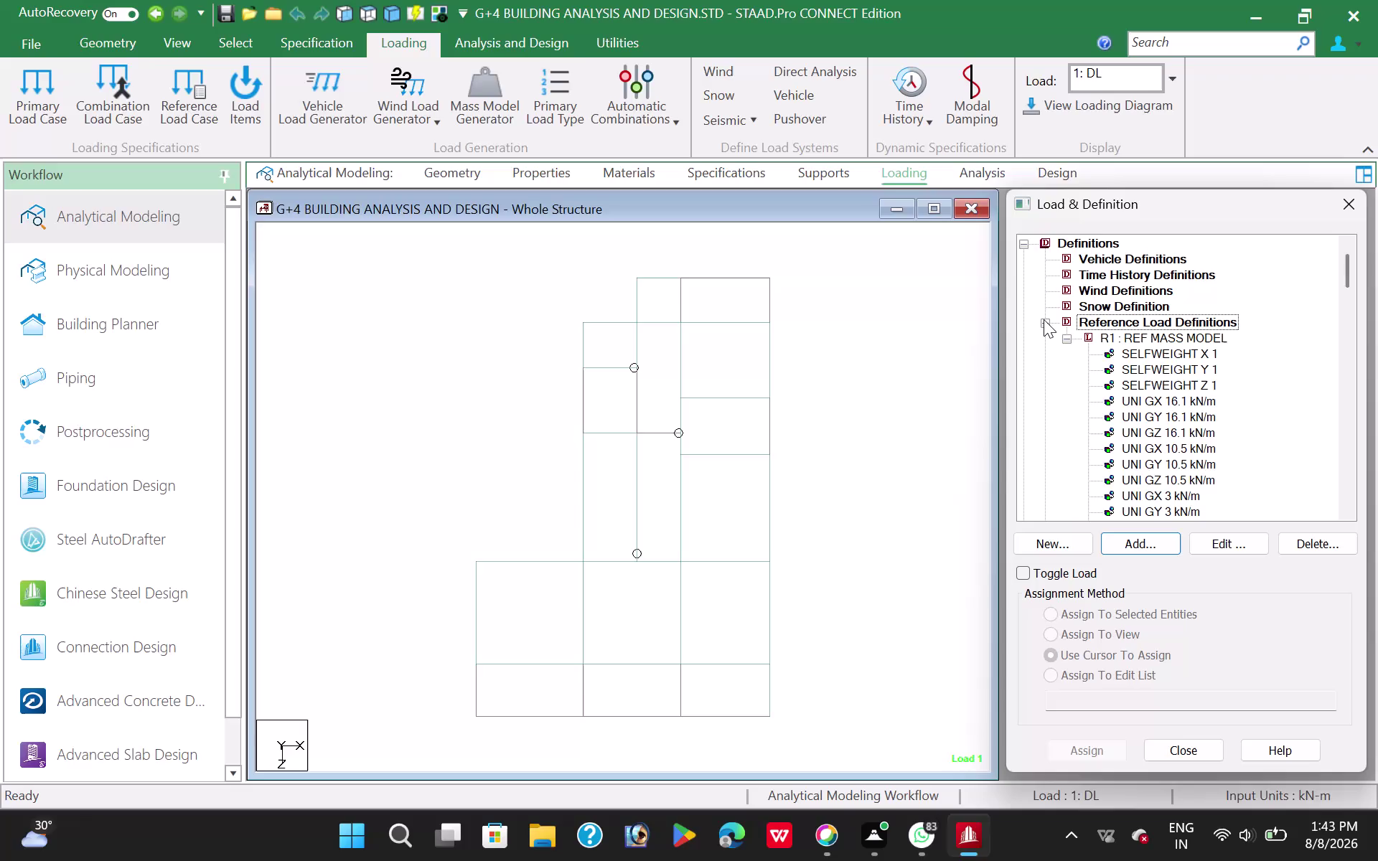
Add load case 3 as a horizontal seismic (Seismic-H) case titled SX+.
click(1044, 319)
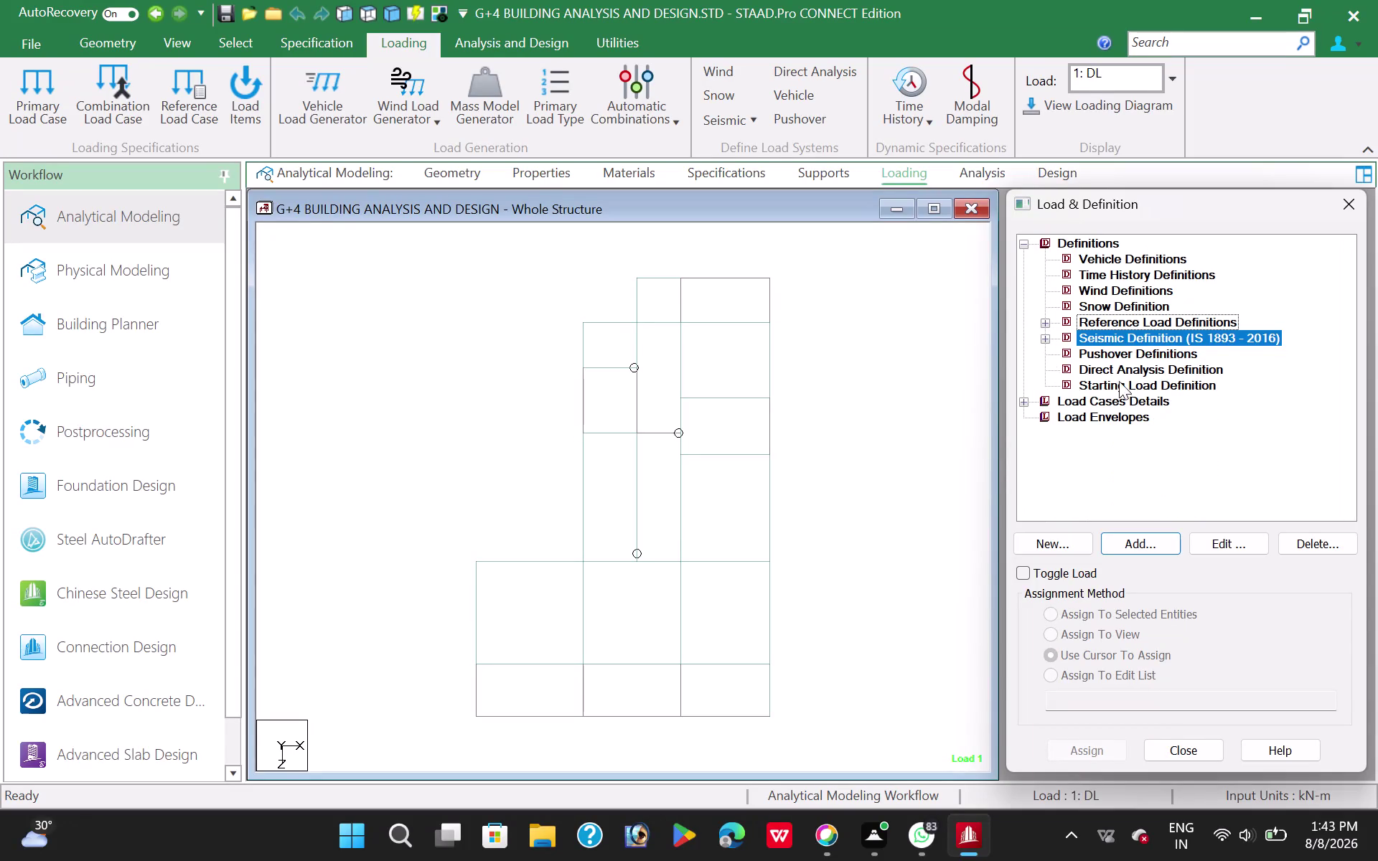
click(1095, 400)
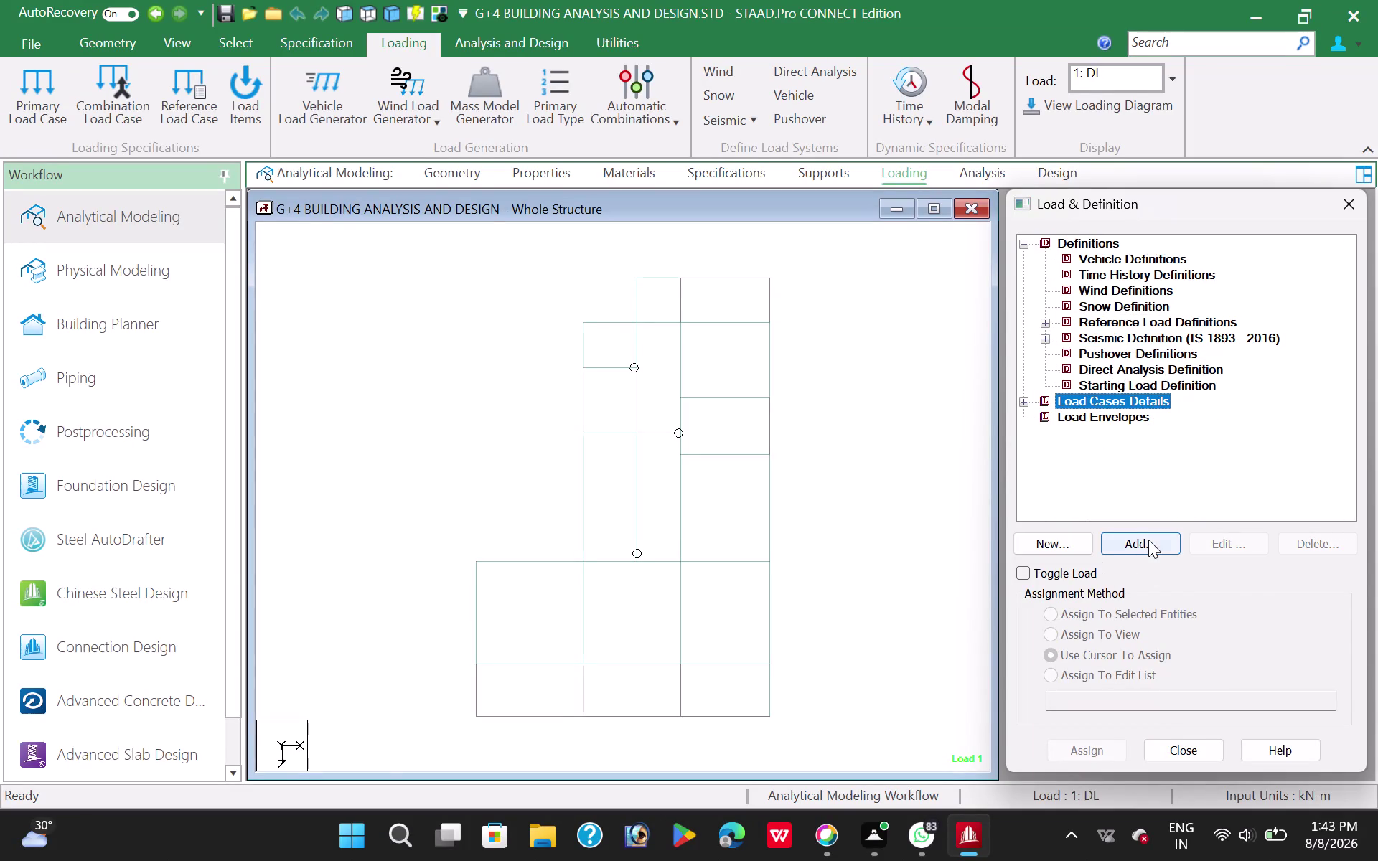
click(1148, 540)
click(836, 308)
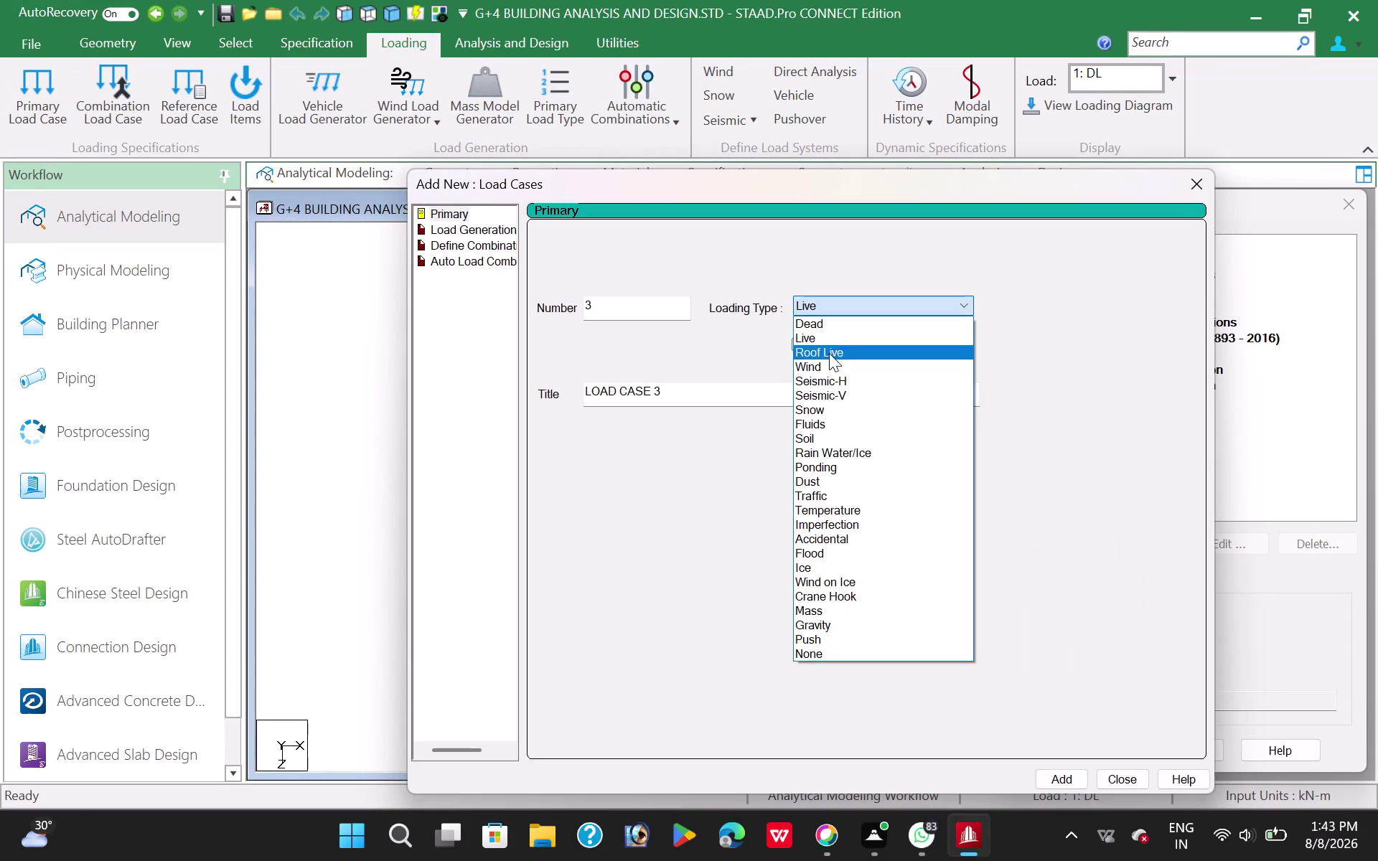
click(845, 380)
drag(684, 394, 559, 400)
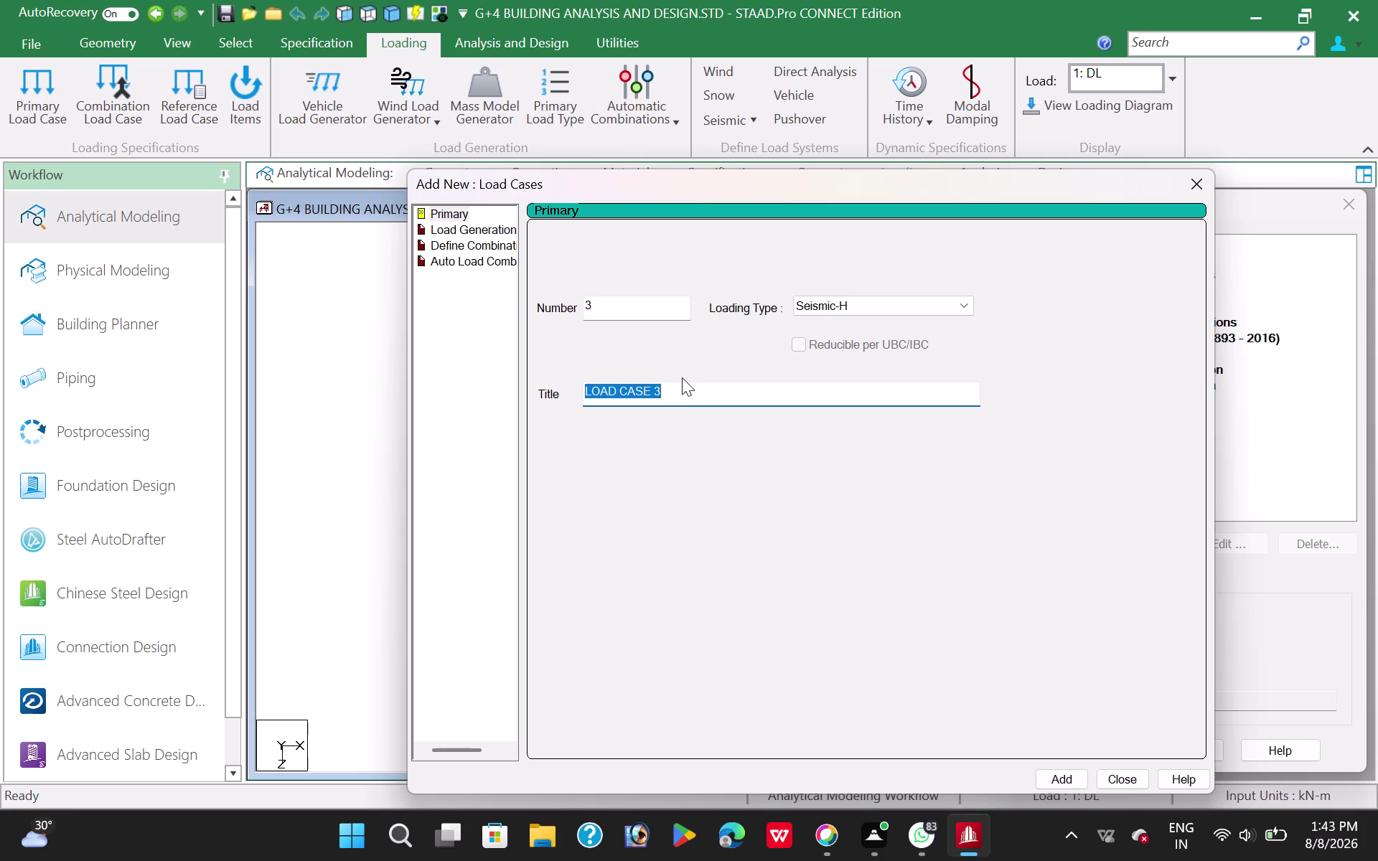
text(SX)
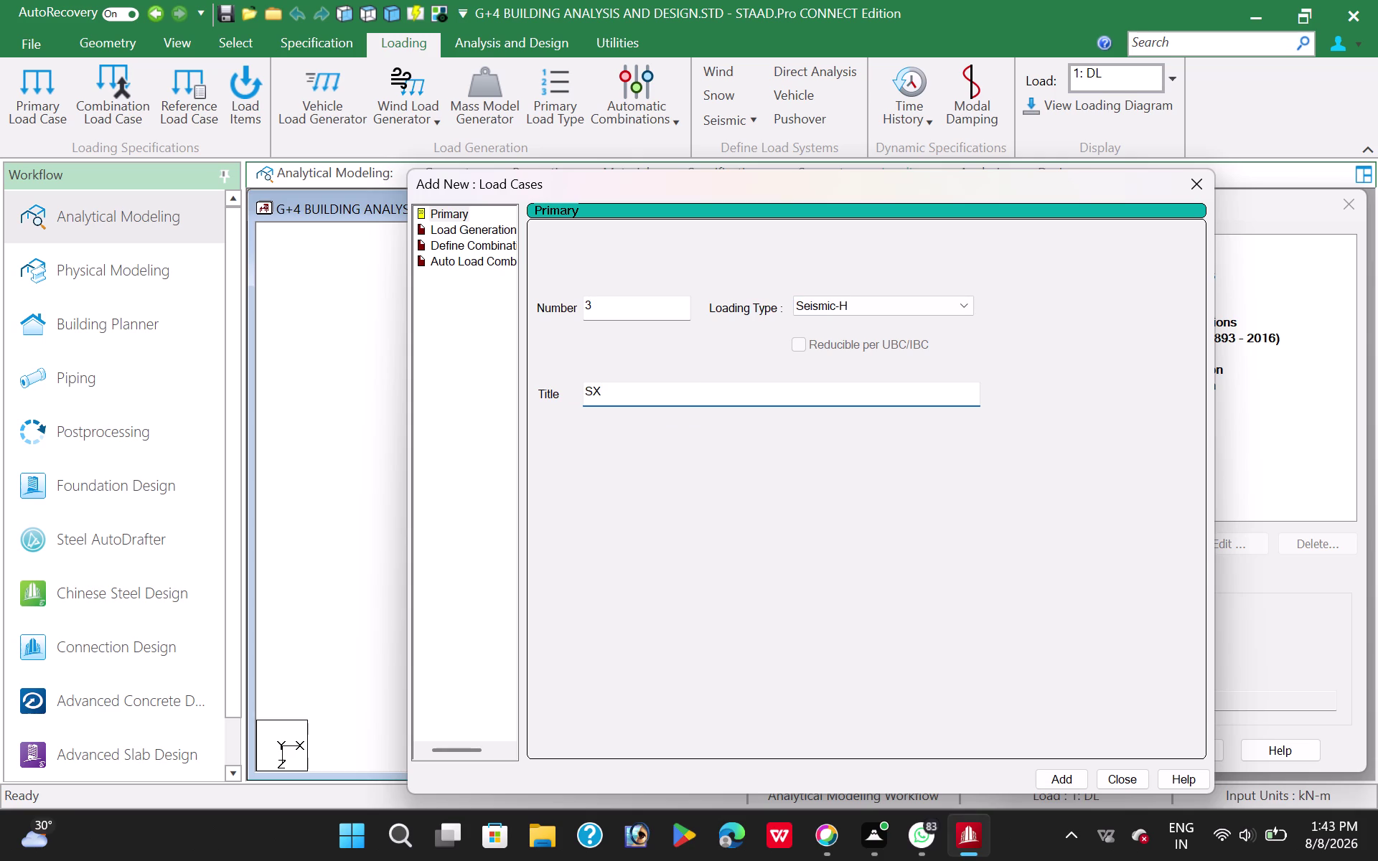
key(shift+plus)
click(1061, 780)
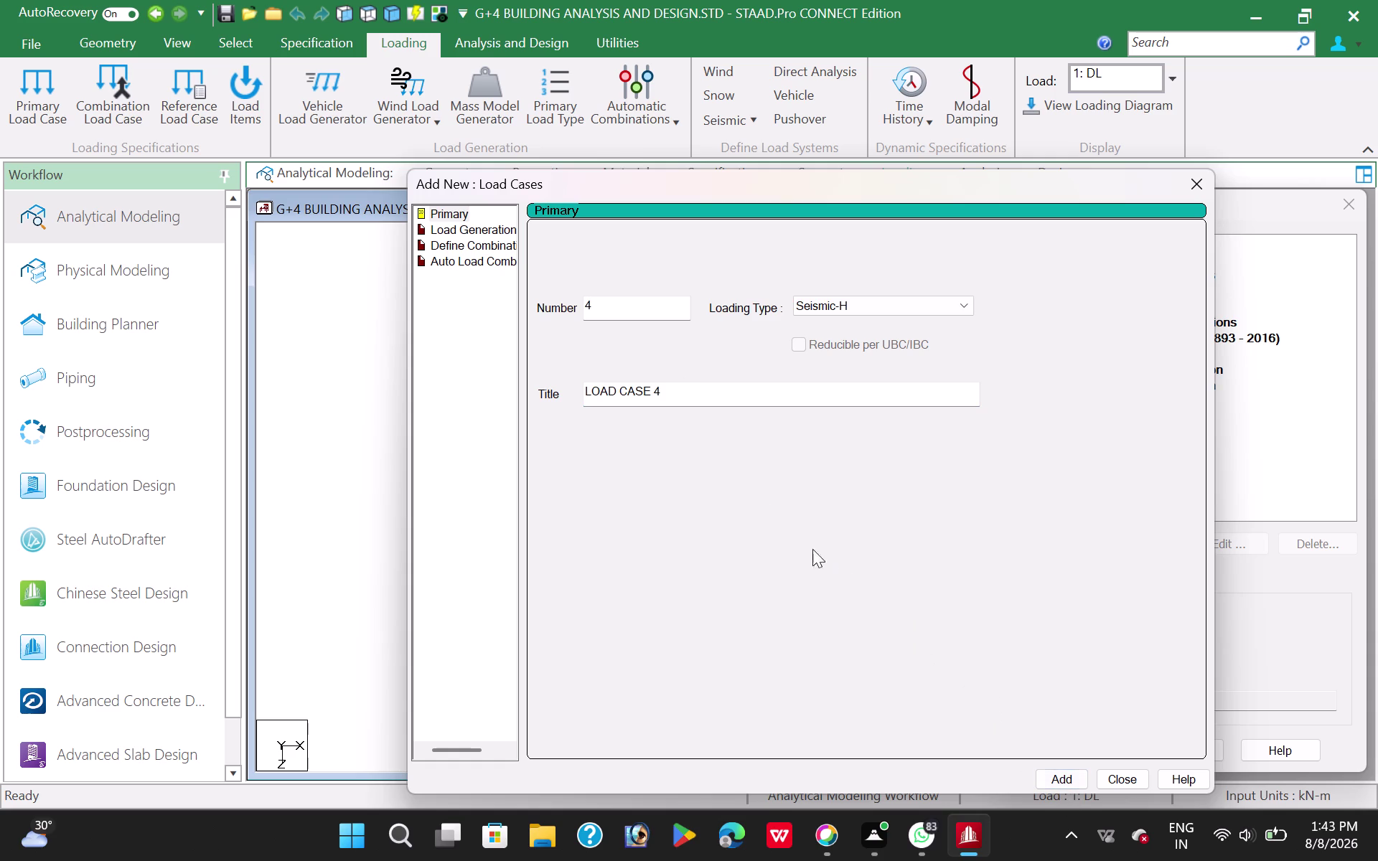
Add seismic load cases 4 and 5 titled SX- and SZ+.
drag(677, 390, 547, 405)
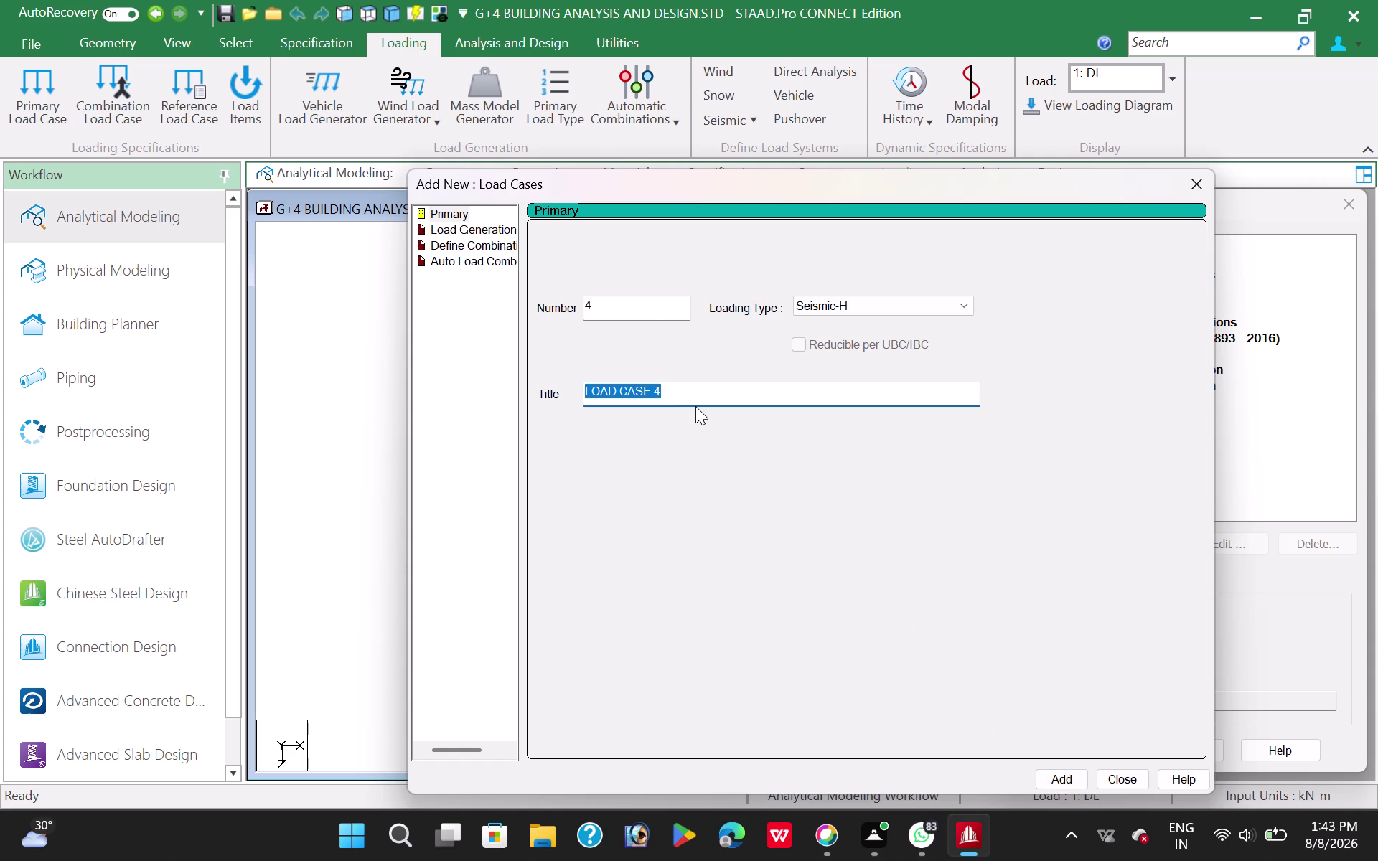
text(SX)
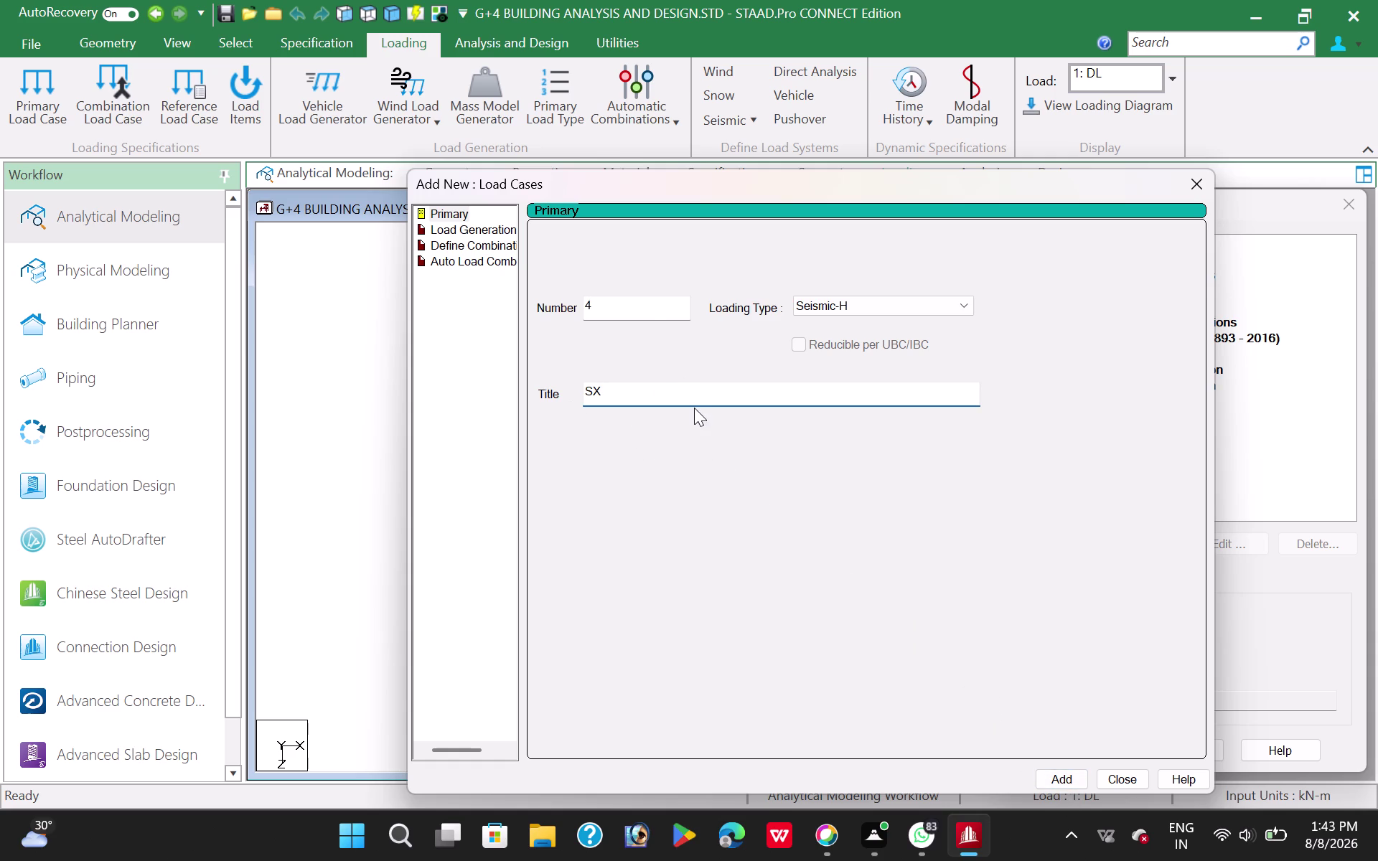
key(minus)
click(1053, 775)
drag(686, 398, 533, 414)
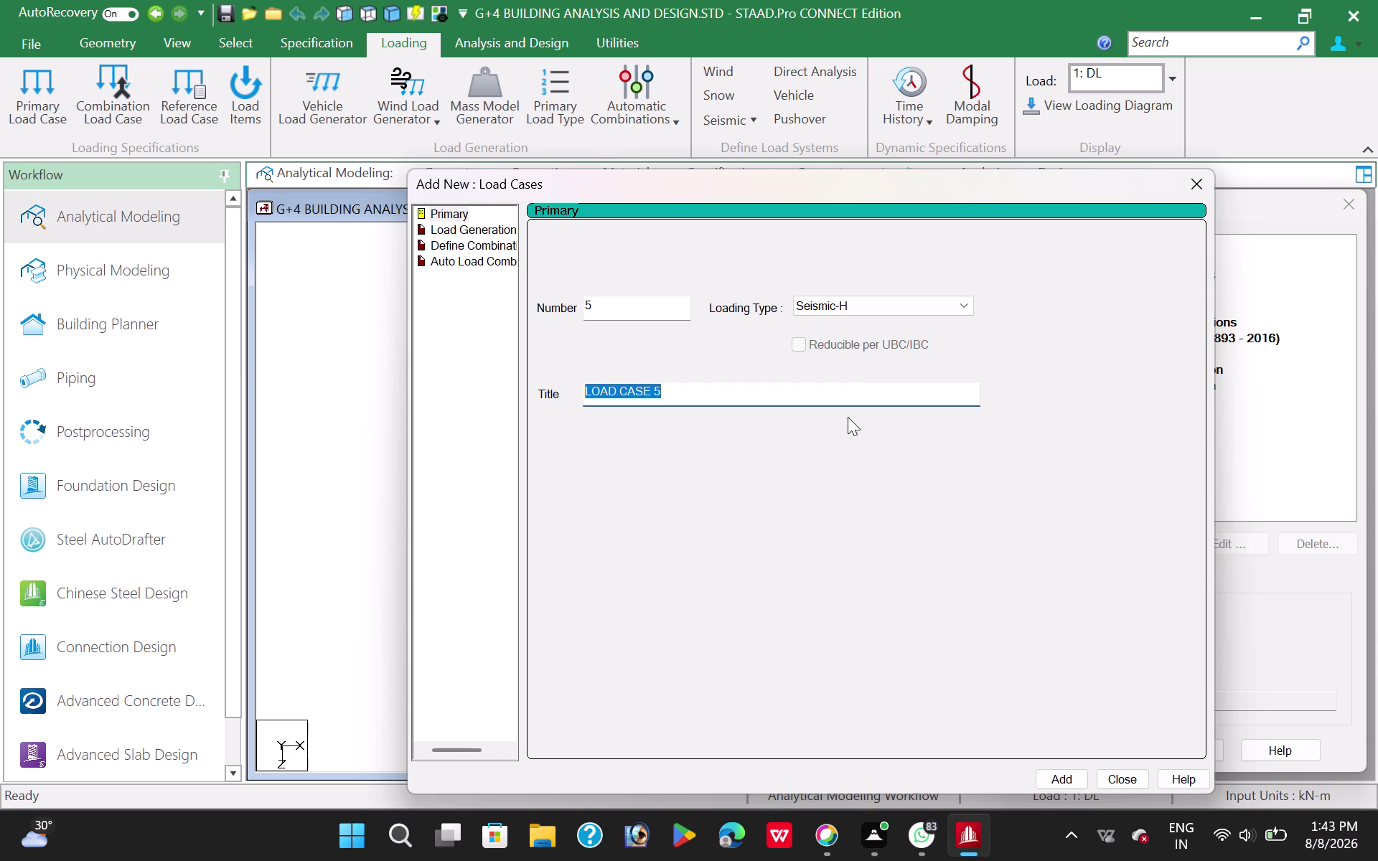
text(SX)
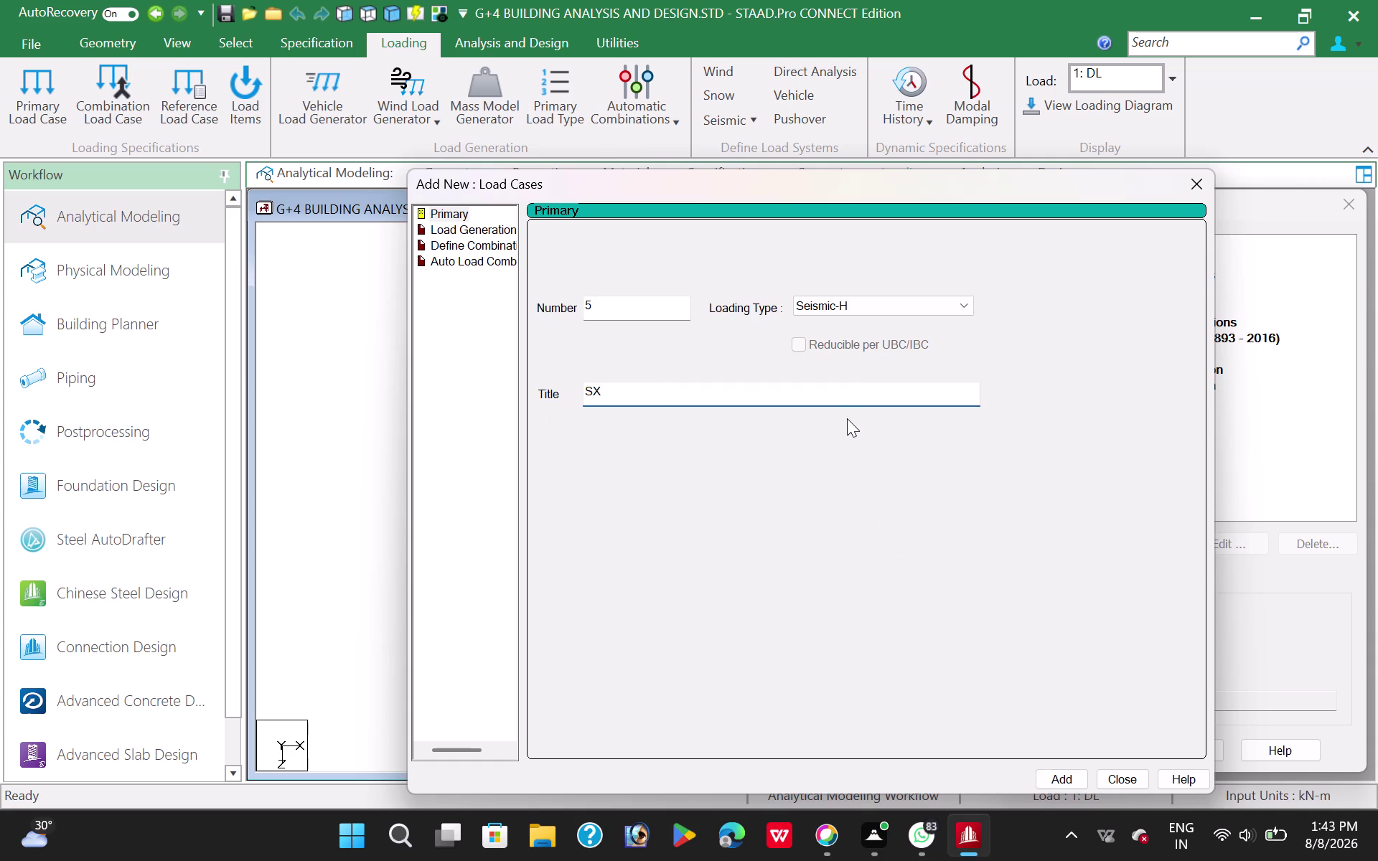
key(BackSpace)
key(z)
key(shift+plus)
click(1065, 782)
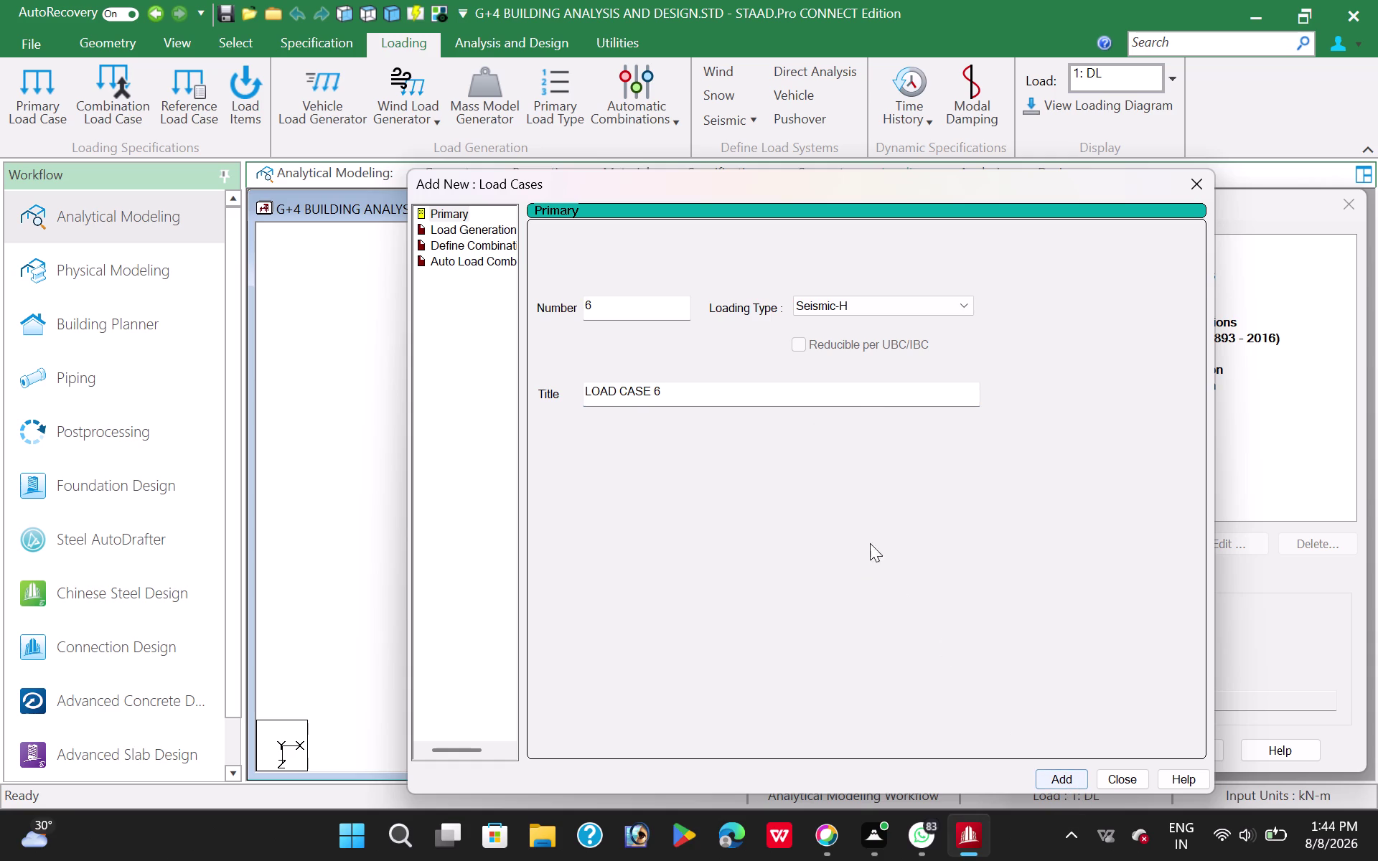
Add seismic load case 6 titled SZ- and close the load case dialog.
drag(691, 398, 600, 399)
drag(608, 395, 539, 397)
drag(685, 380, 518, 415)
drag(684, 394, 474, 425)
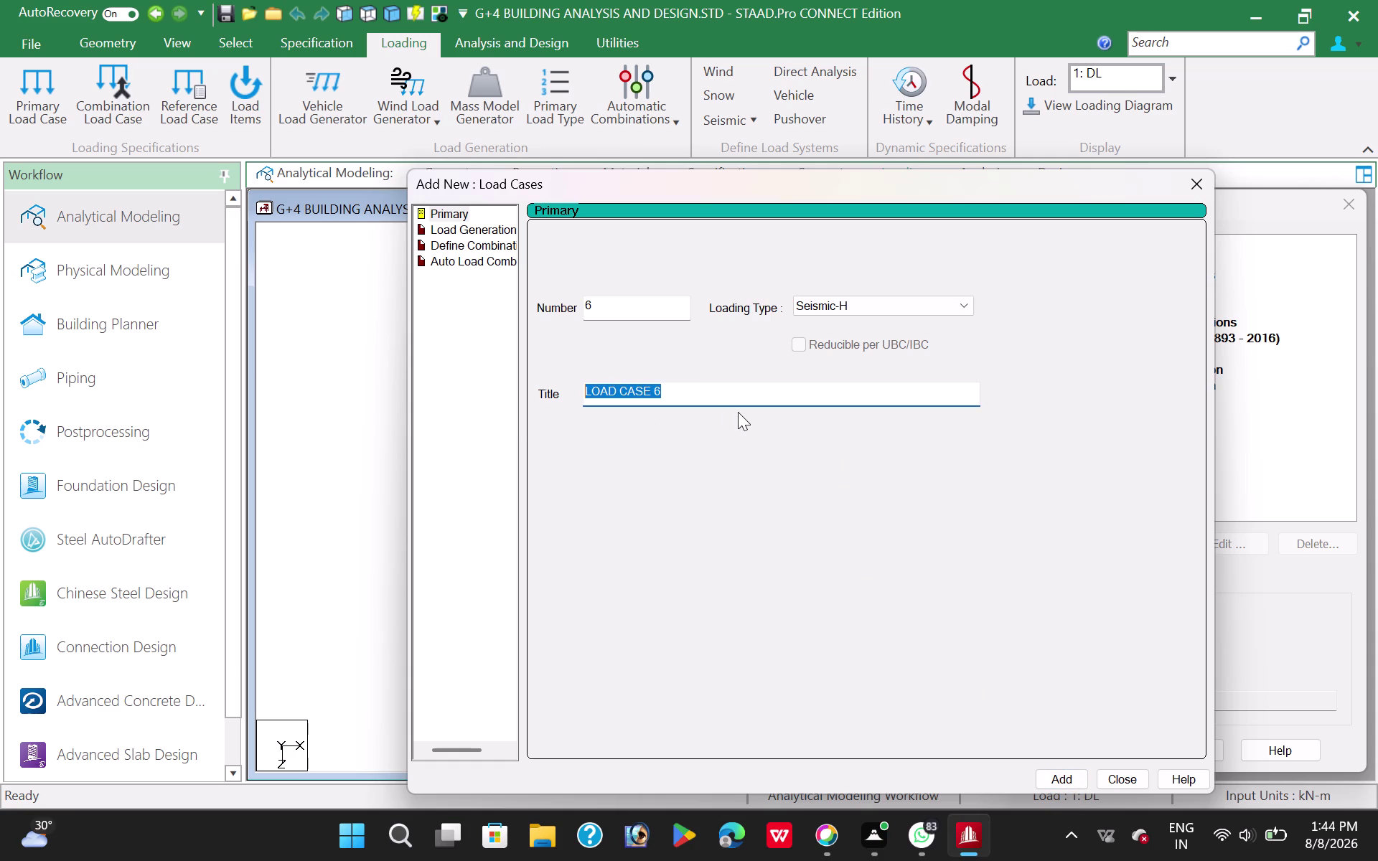
text(SX)
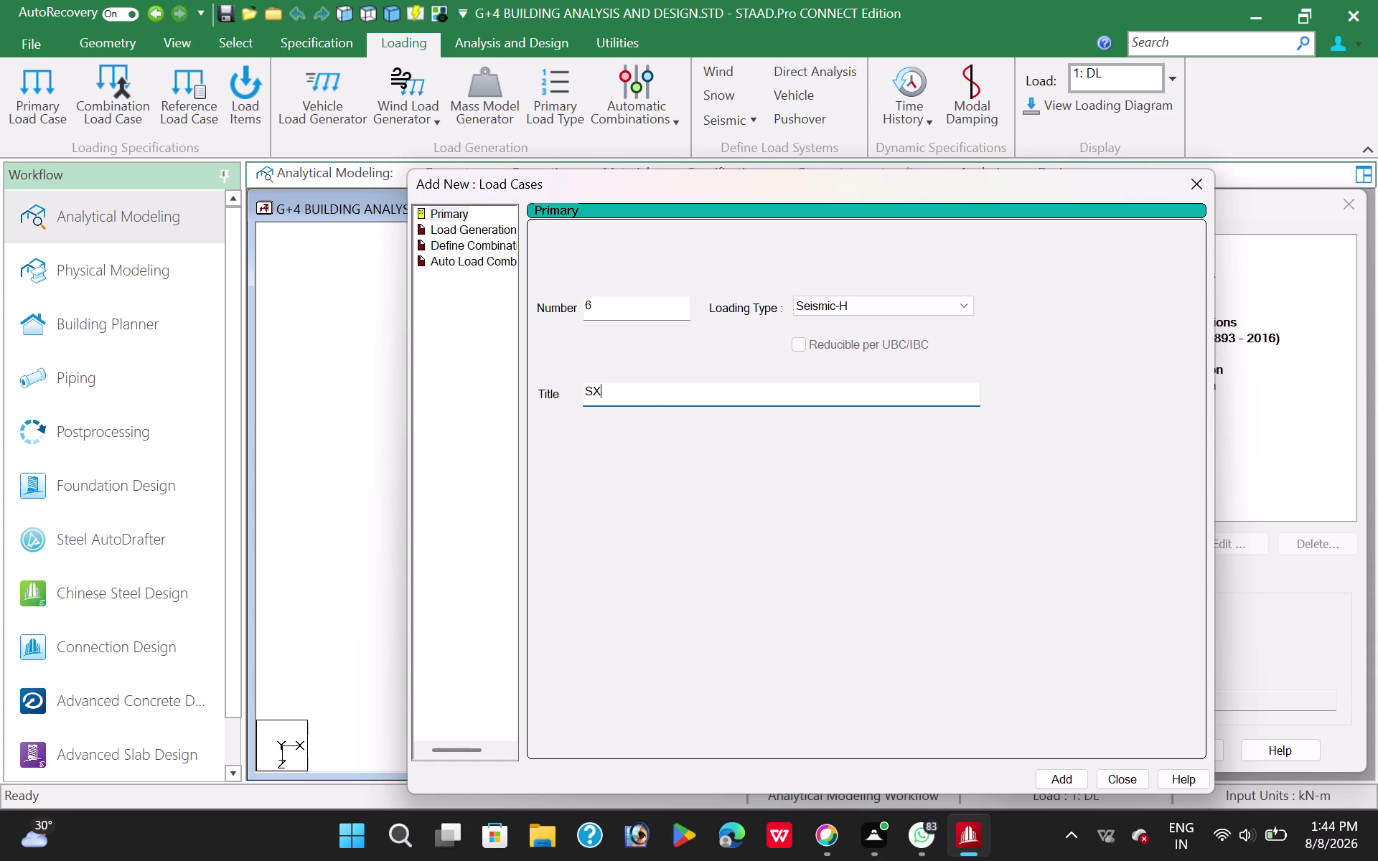
key(BackSpace)
key(z)
key(minus)
click(1067, 781)
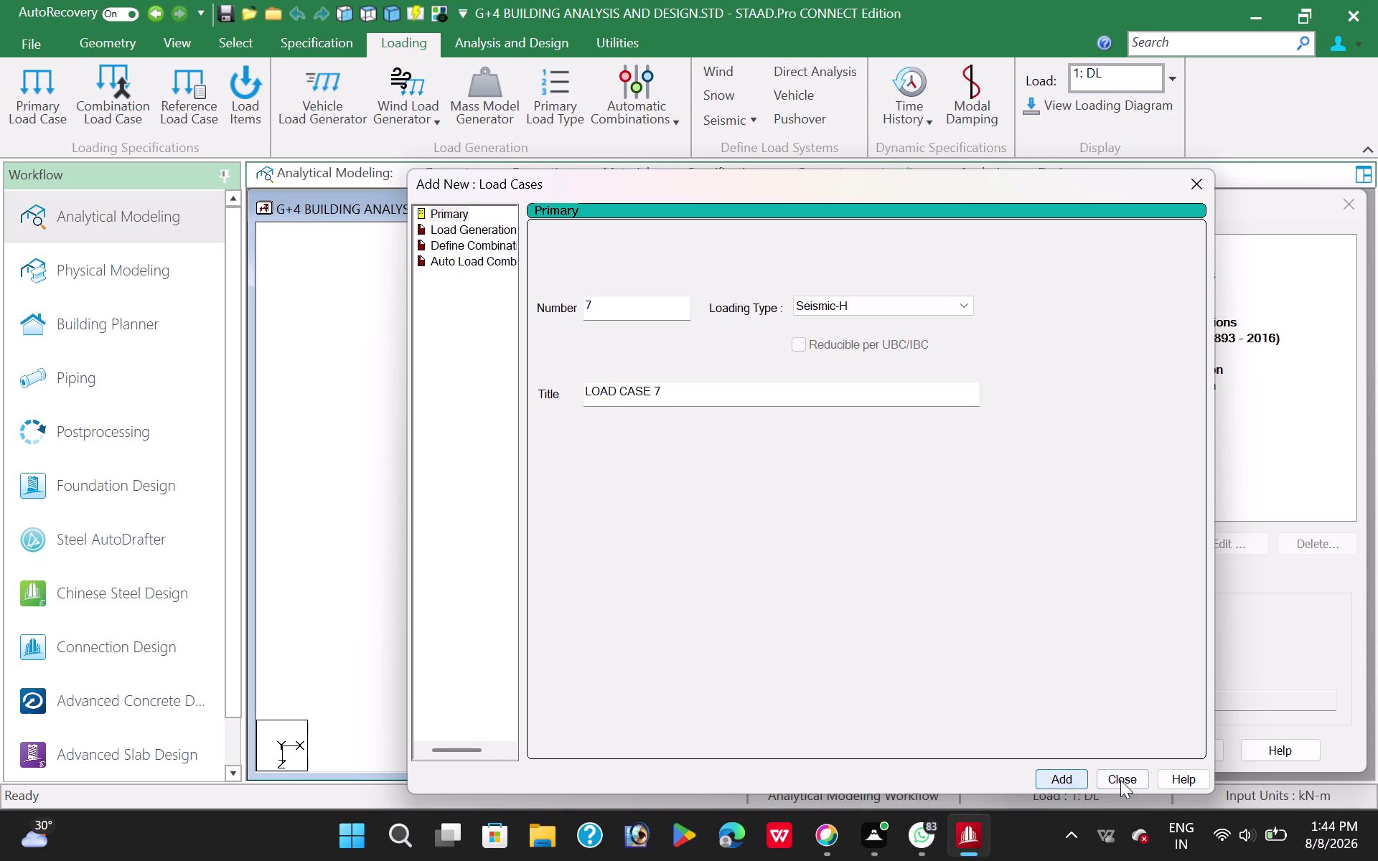
click(1137, 777)
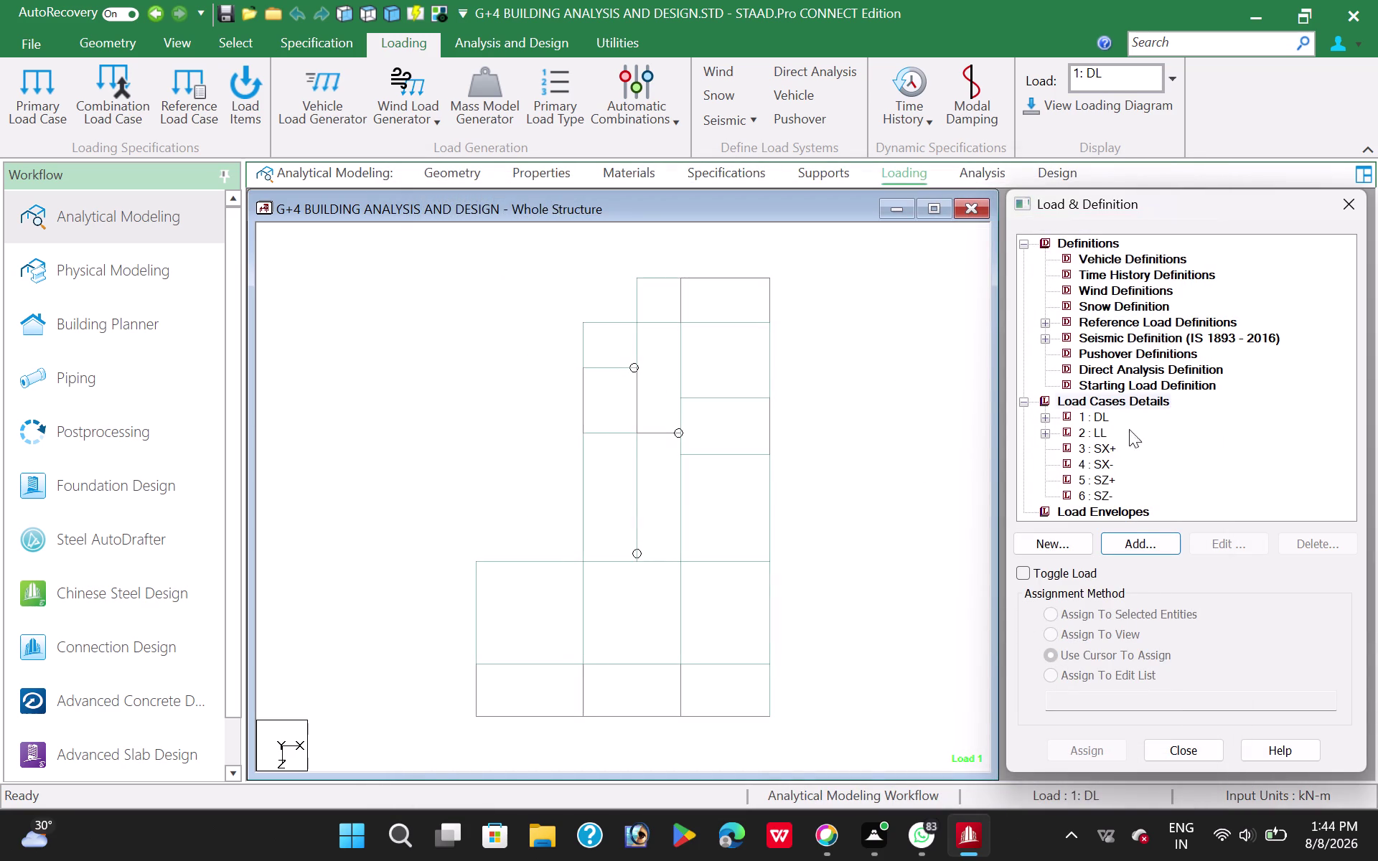
Give load case SX+ a seismic load in the X direction with factor 1.
click(1112, 450)
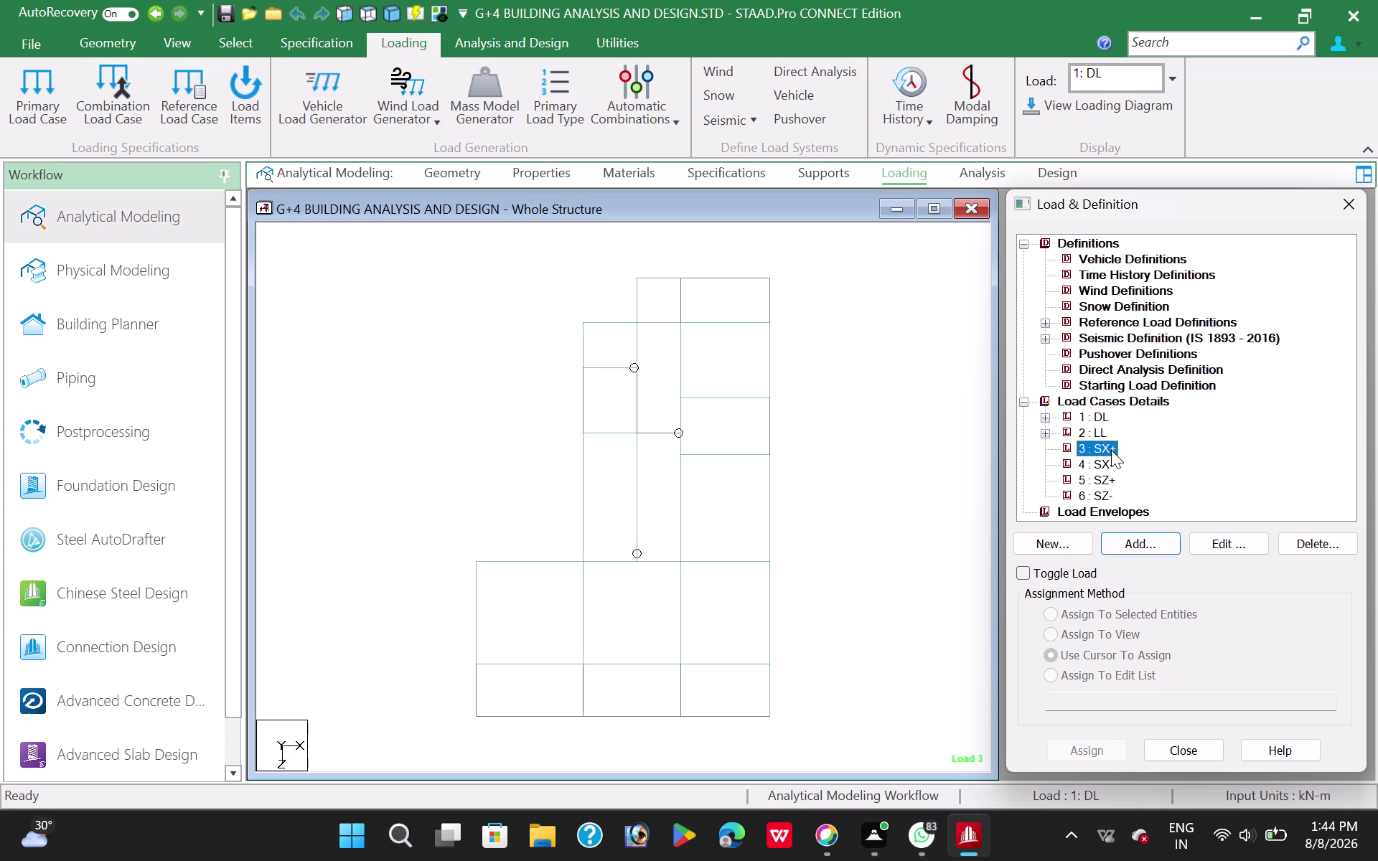
click(1153, 547)
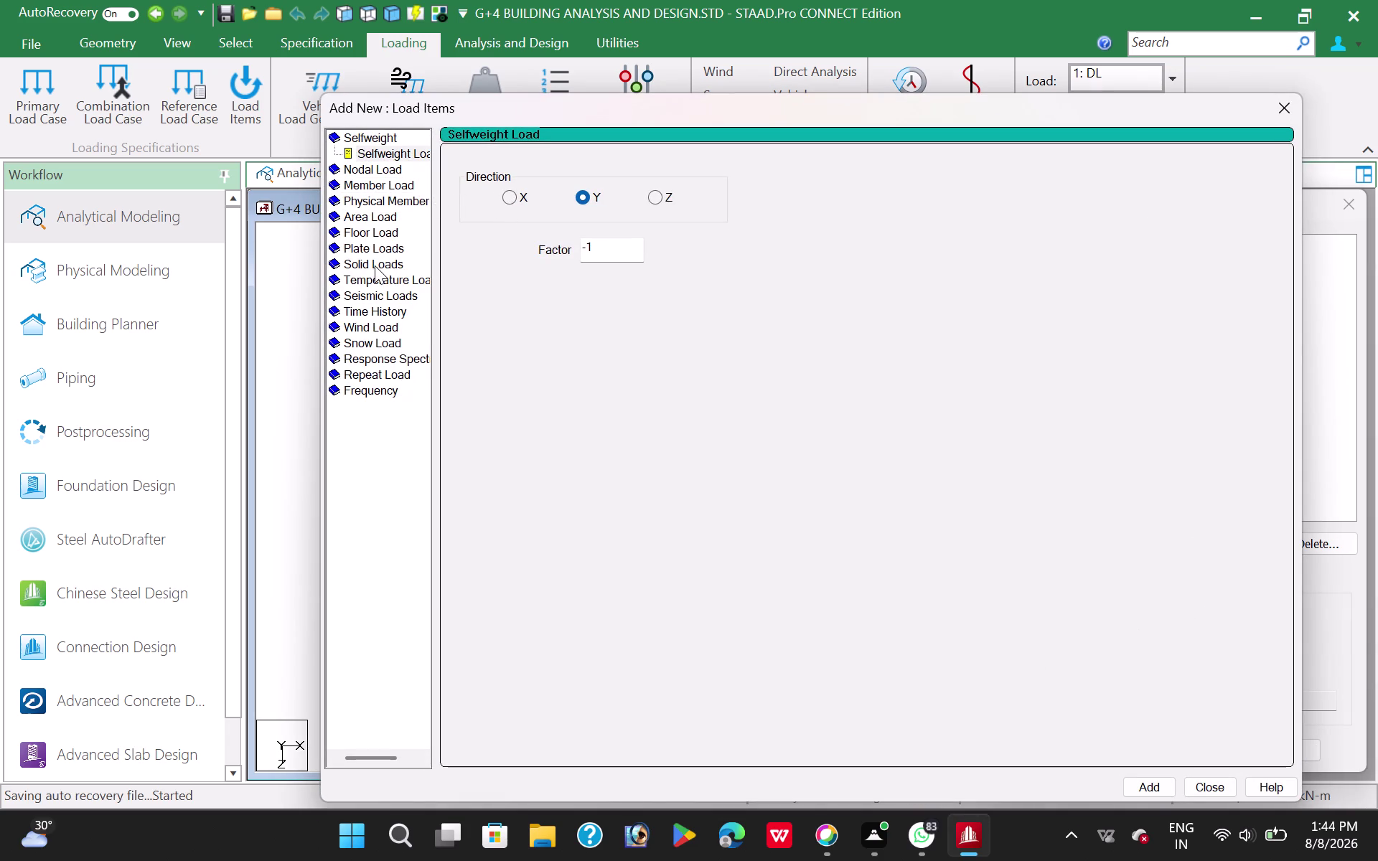
double_click(380, 295)
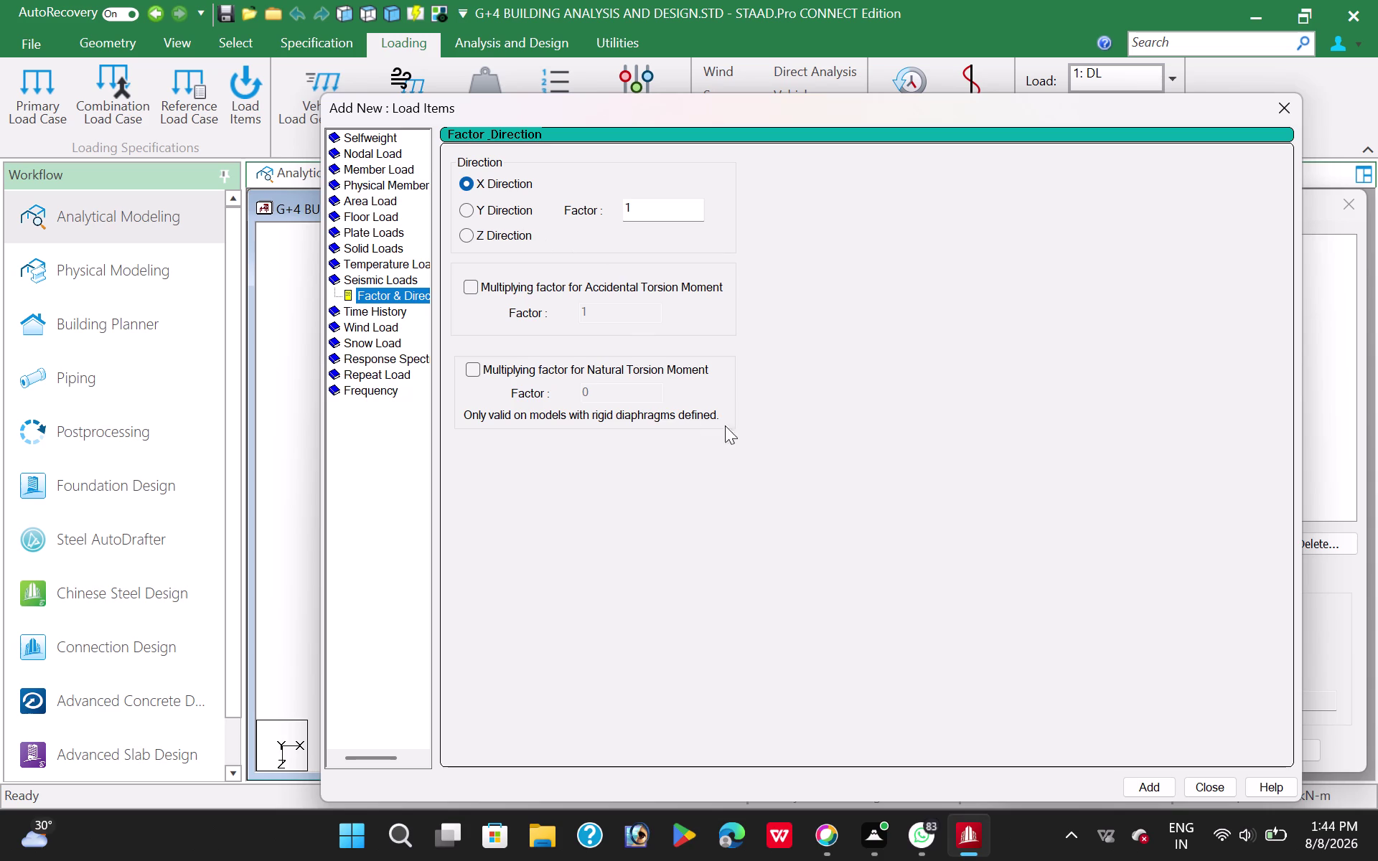
click(1149, 783)
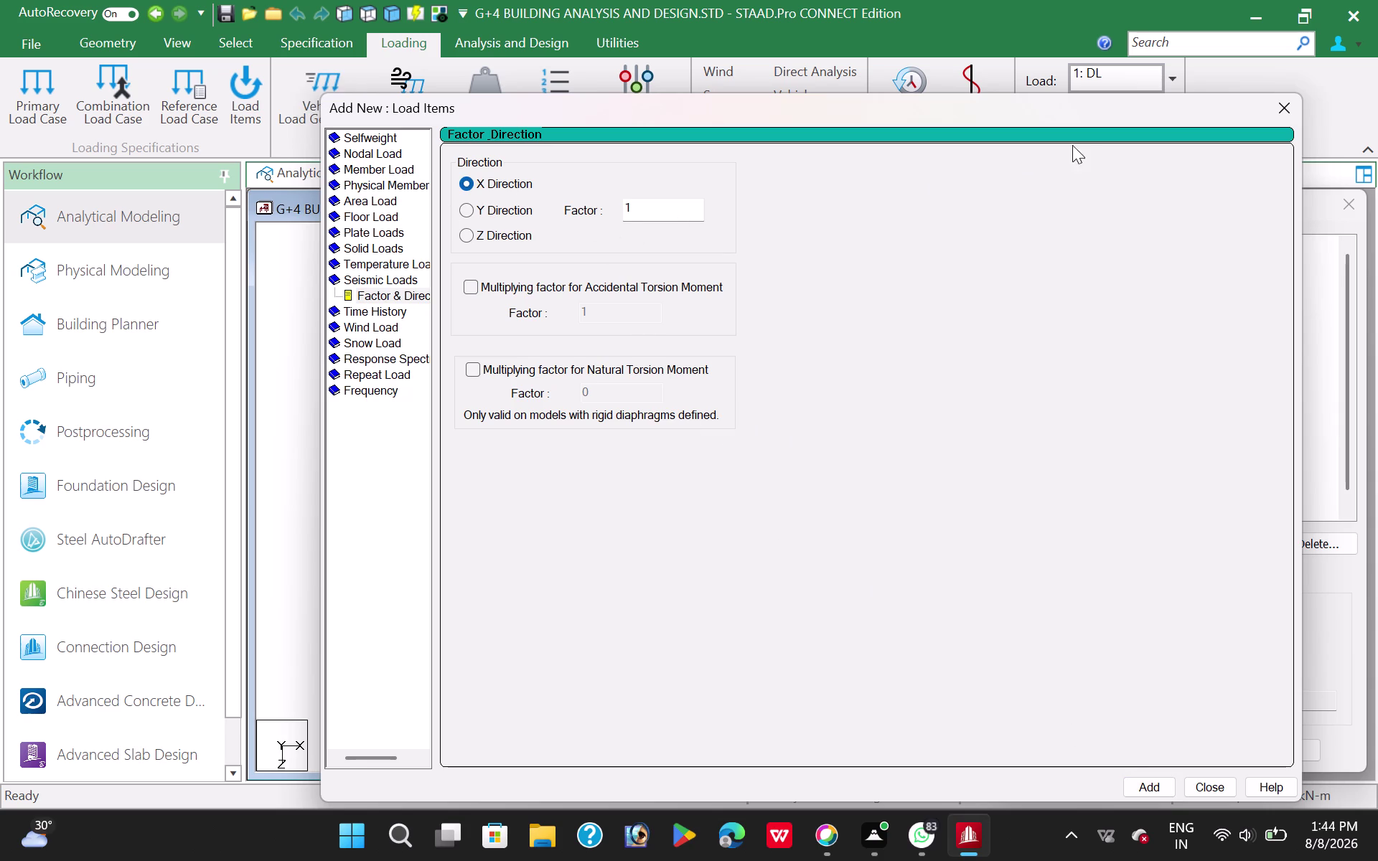
click(1213, 783)
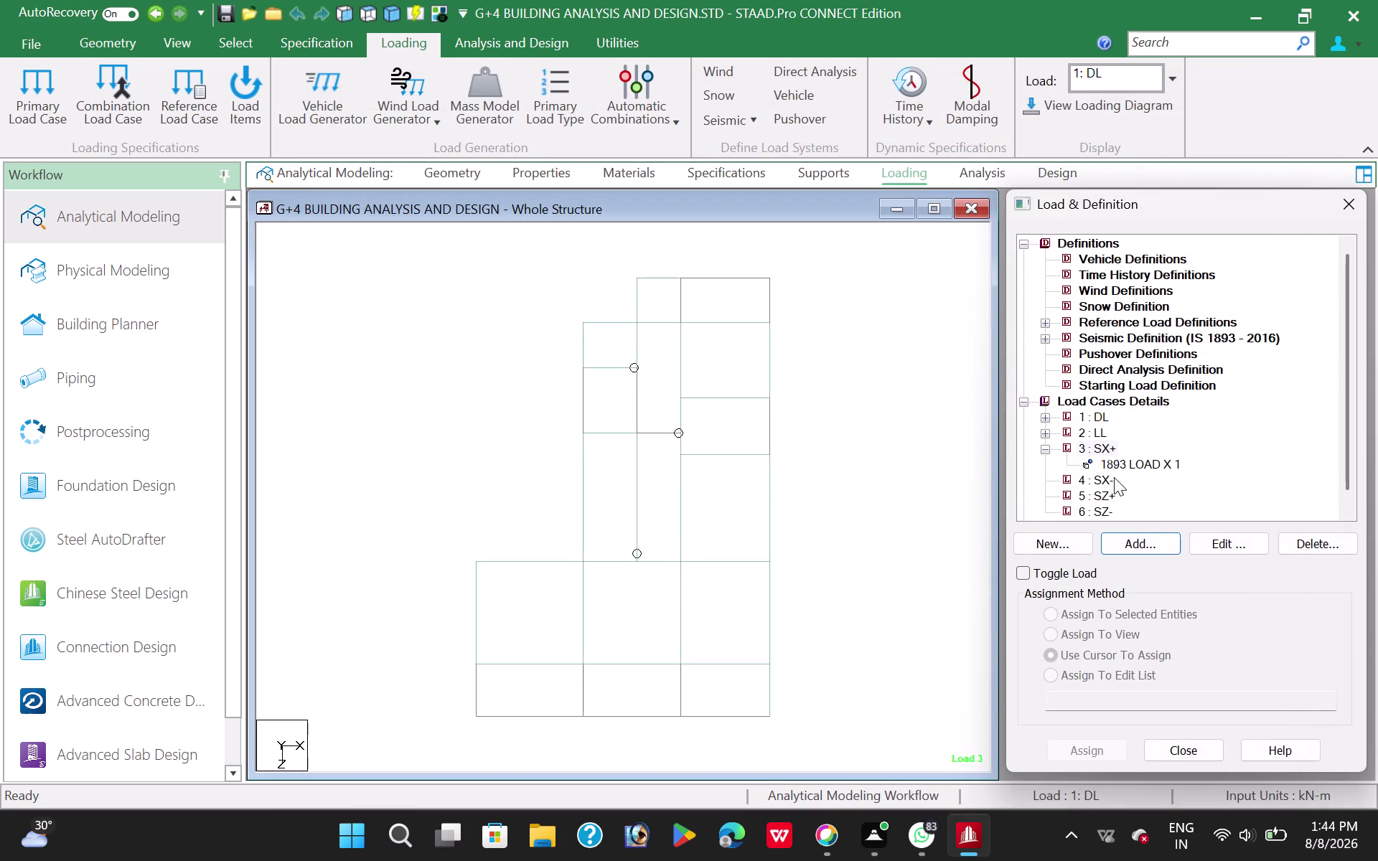
Give load case SX- a seismic load in the X direction with factor -1.
click(1114, 477)
click(1108, 475)
click(1137, 537)
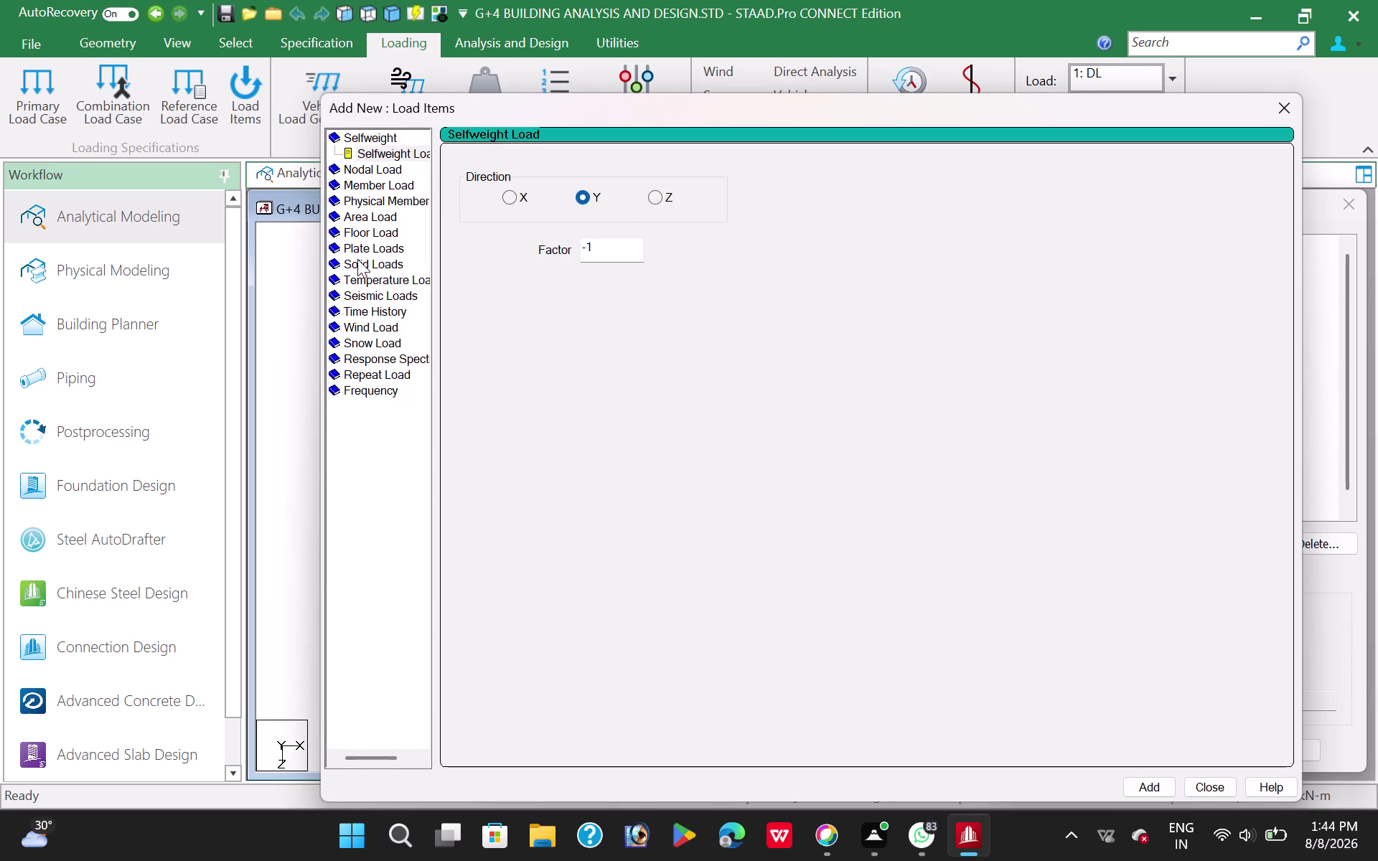
double_click(356, 294)
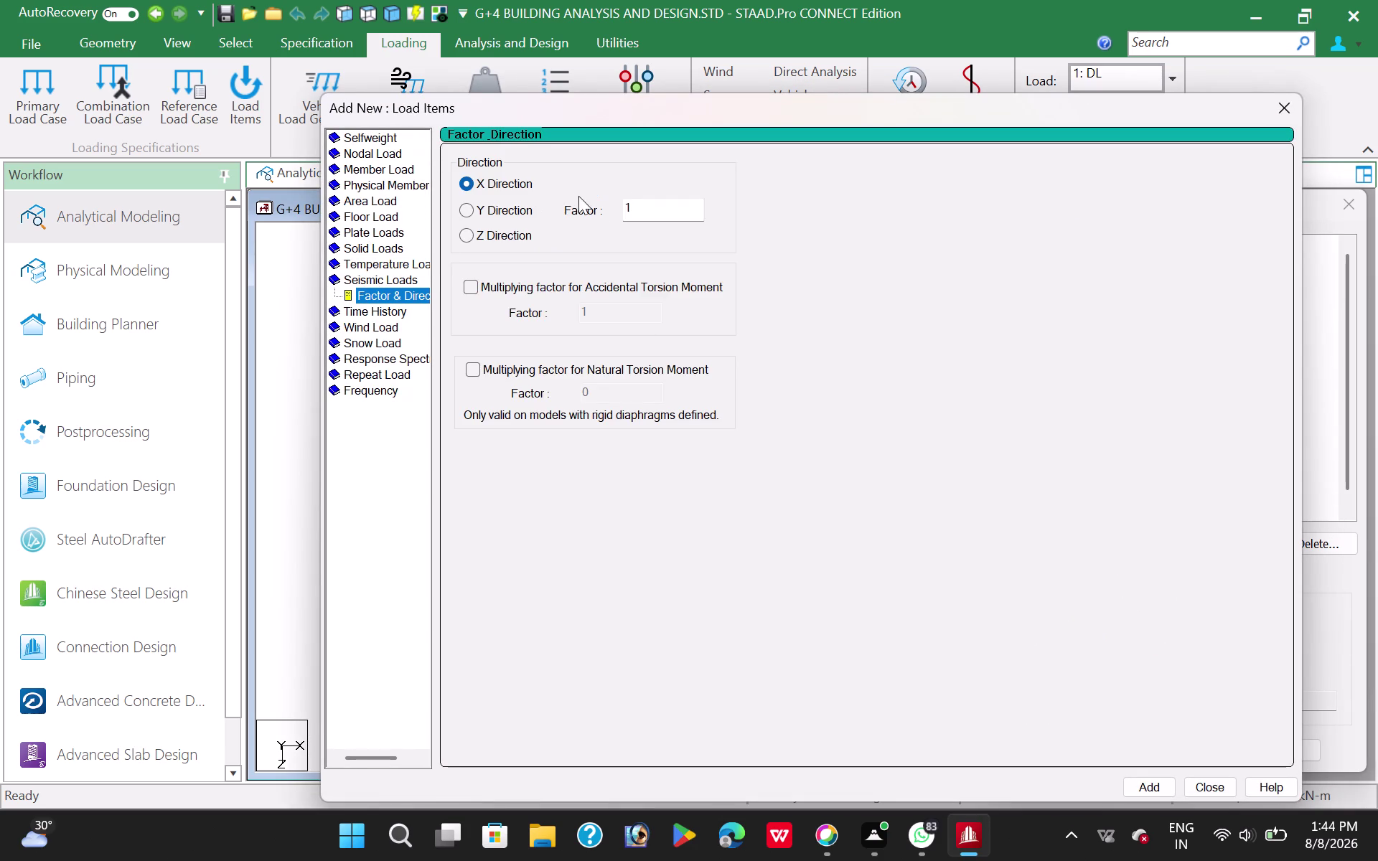
drag(639, 208, 570, 226)
key(minus)
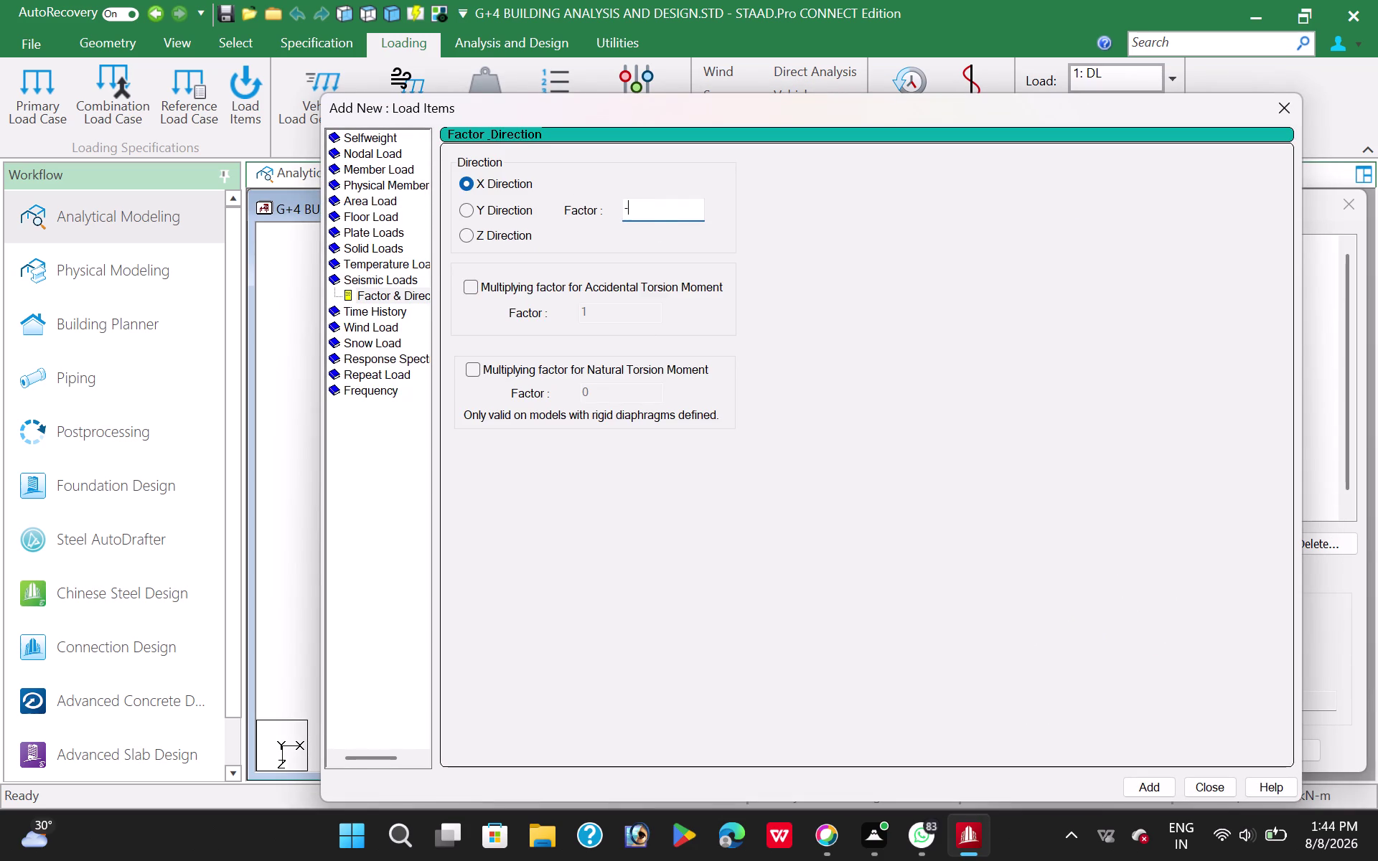
key(1)
click(1154, 792)
click(1217, 791)
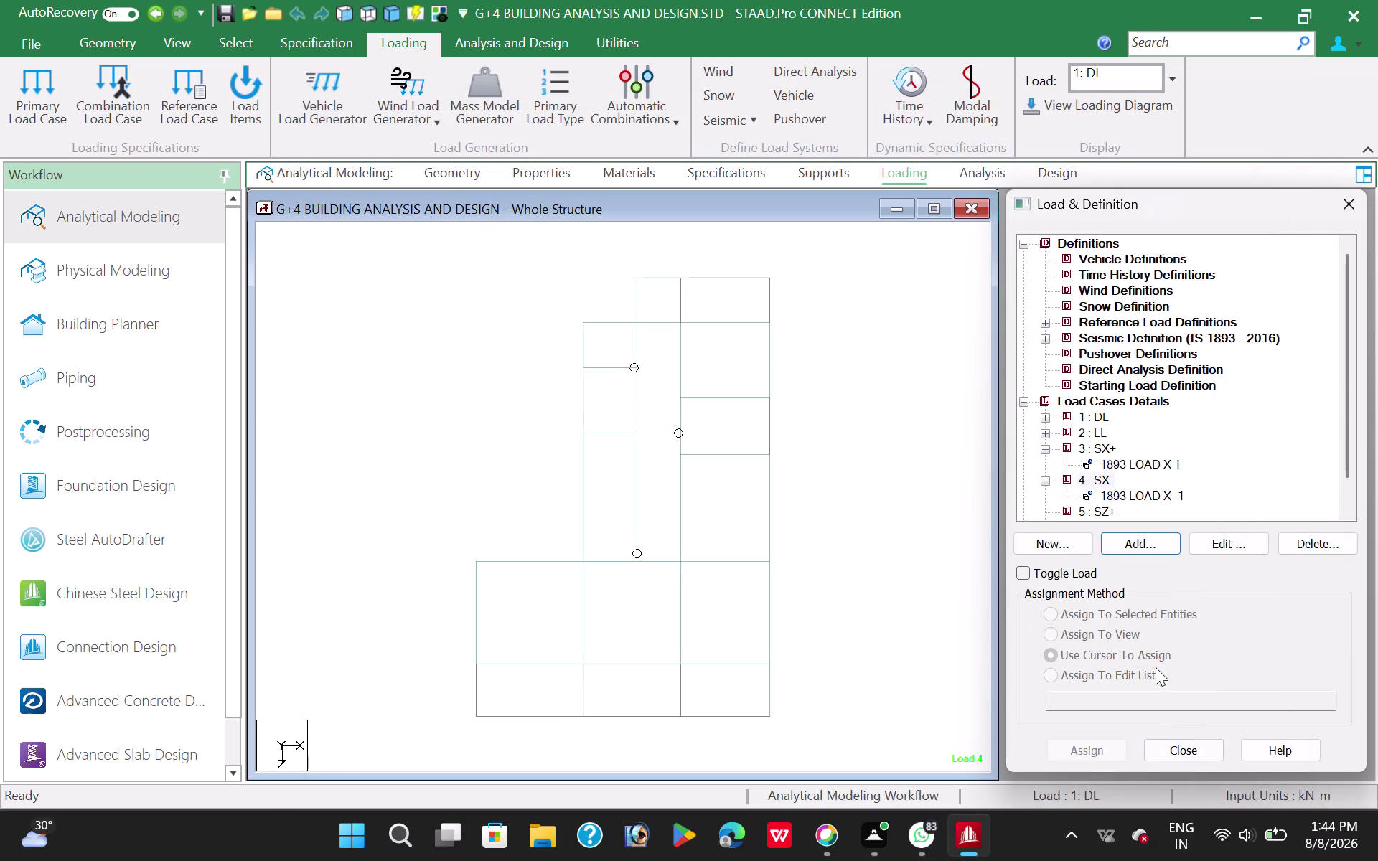
Give load case SZ+ a seismic load in the Z direction with factor 1.
scroll(down, 3)
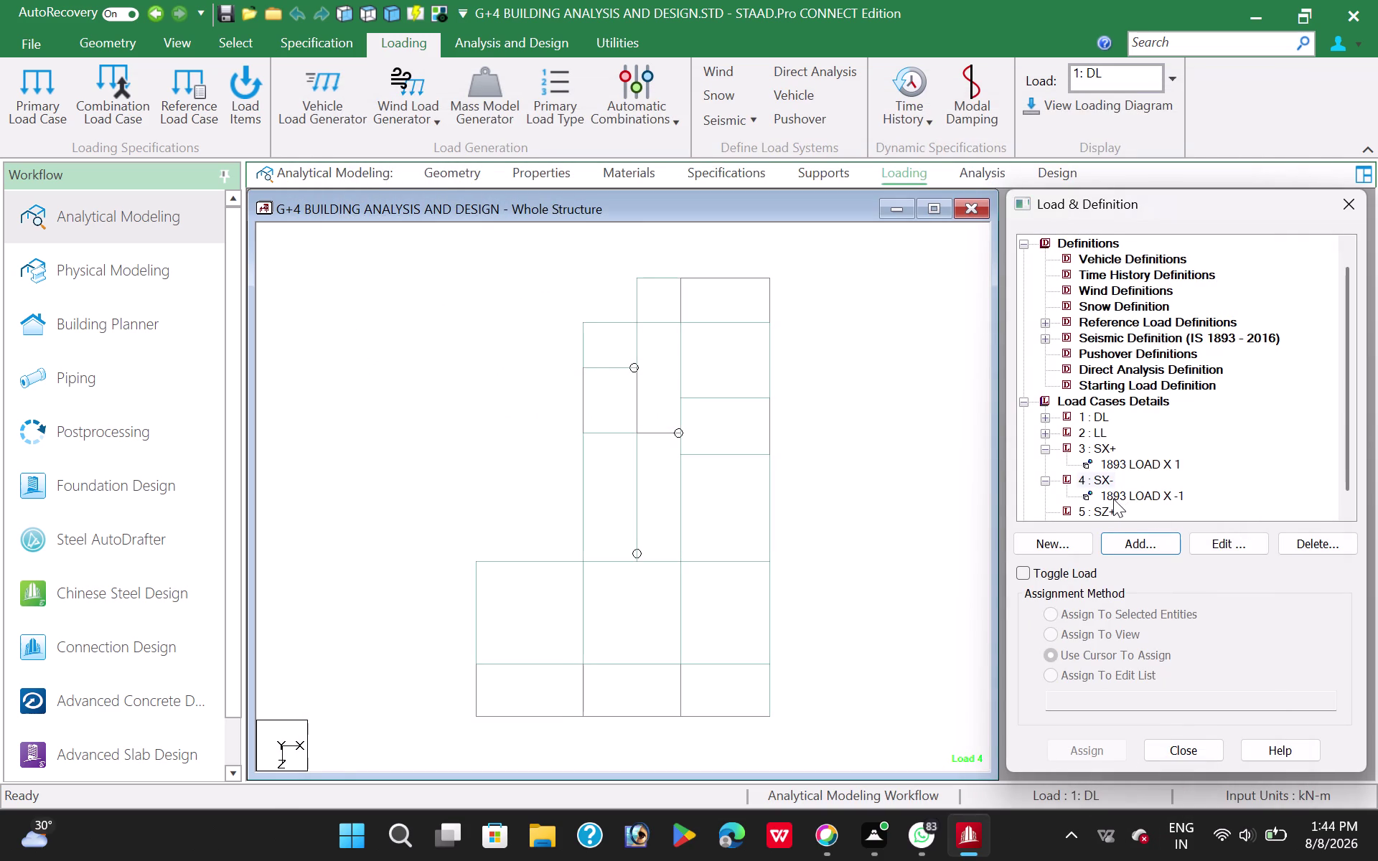
click(1113, 499)
click(1126, 538)
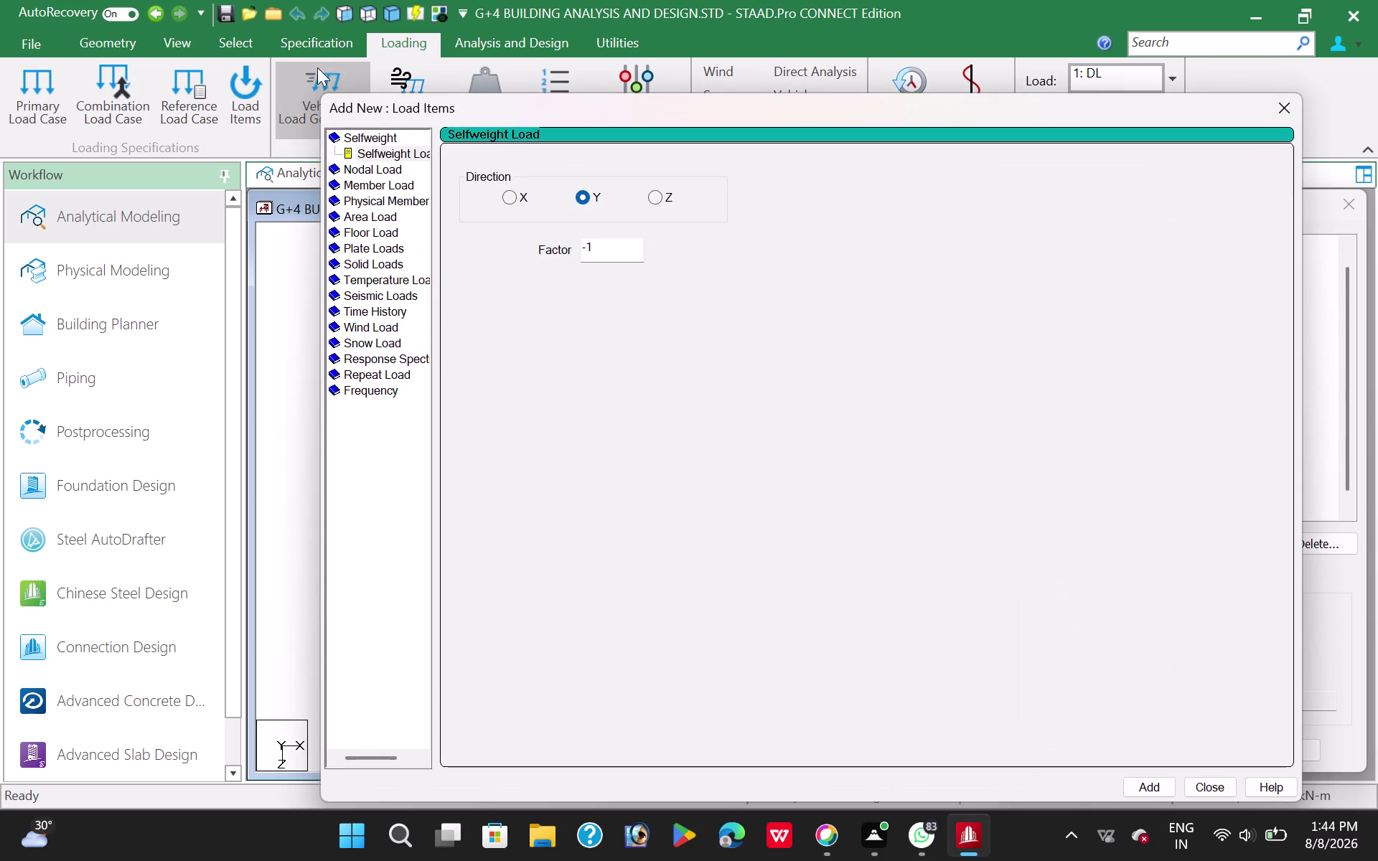
click(369, 298)
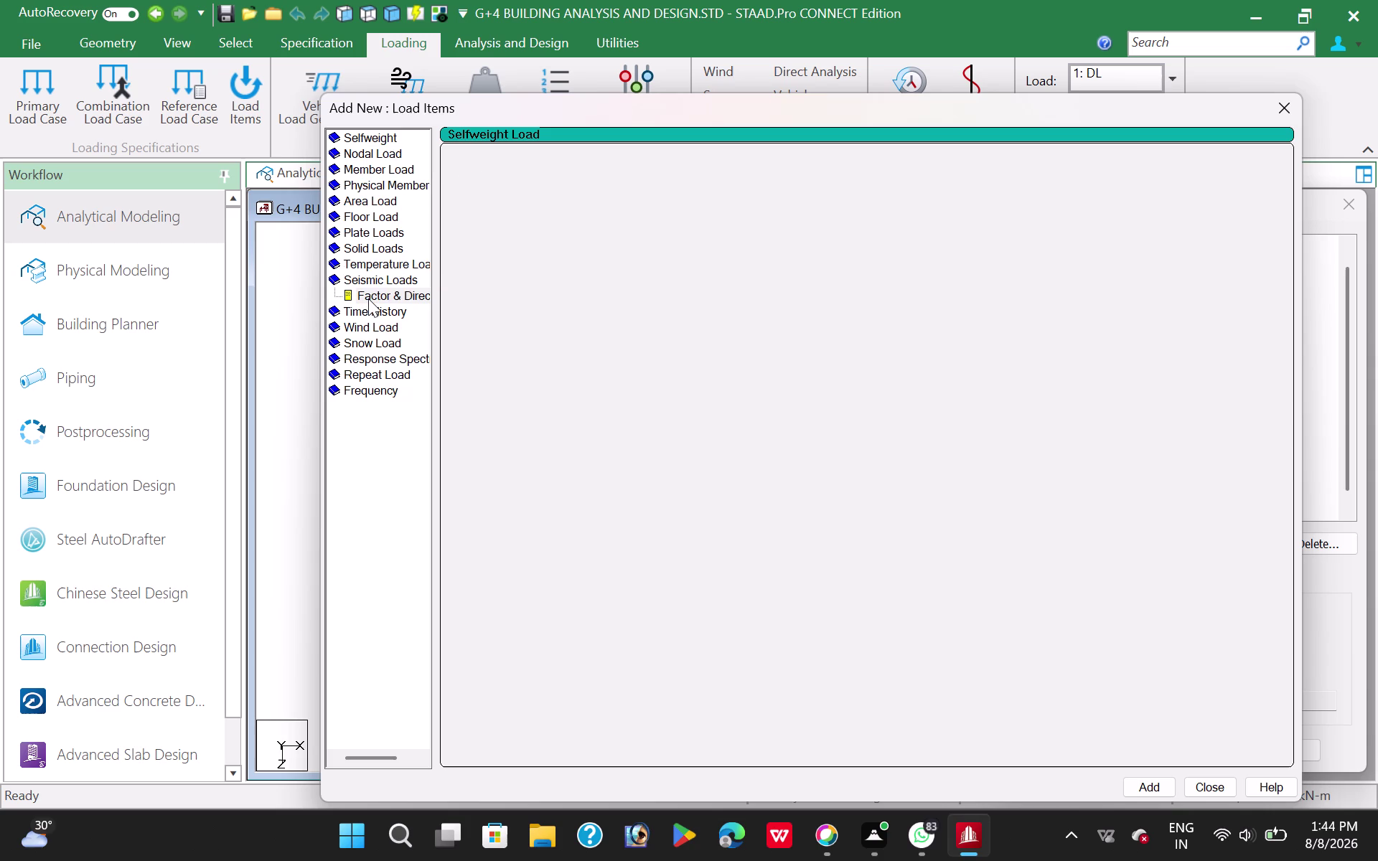
double_click(369, 298)
click(465, 233)
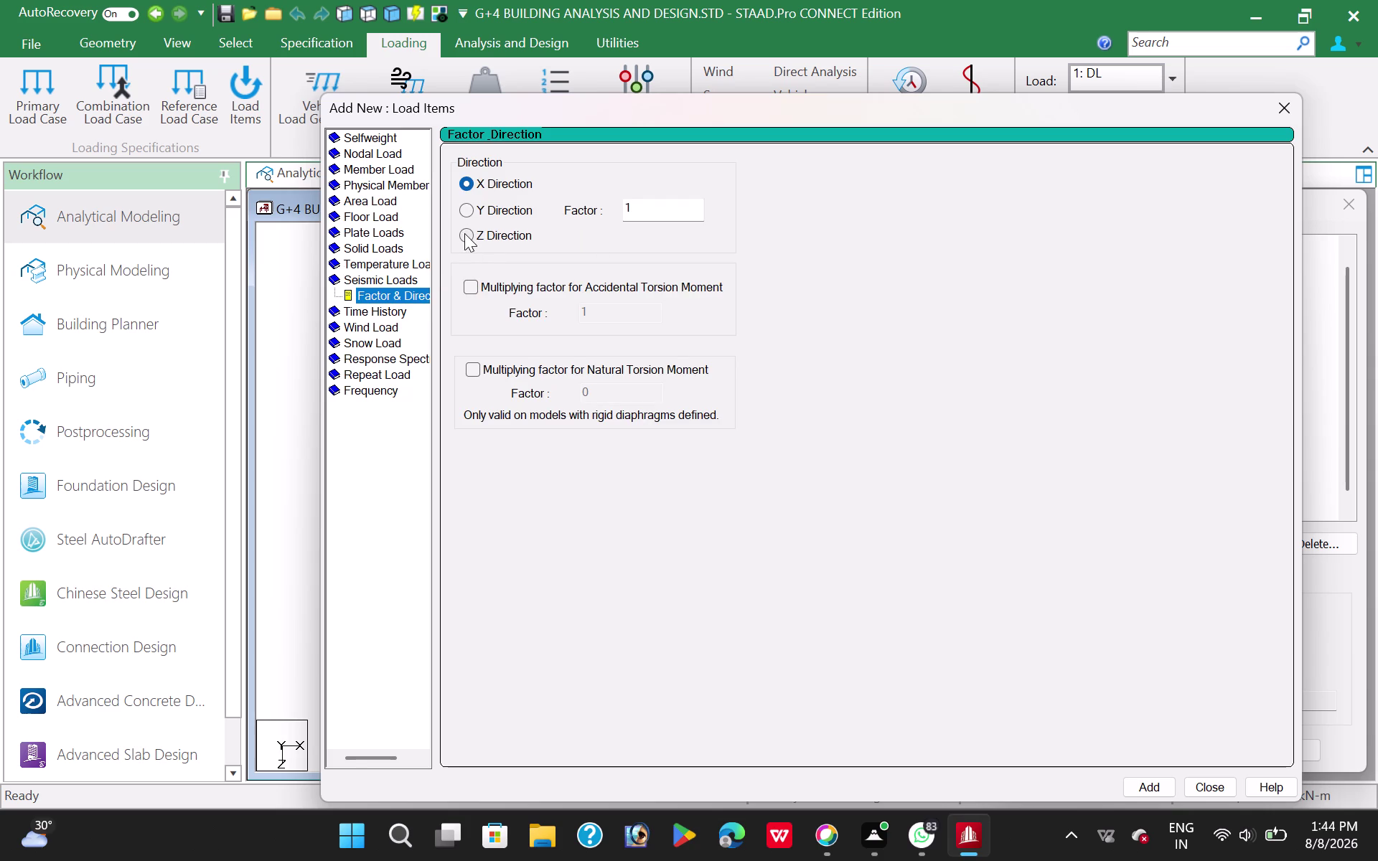
click(1154, 787)
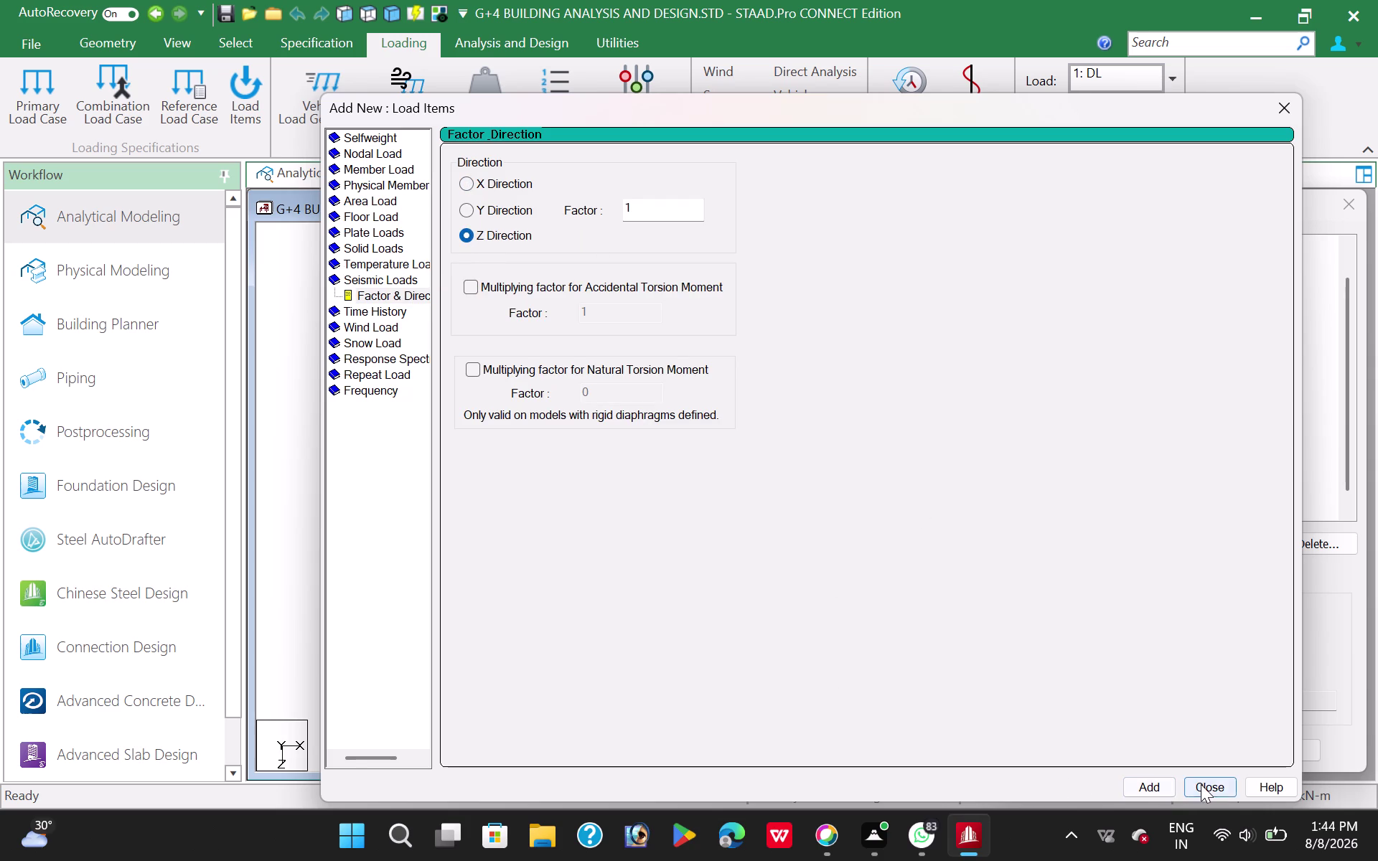
click(1203, 785)
Give load case SZ- a Z-direction seismic load with factor -1.
scroll(down, 3)
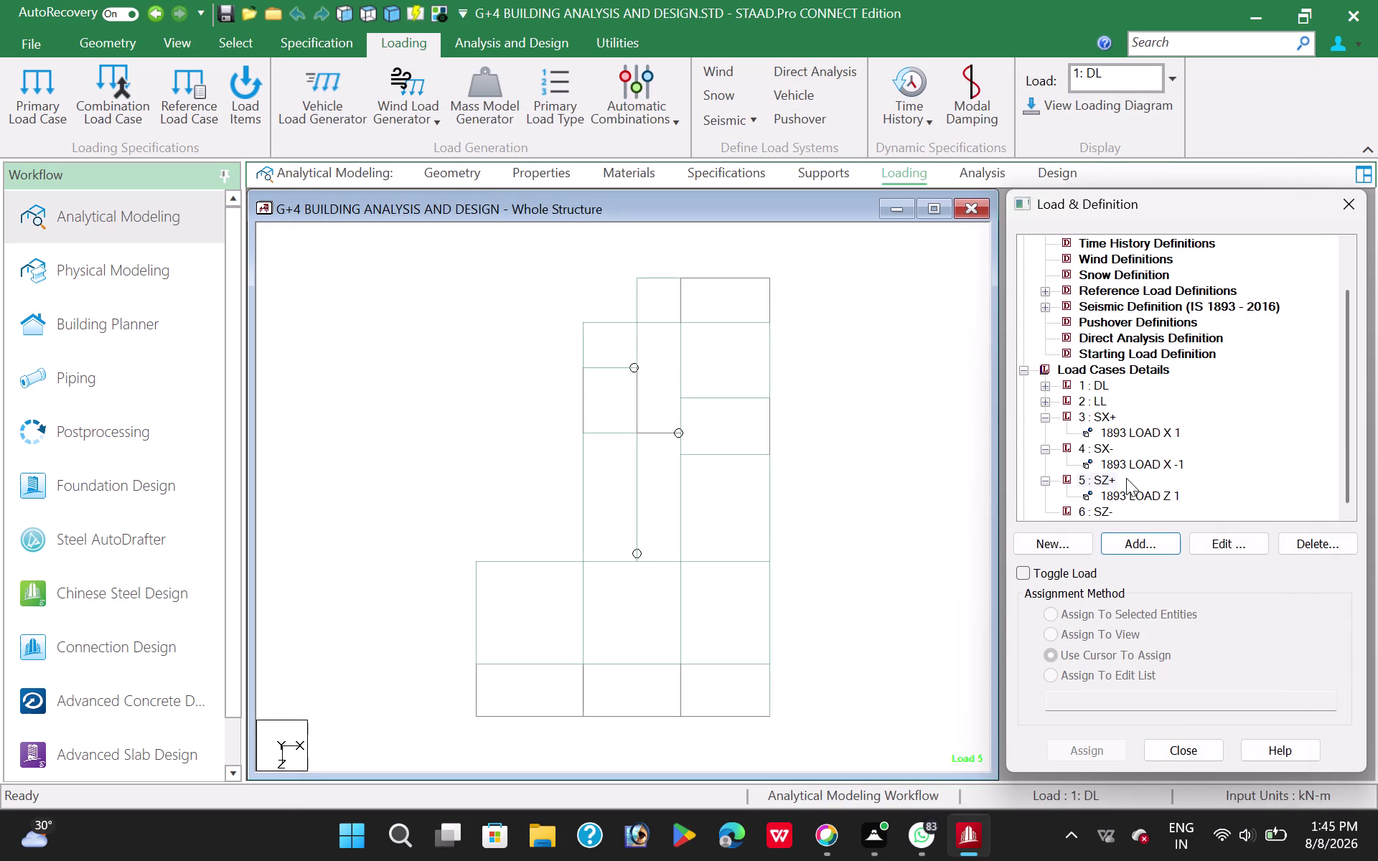
click(1098, 497)
click(1148, 543)
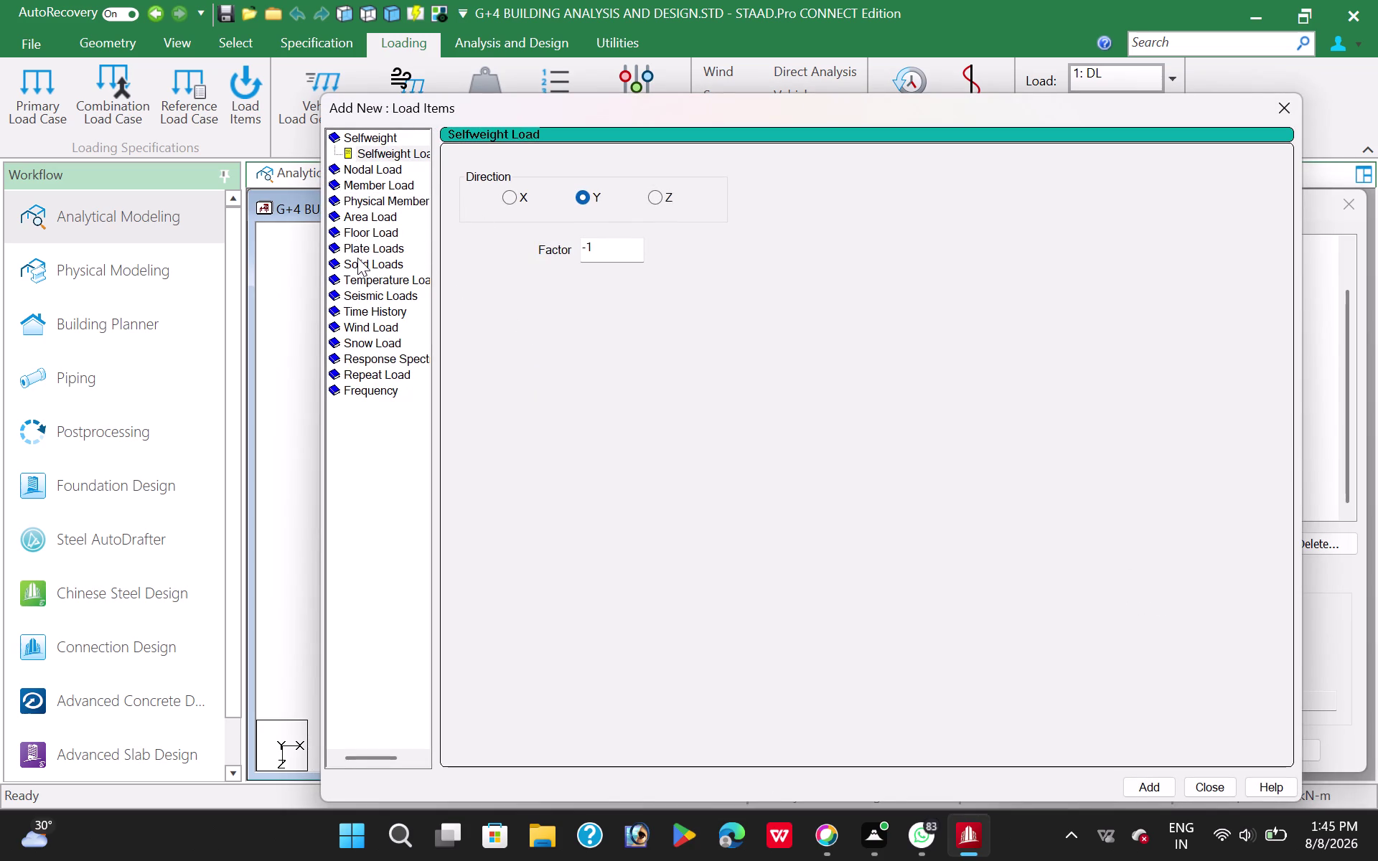
double_click(359, 294)
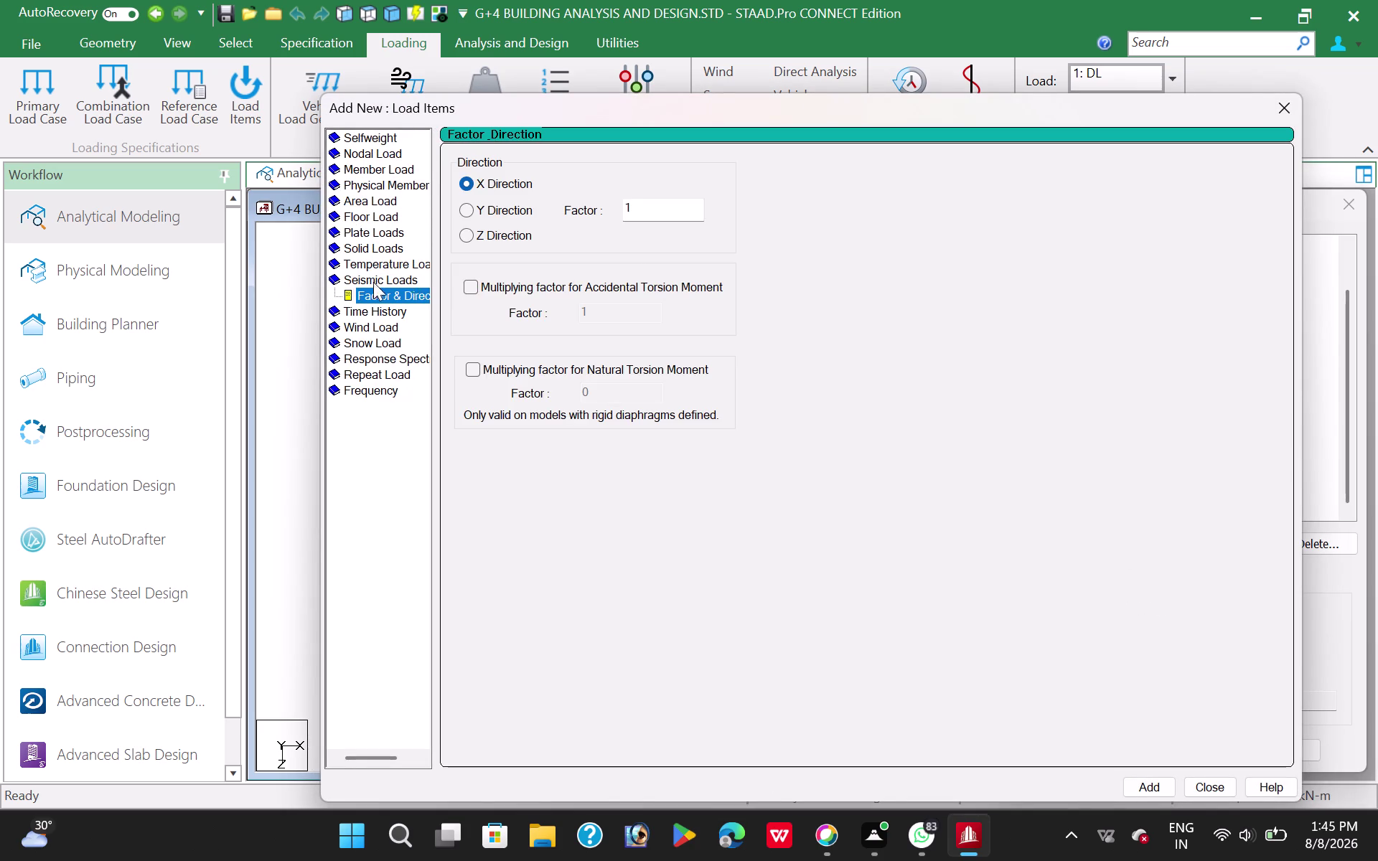
click(463, 239)
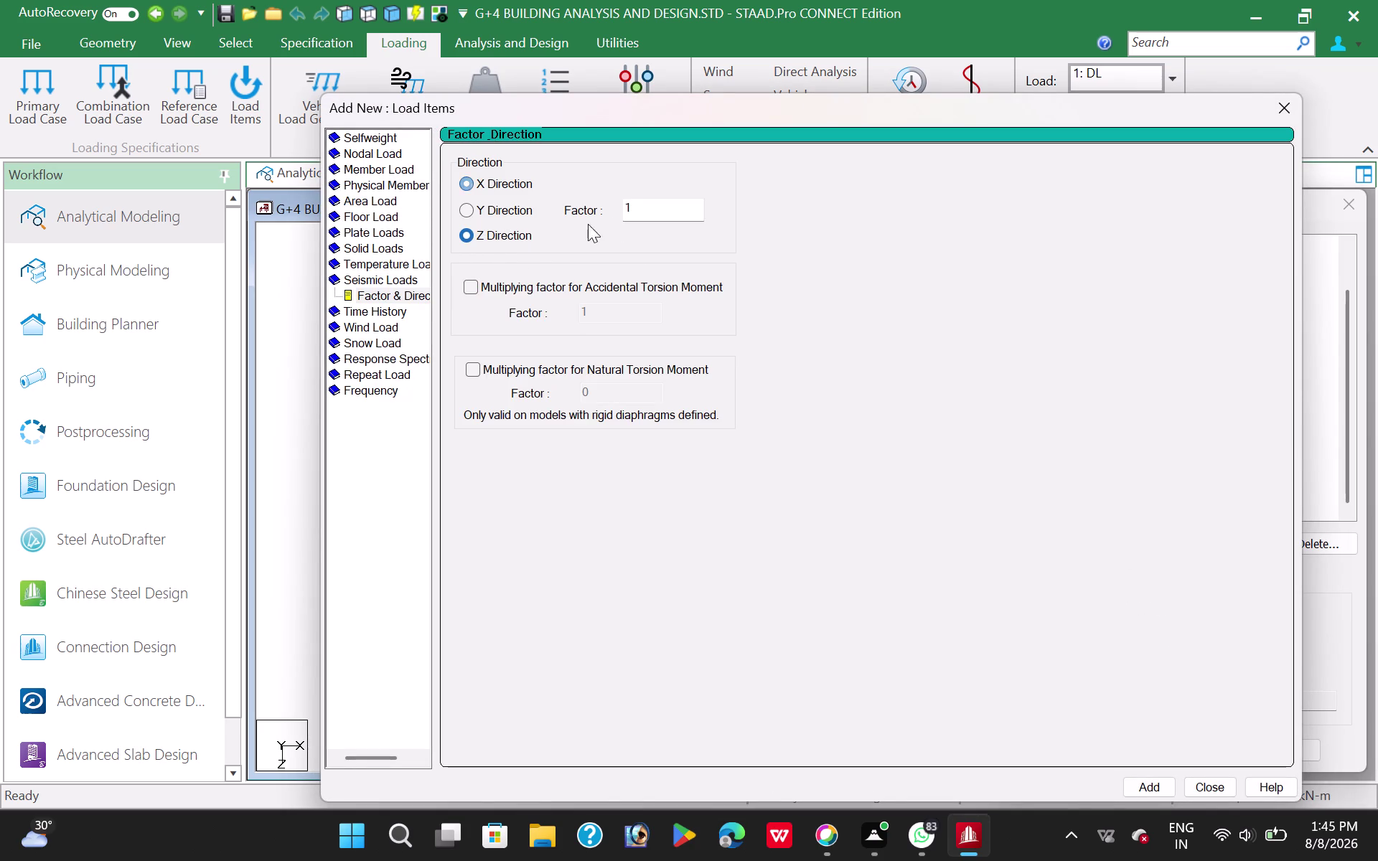
click(626, 207)
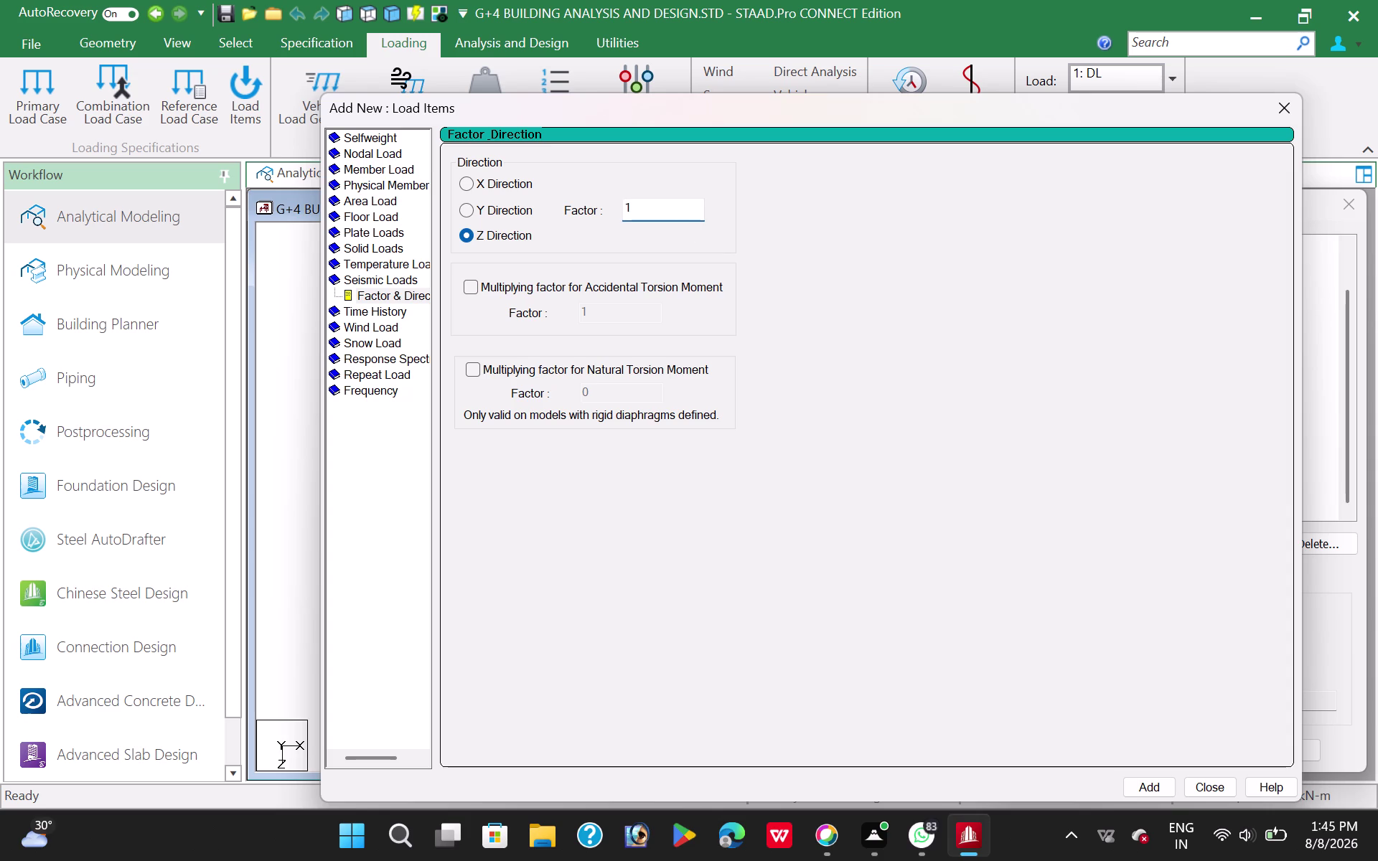
key(minus)
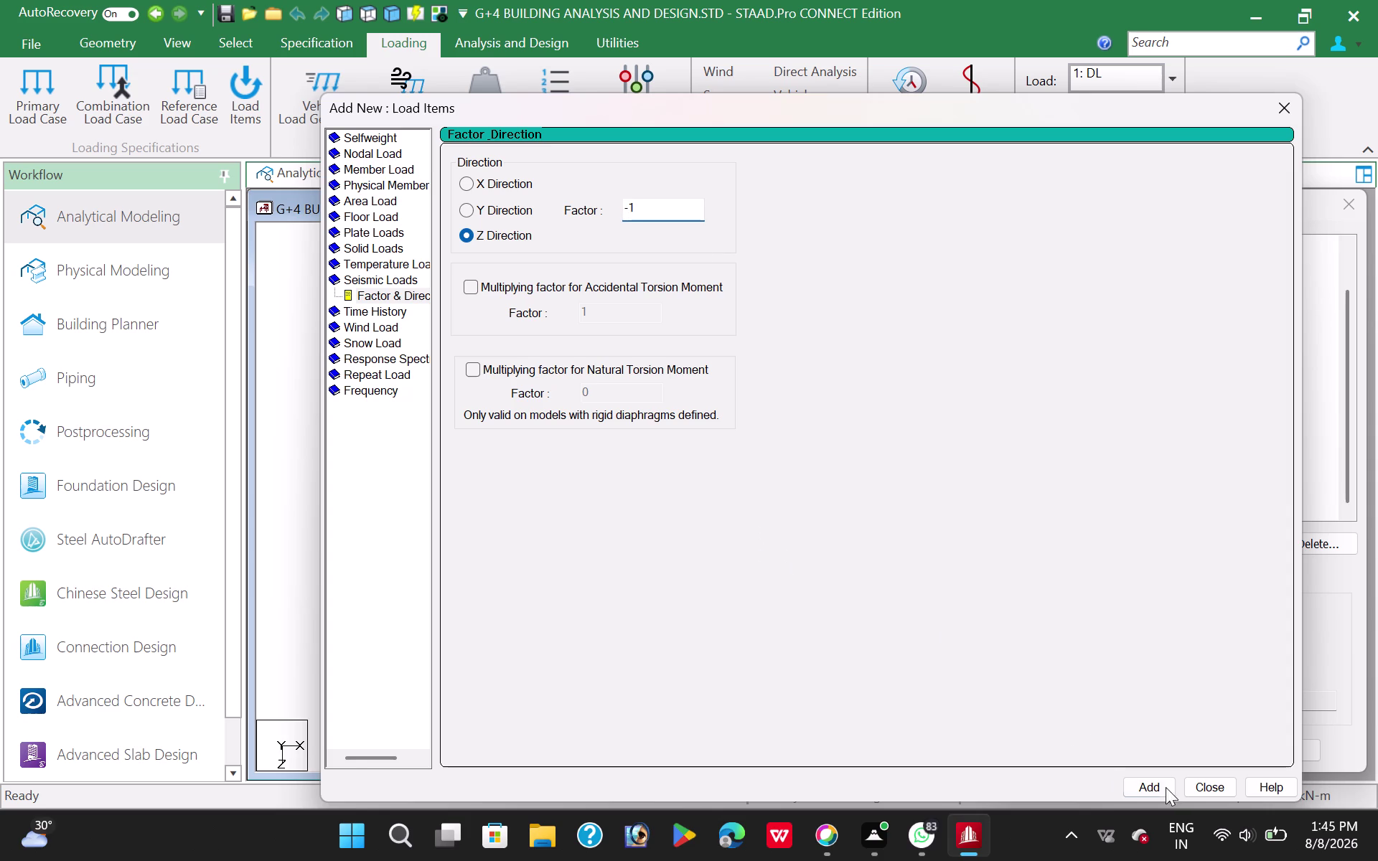
click(1145, 781)
click(1204, 787)
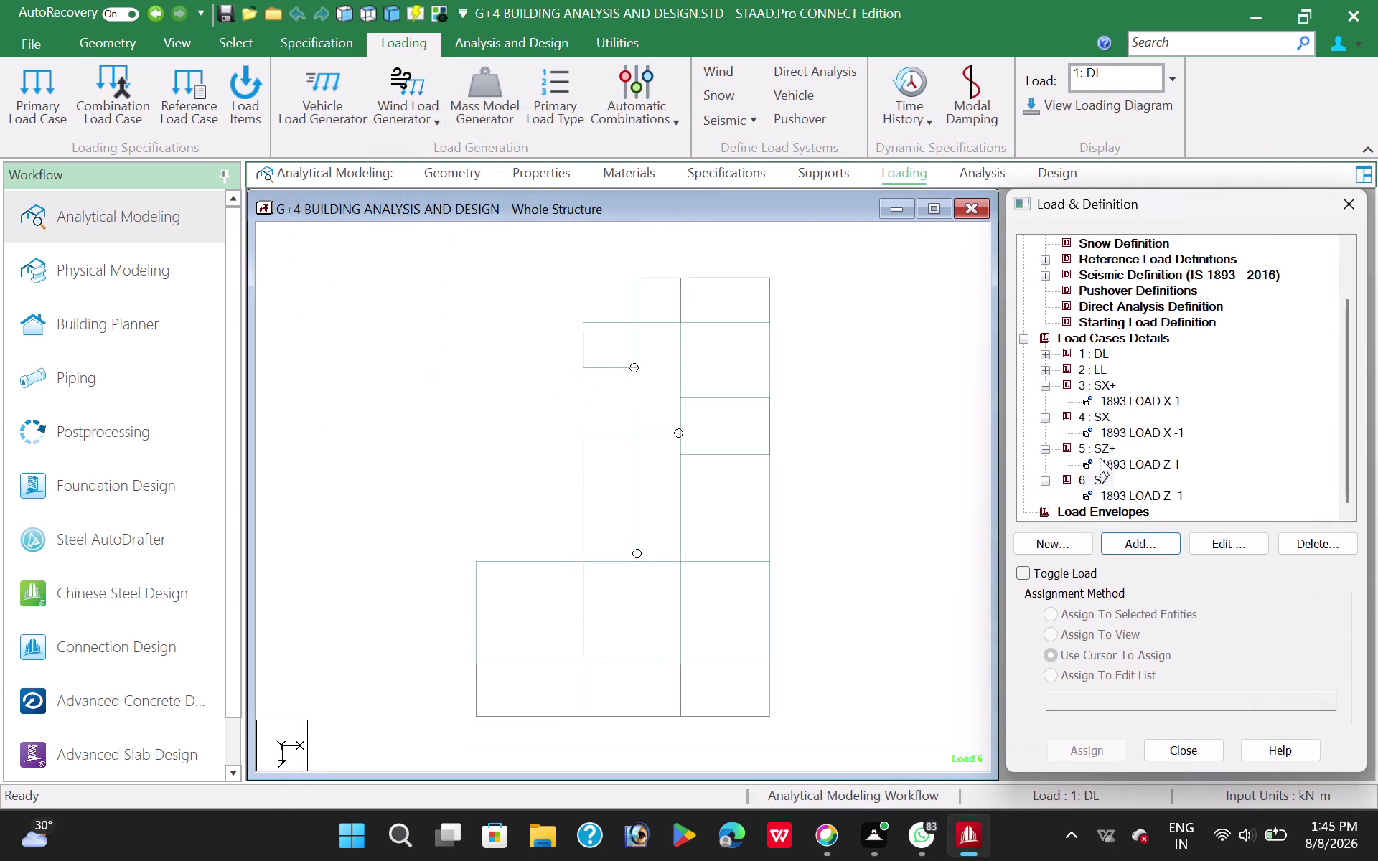
Review the SX+ seismic load item and close it unchanged.
scroll(down, 3)
click(1133, 407)
double_click(1132, 407)
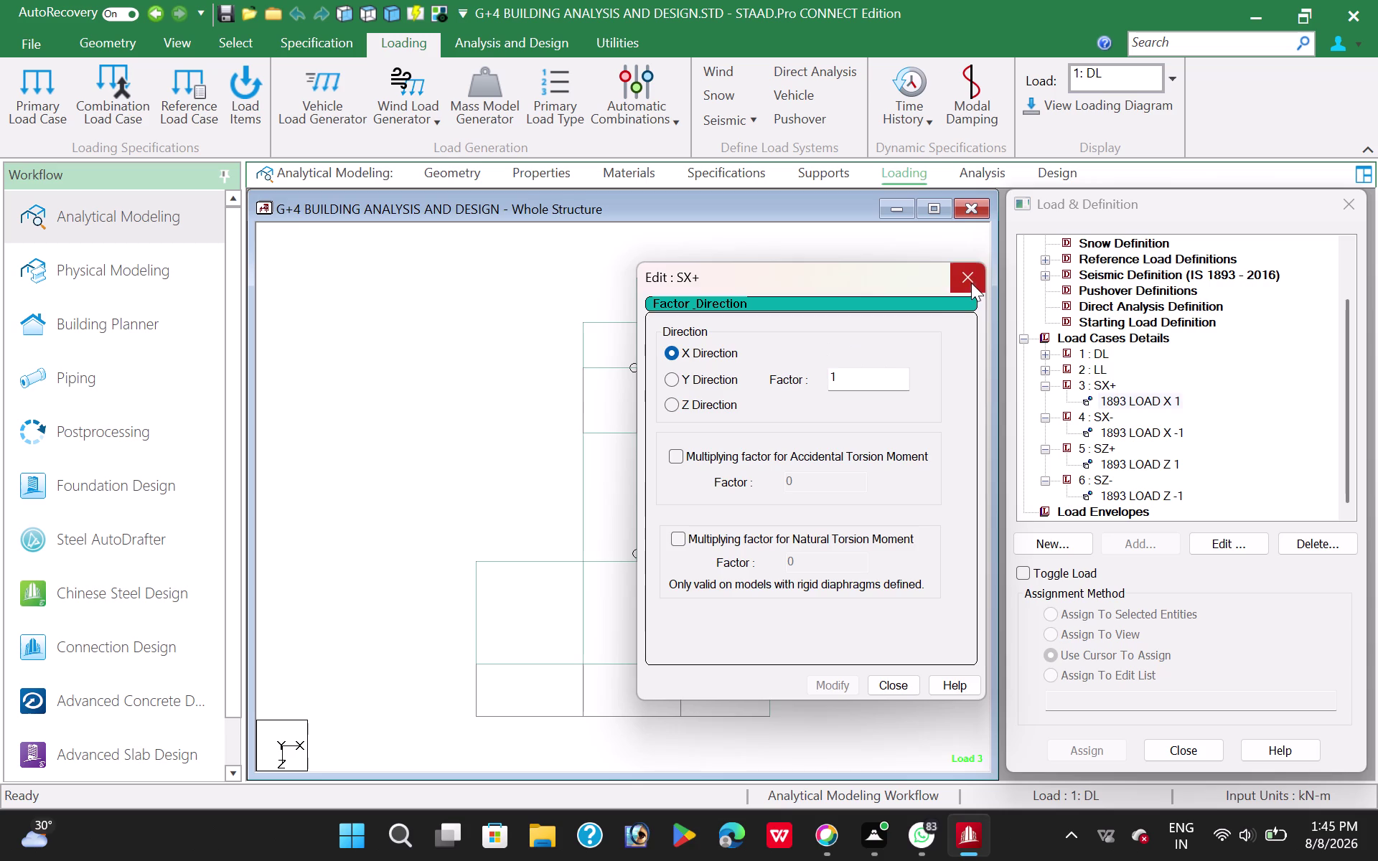
click(971, 280)
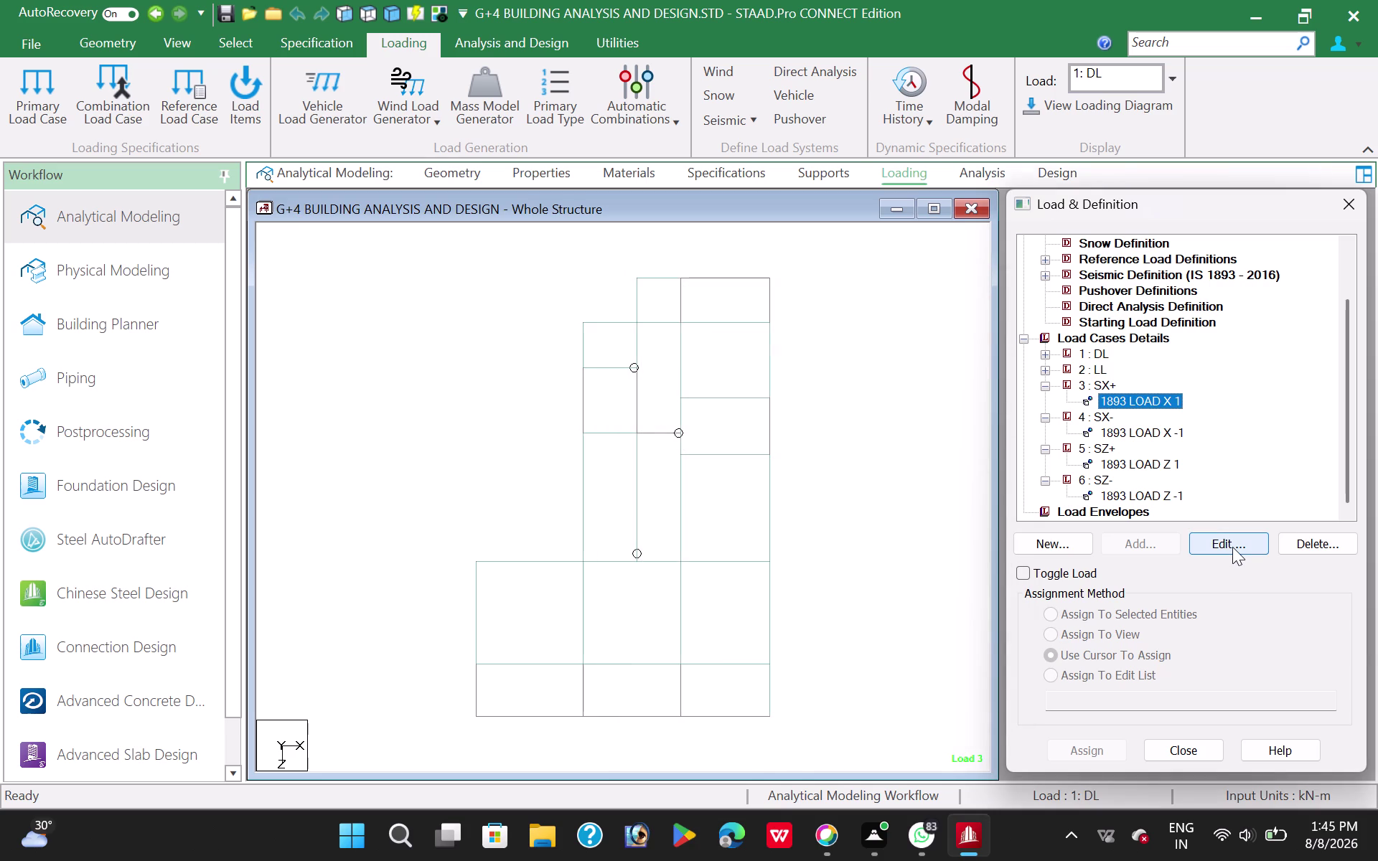
click(895, 408)
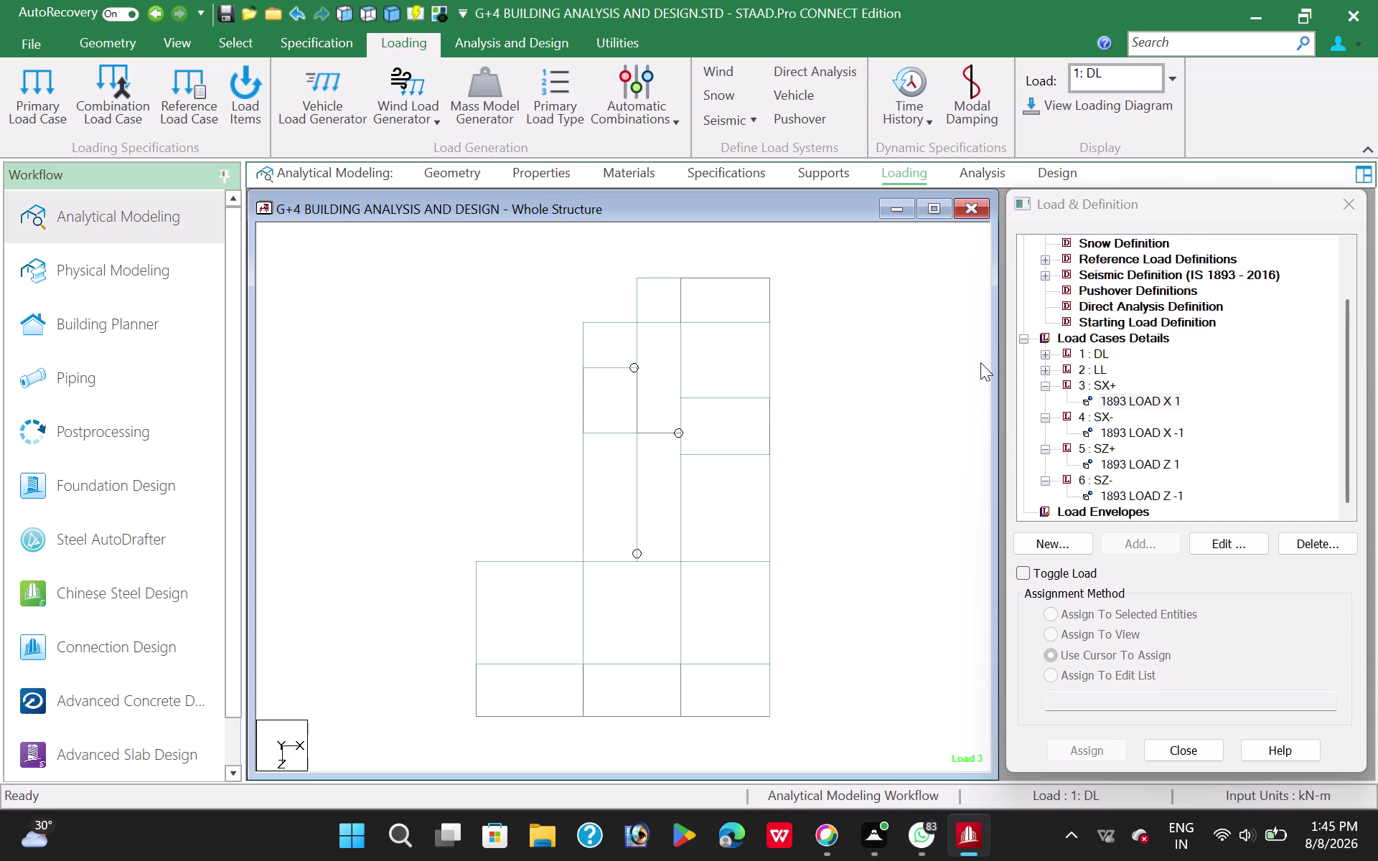
scroll(up, 3)
scroll(up, 3)
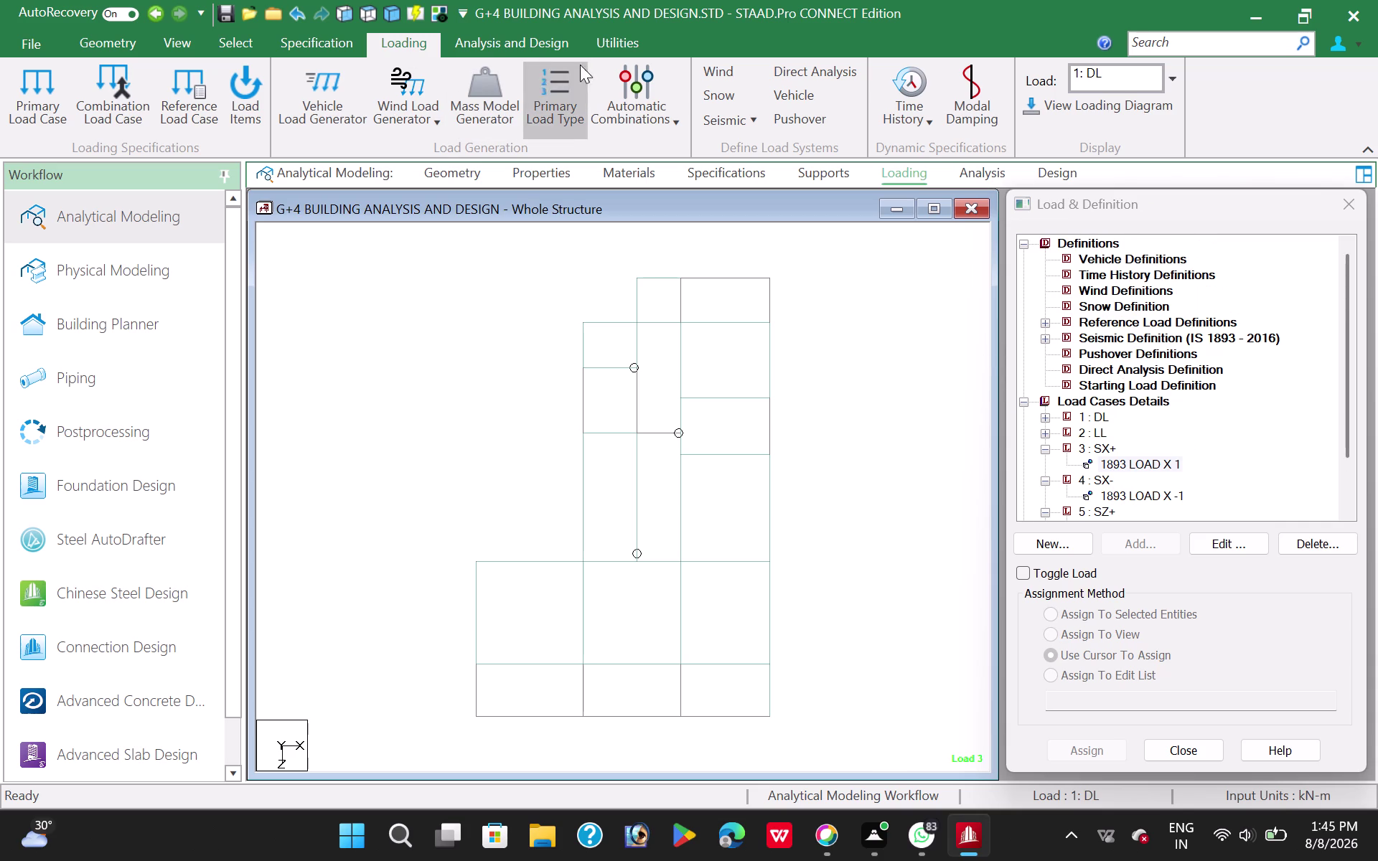
Add a Perform Analysis command with Print All and start the analysis run.
click(534, 41)
click(52, 106)
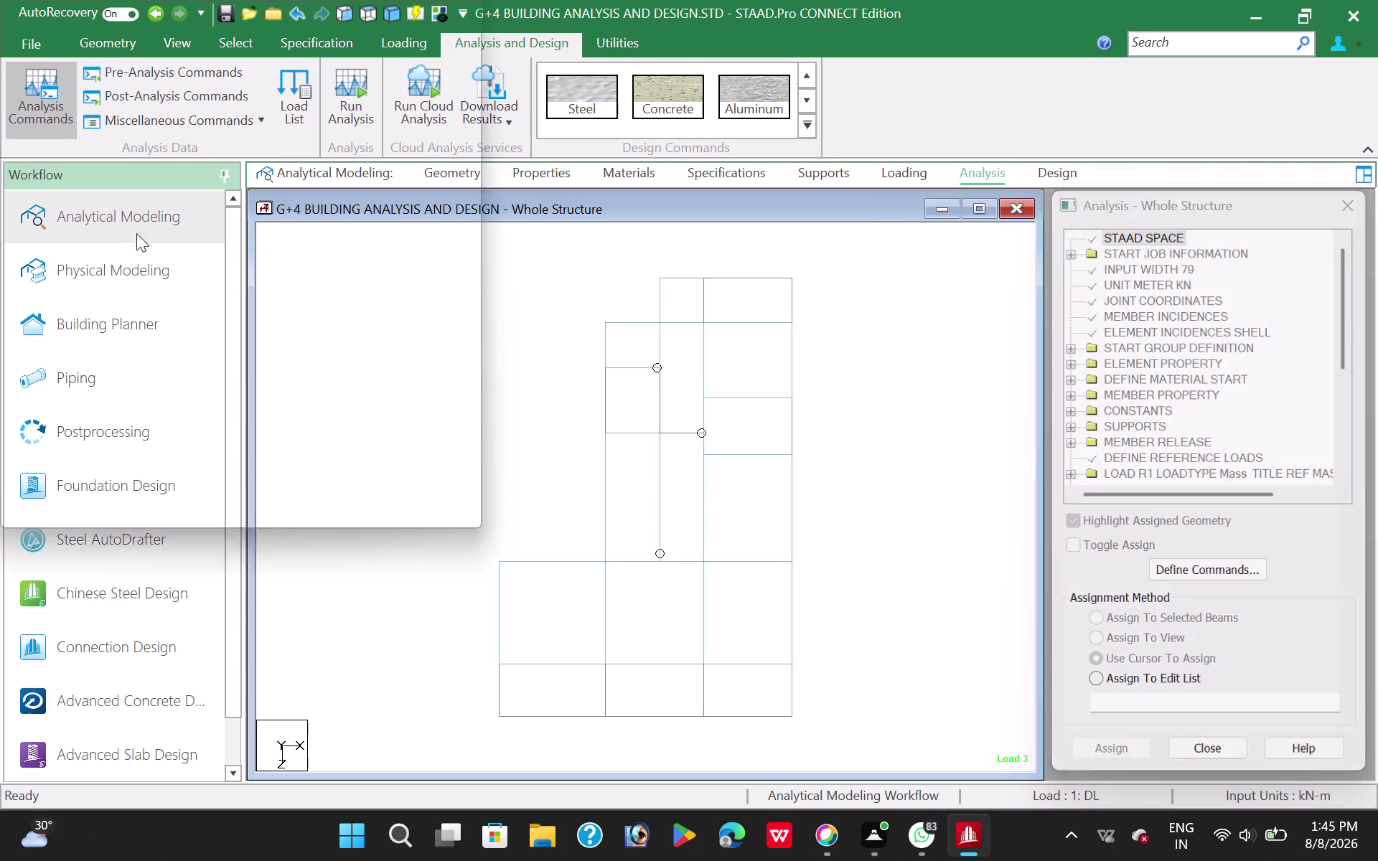
click(706, 550)
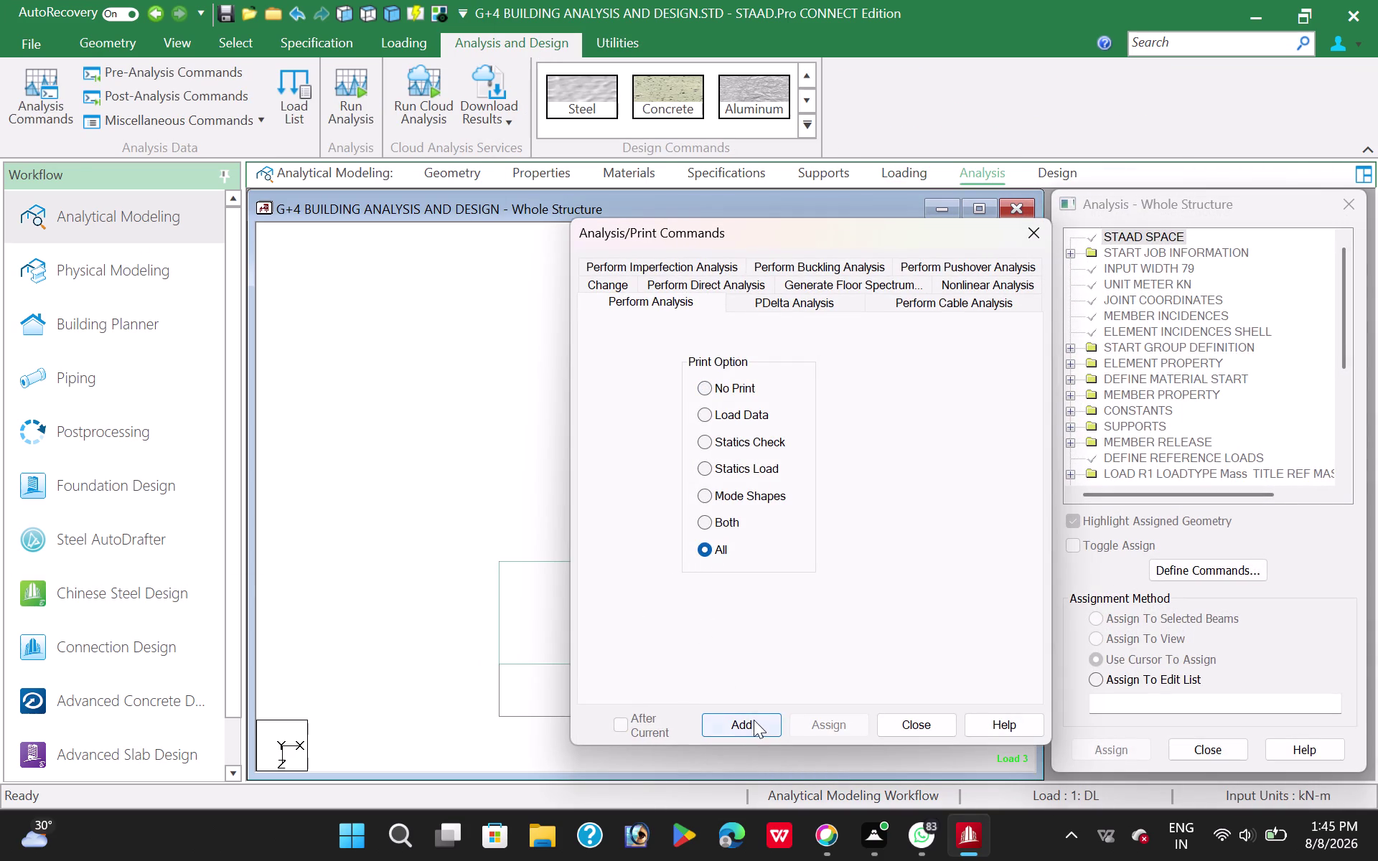
click(753, 722)
click(920, 728)
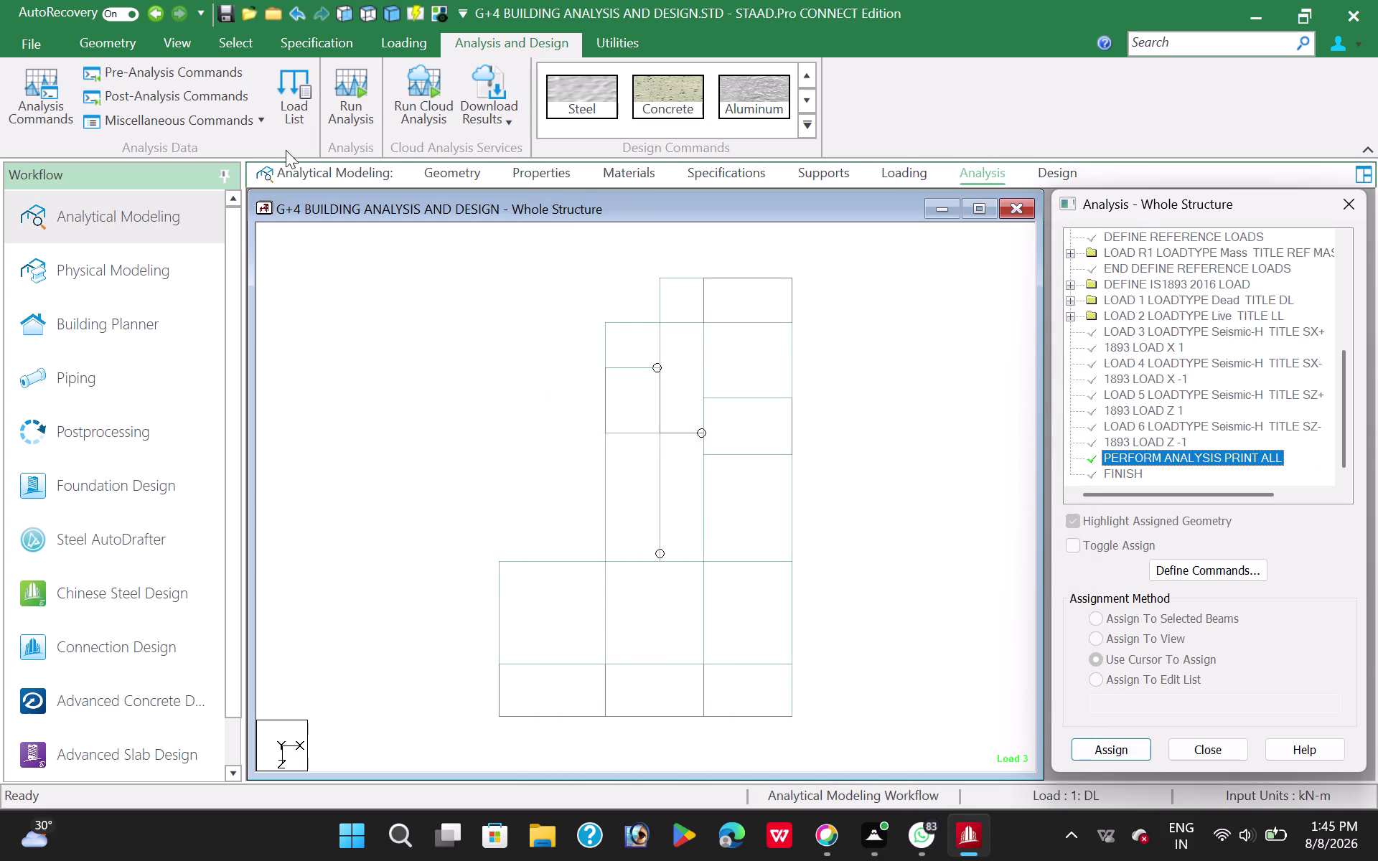
click(353, 91)
click(681, 526)
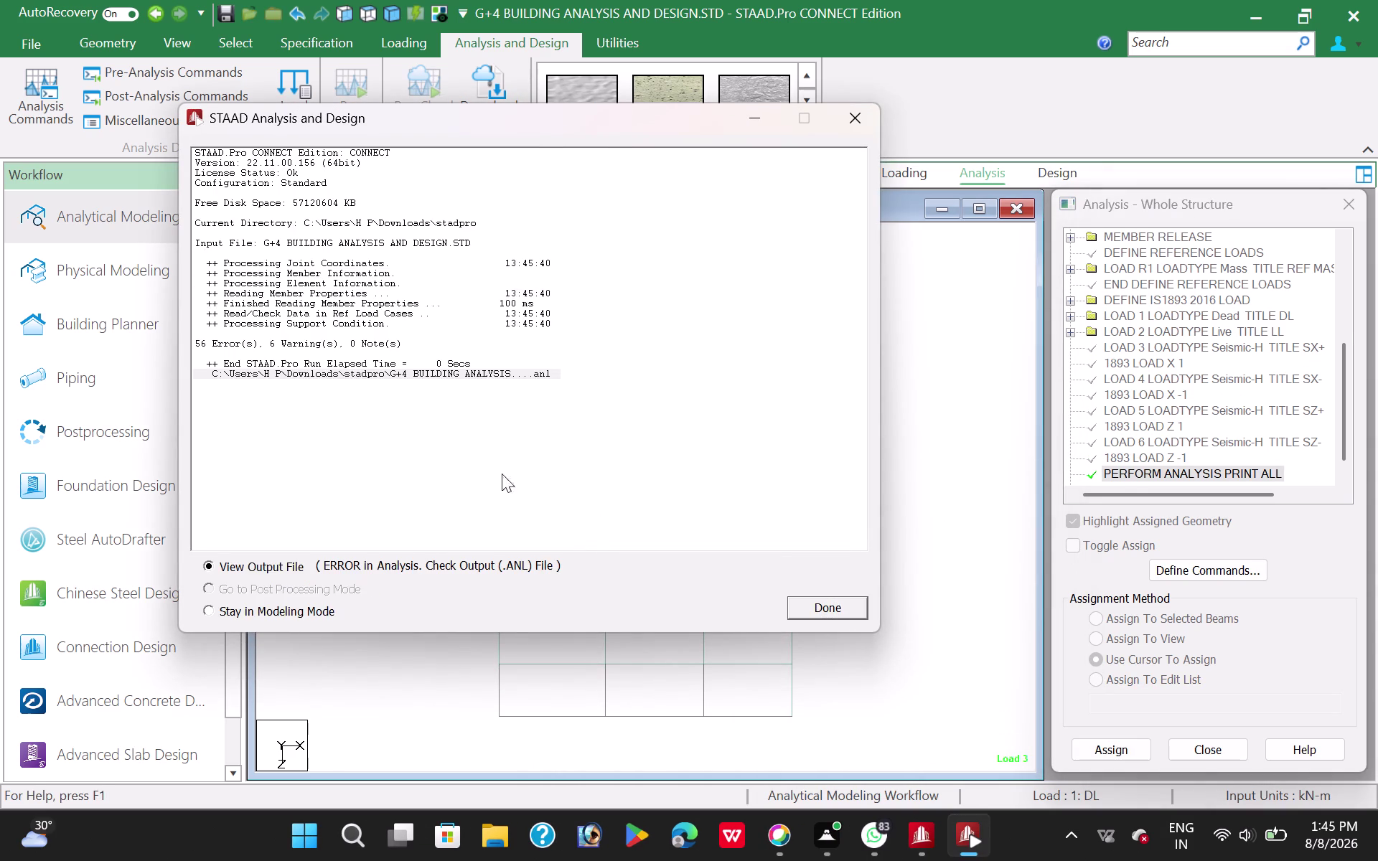
Open the analysis output file listing 56 errors and 6 warnings in the Viewer.
click(841, 612)
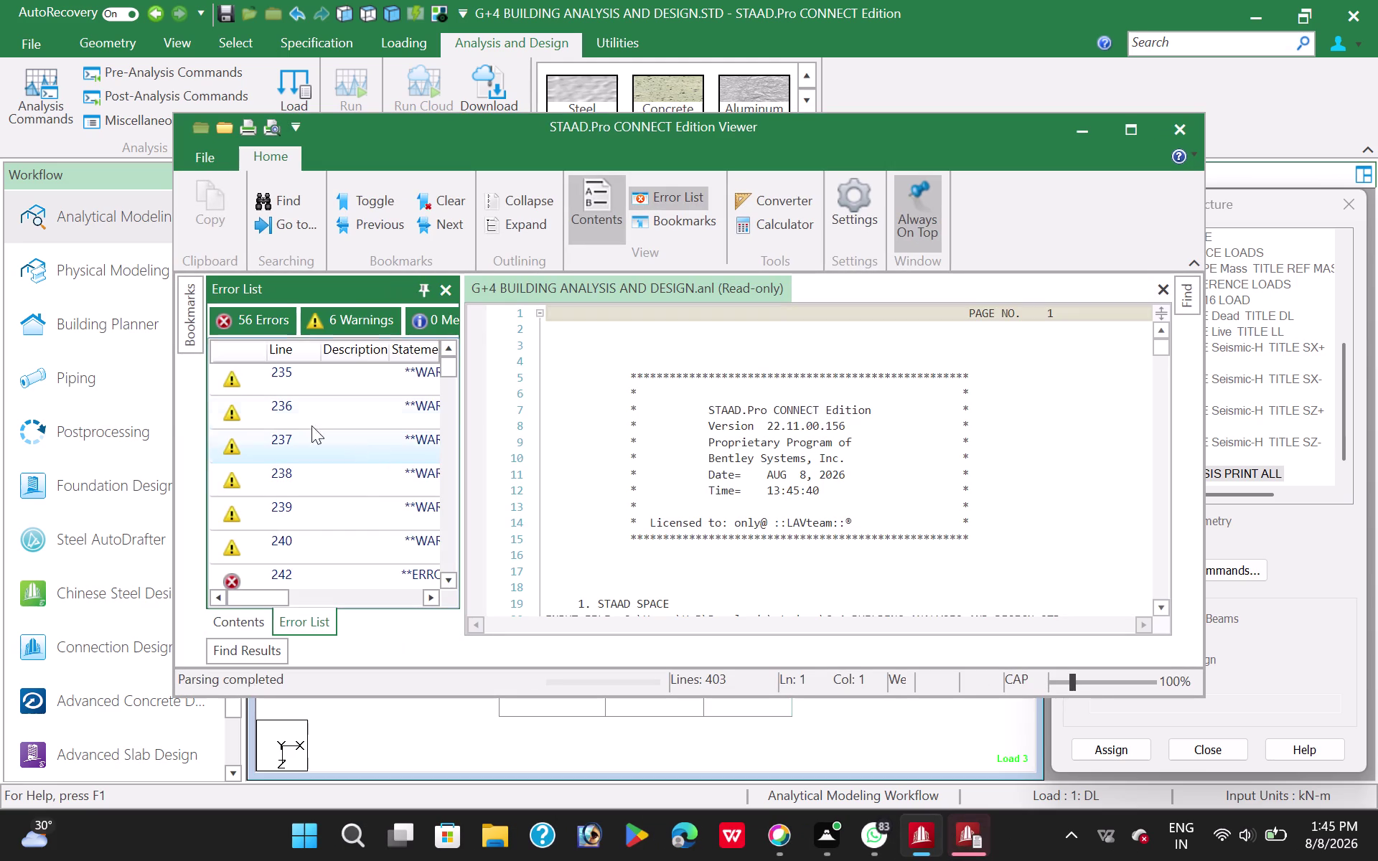
Review the missing elastic modulus, thickness and section property errors, then close the Viewer.
scroll(down, 3)
double_click(331, 381)
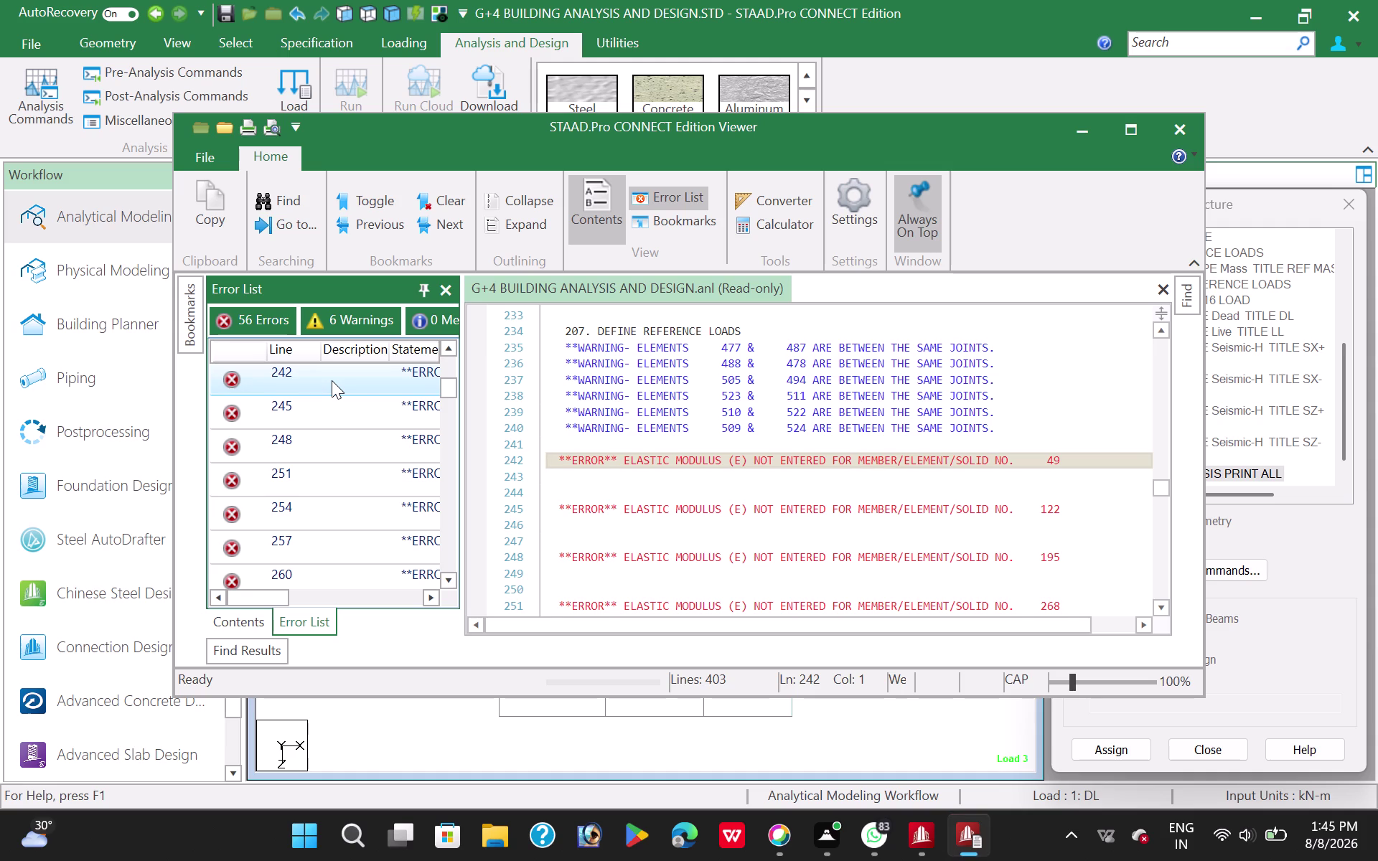
scroll(down, 3)
scroll(down, 3)
scroll(down, 3)
scroll(down, 3)
scroll(down, 3)
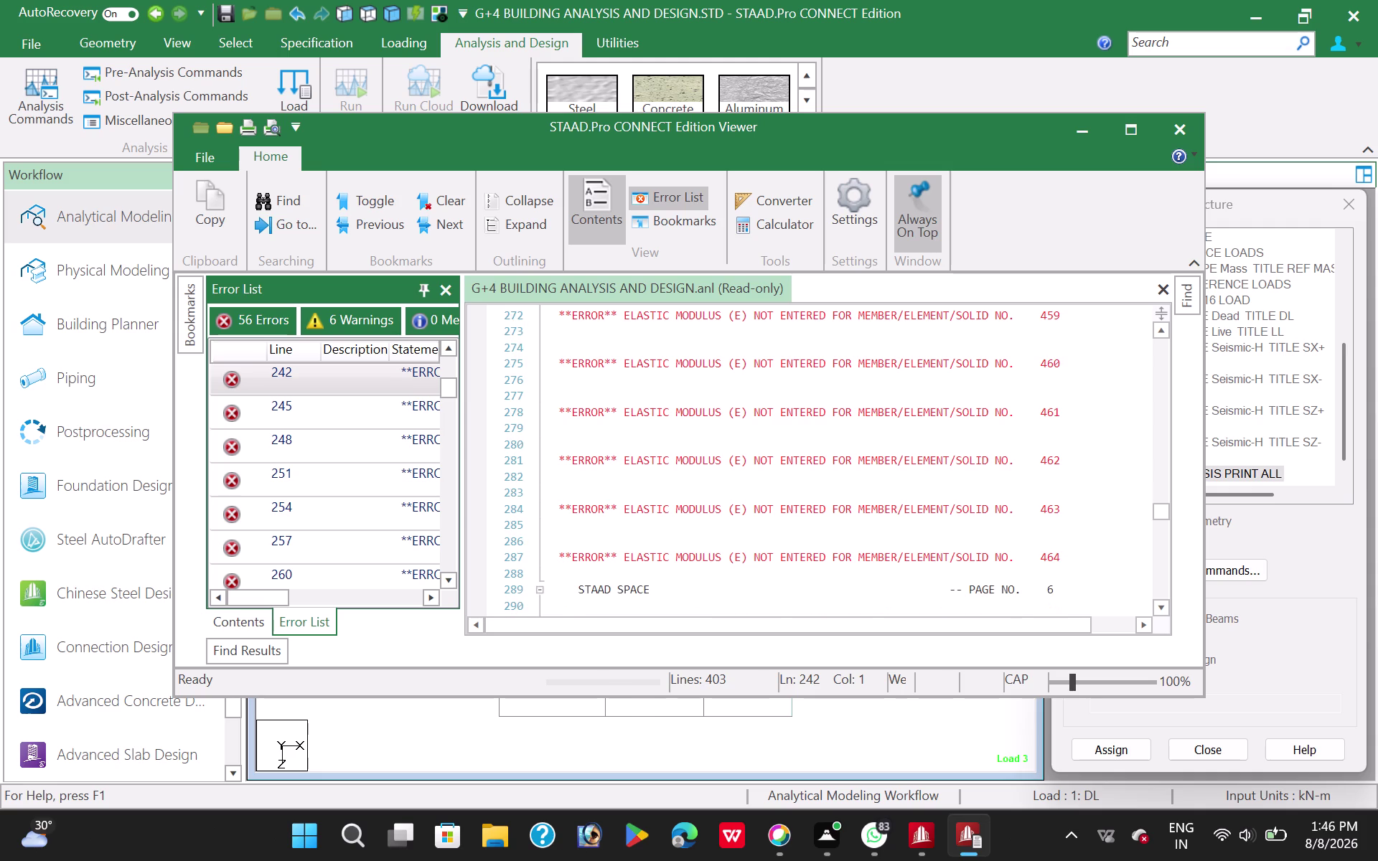
scroll(down, 3)
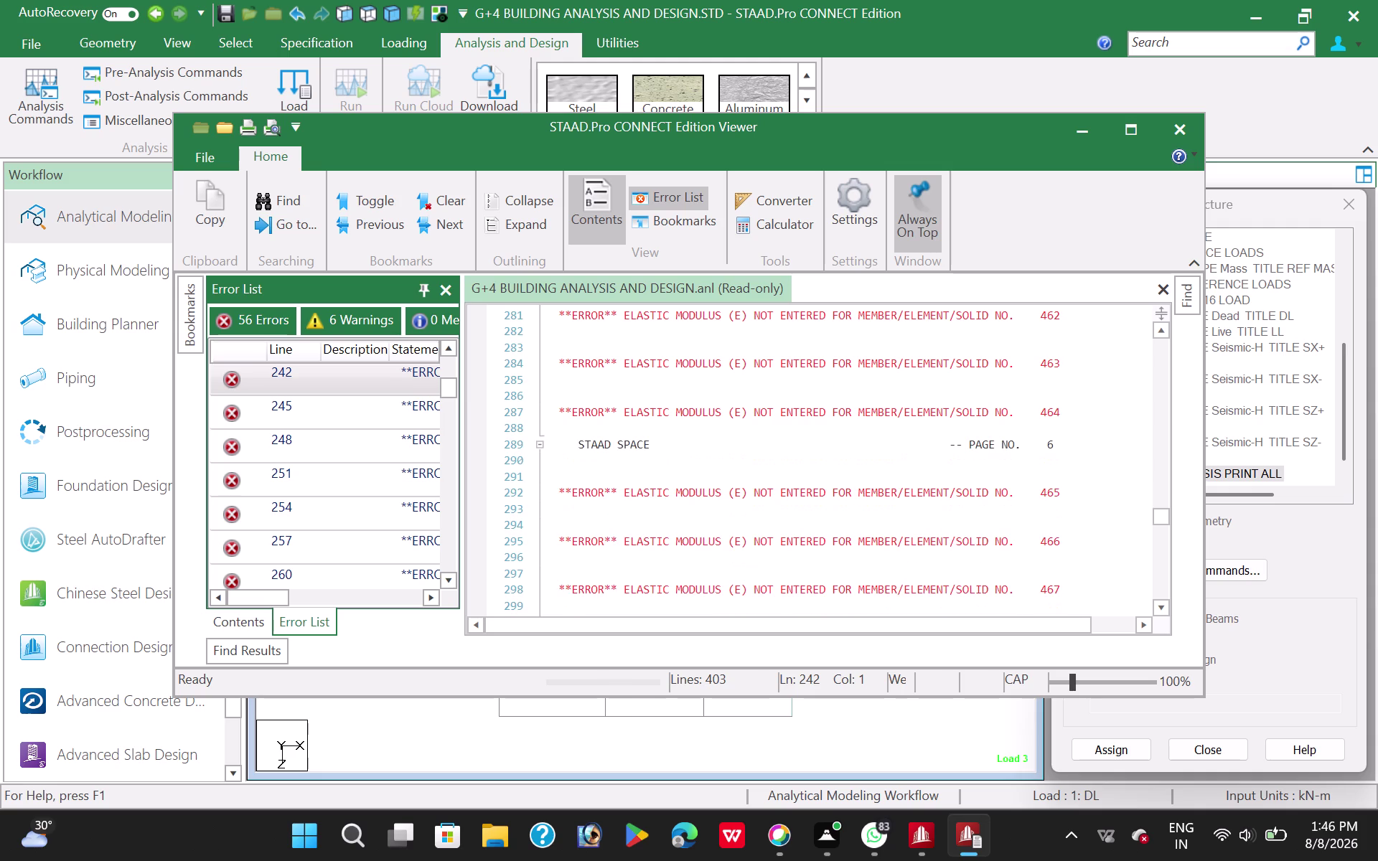
scroll(down, 3)
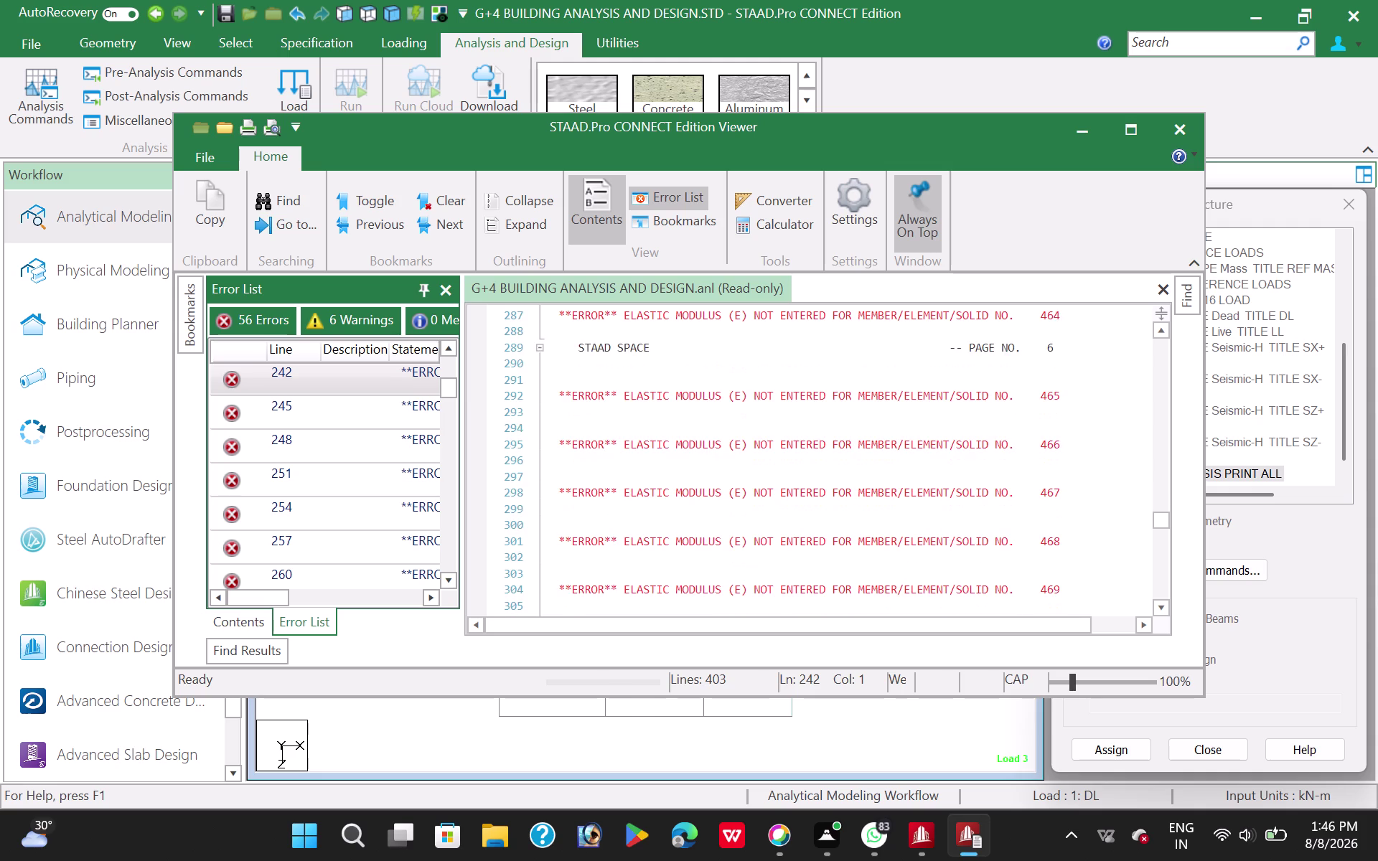
scroll(down, 3)
scroll(down, 3)
scroll(down, 3)
scroll(down, 3)
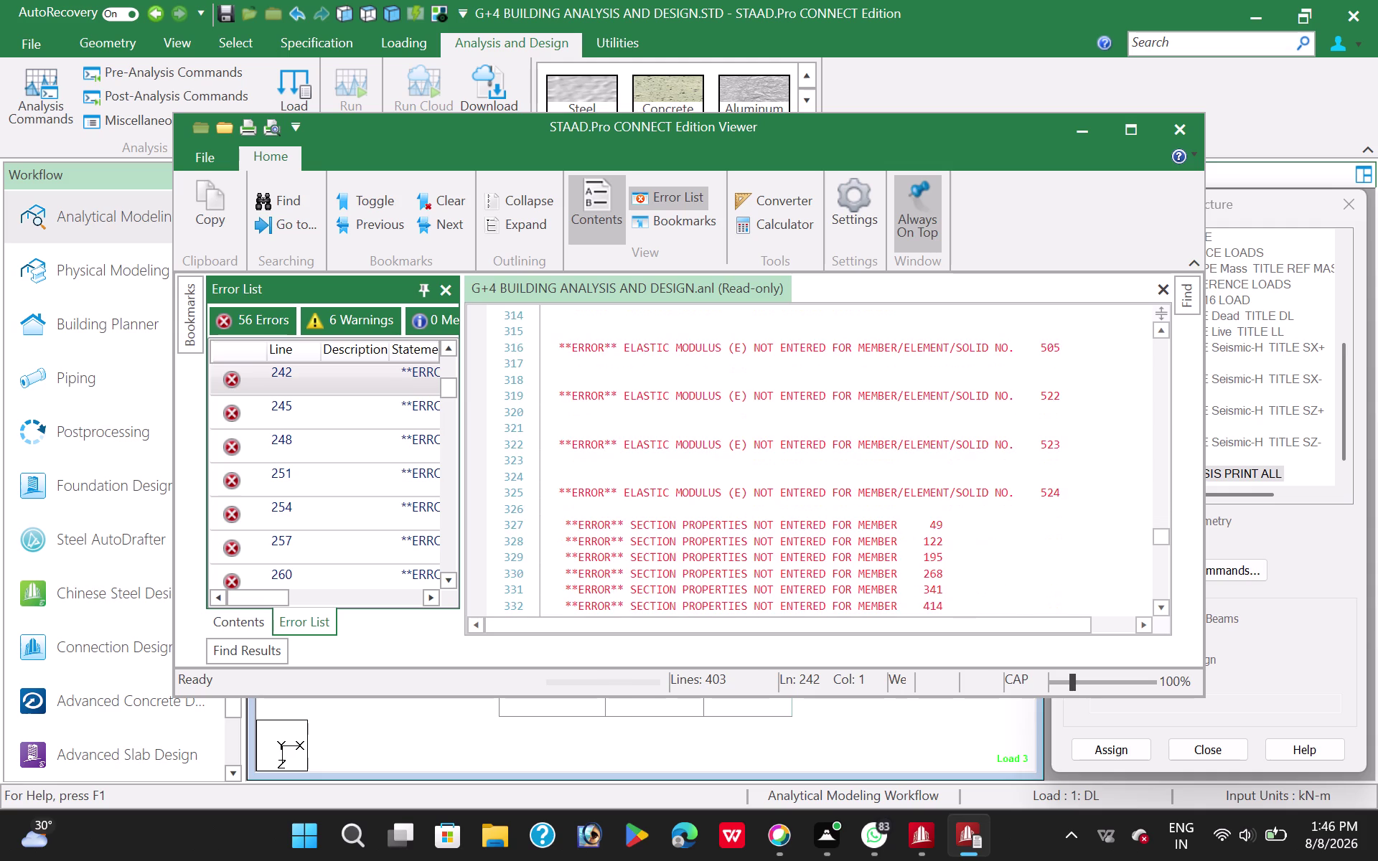
scroll(down, 3)
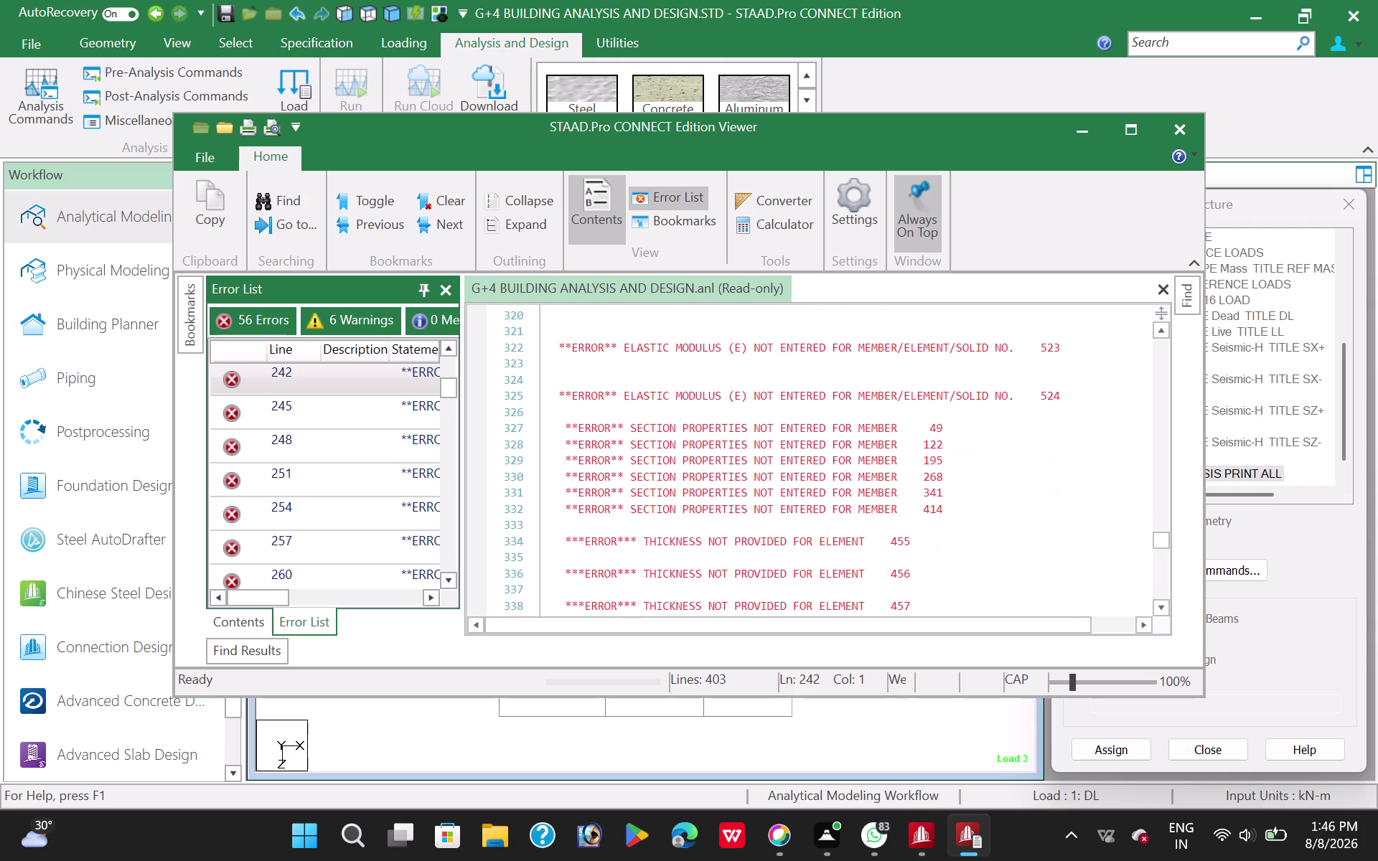
scroll(down, 3)
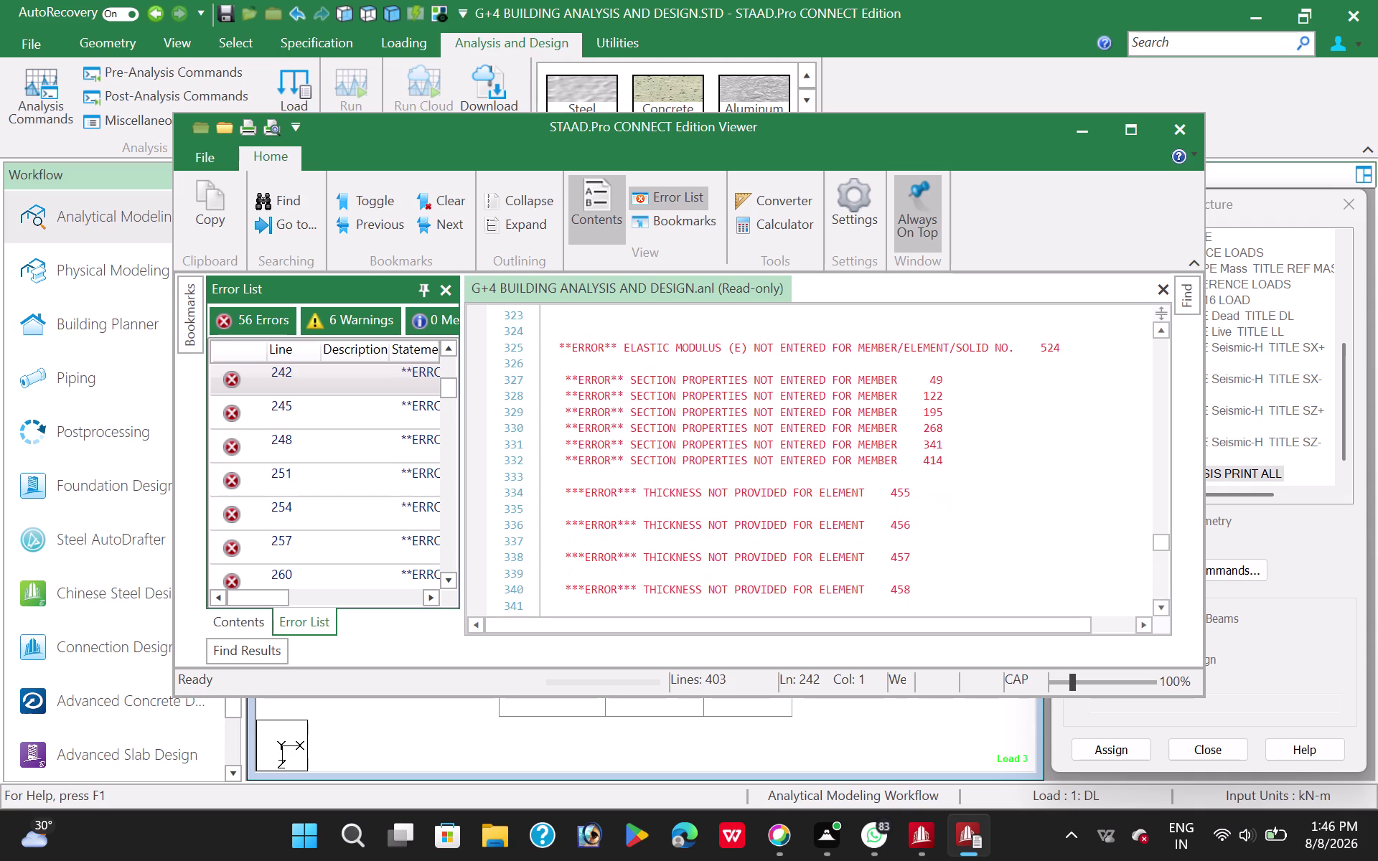
scroll(down, 3)
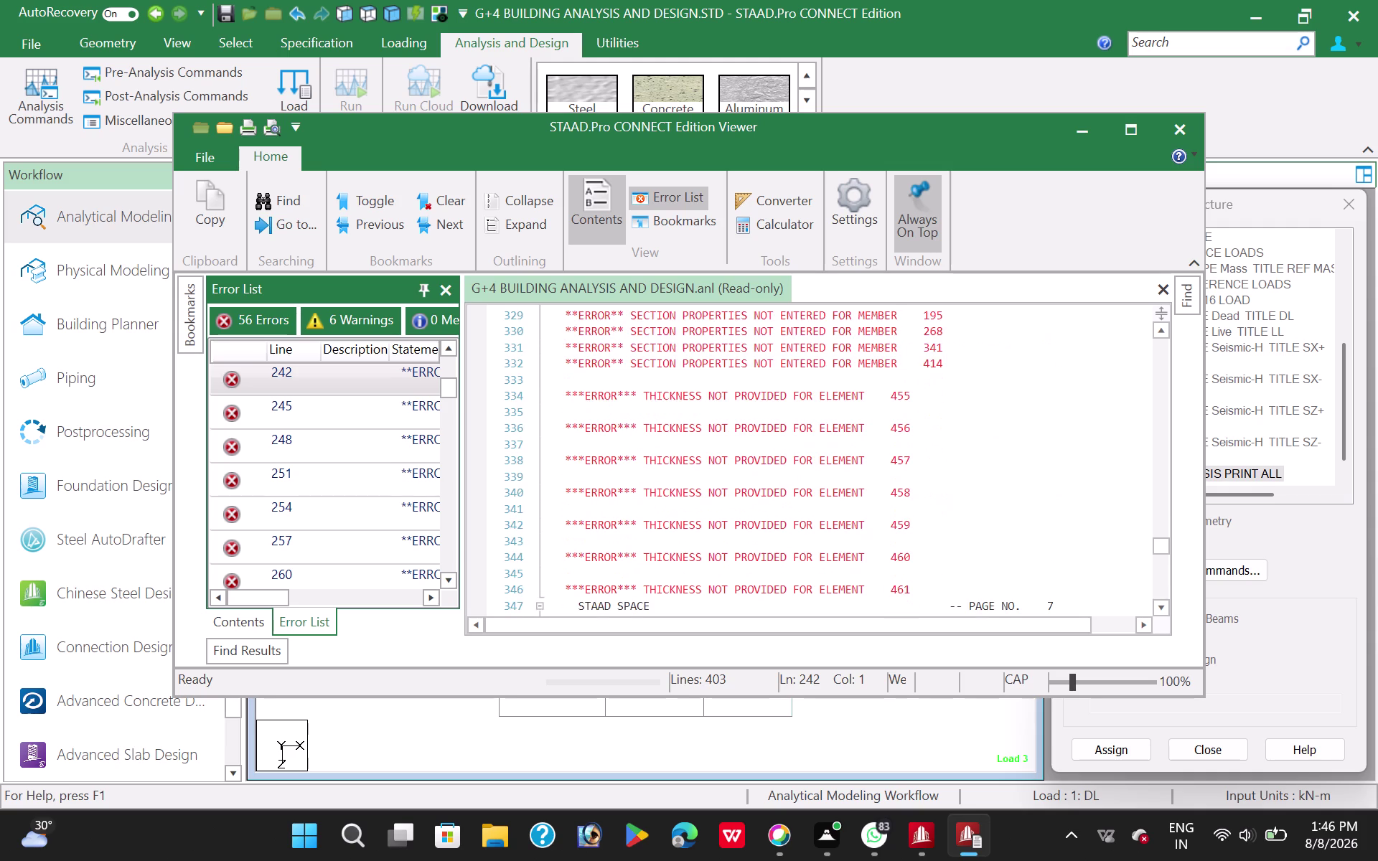
scroll(down, 3)
scroll(down, 3)
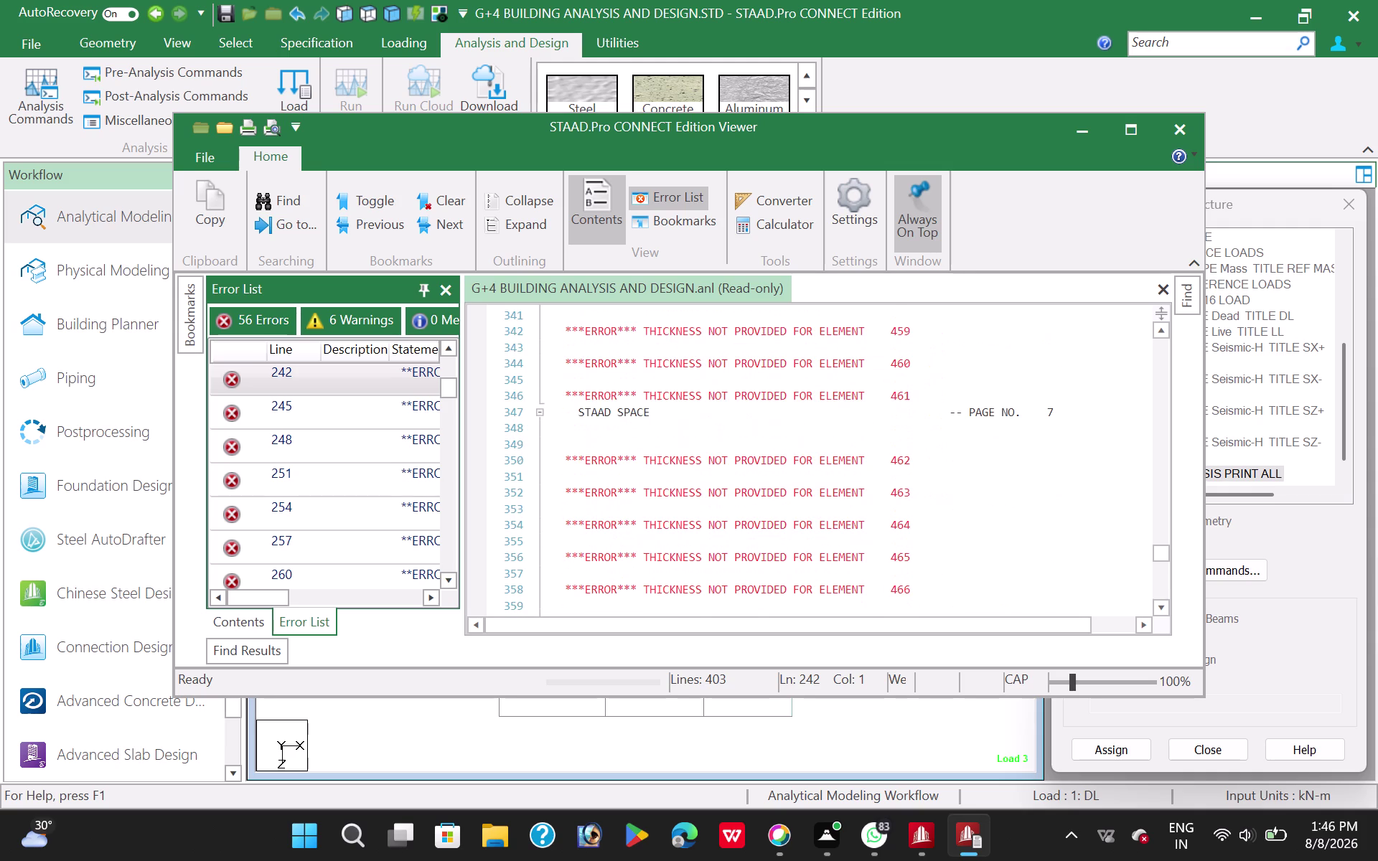
scroll(down, 3)
scroll(down, 3)
scroll(down, 3)
scroll(down, 3)
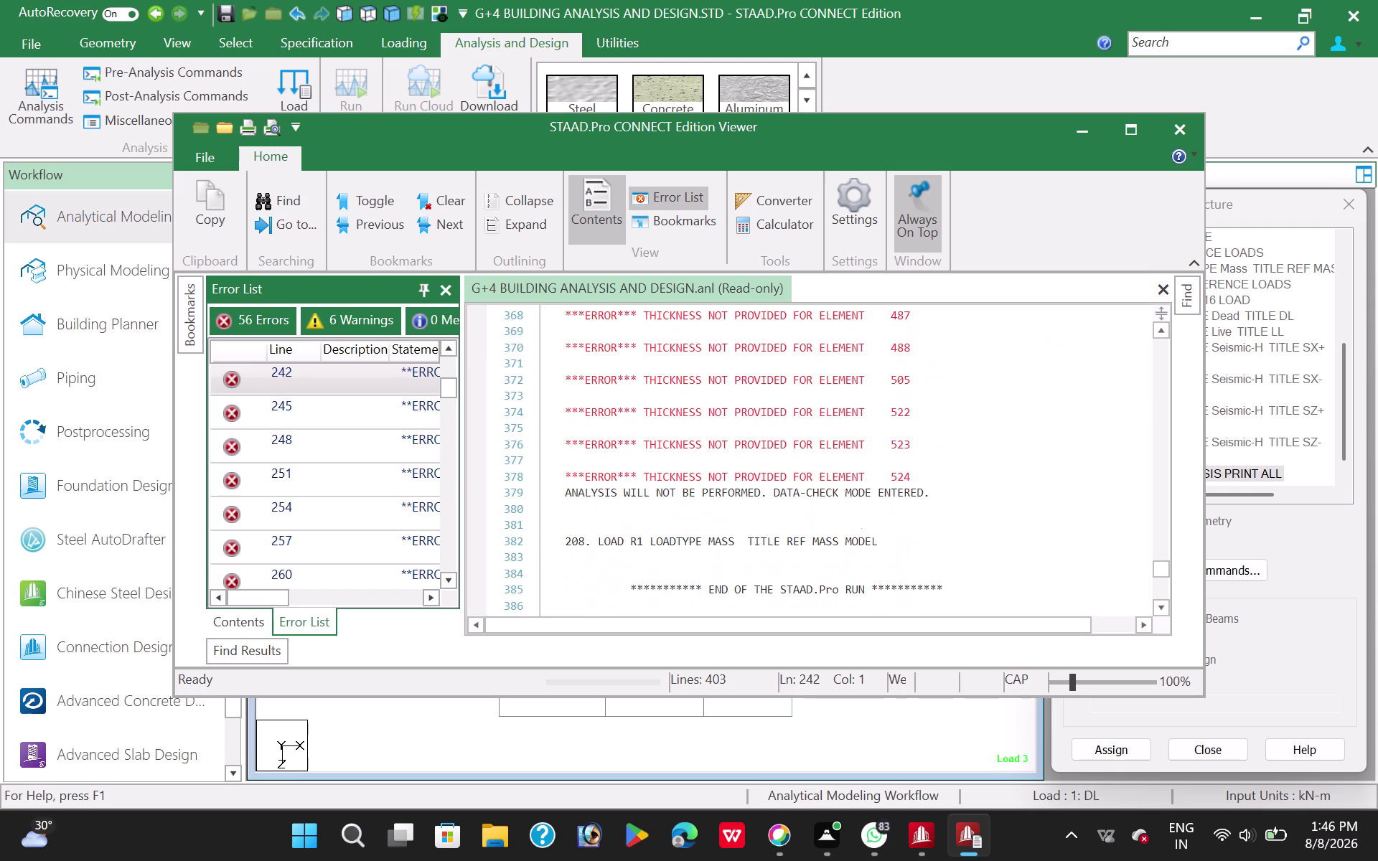
scroll(up, 3)
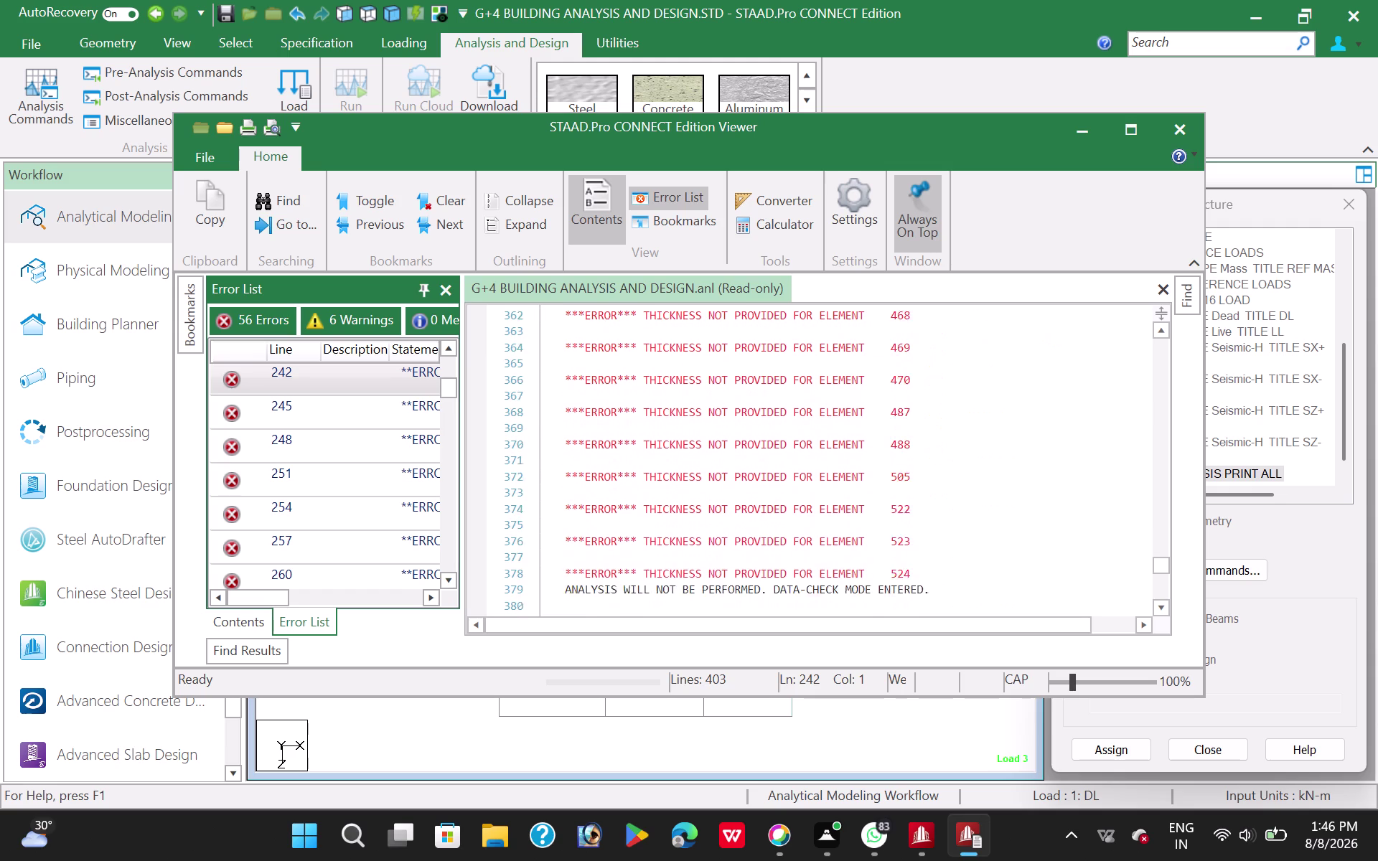
scroll(up, 3)
scroll(up, 3)
scroll(up, 3)
scroll(up, 3)
scroll(up, 3)
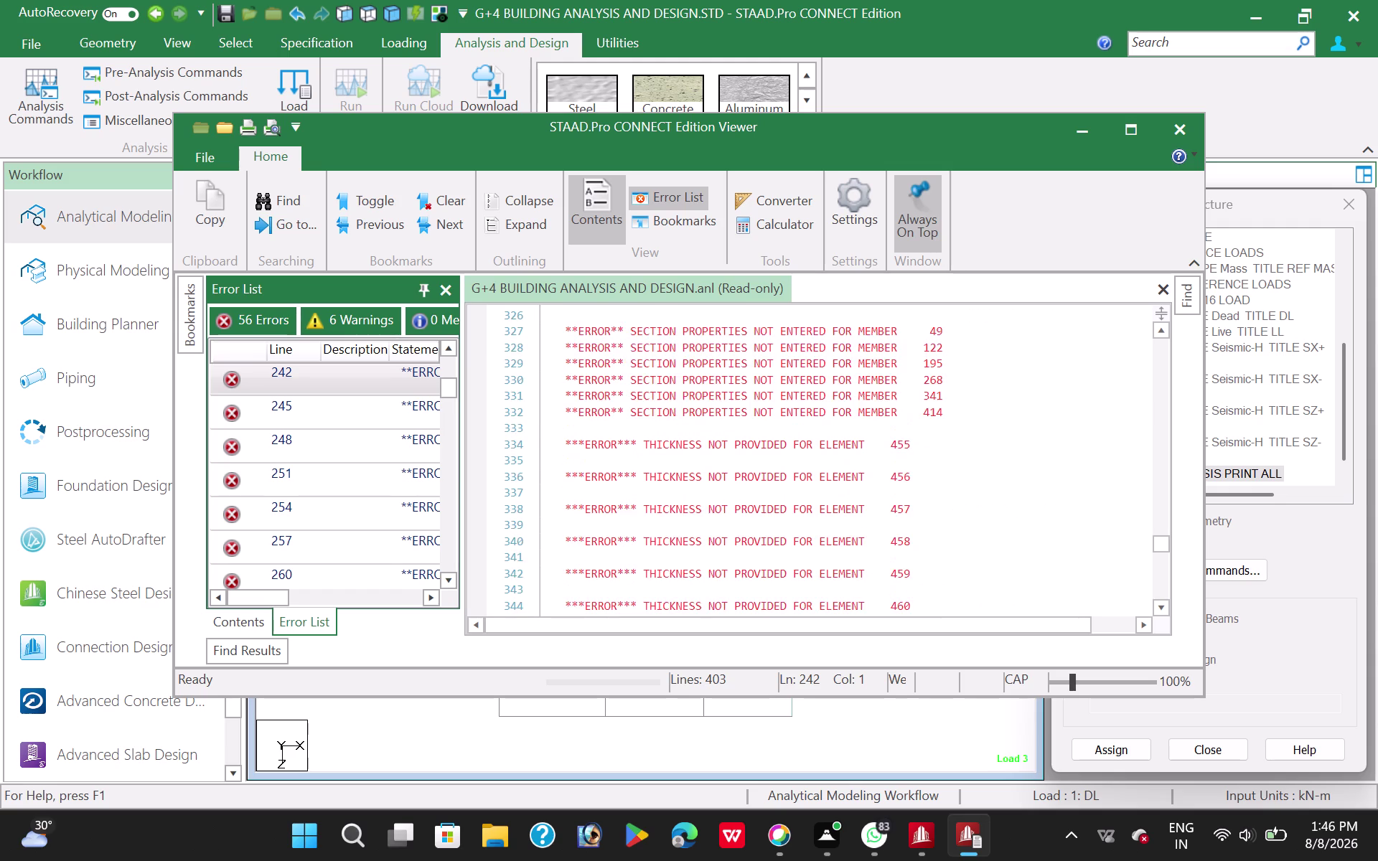
scroll(up, 3)
scroll(up, 3)
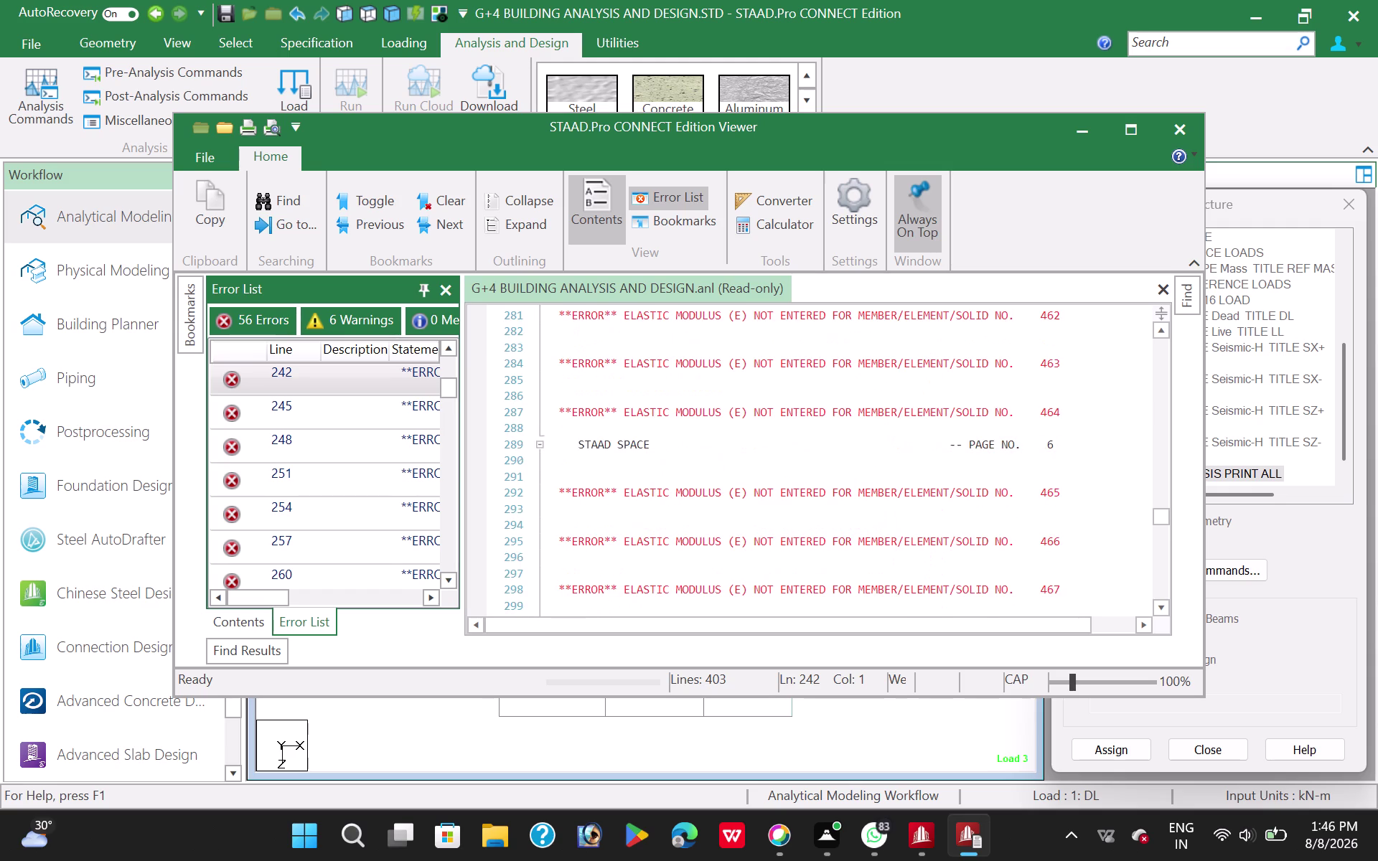
scroll(up, 3)
scroll(up, 3)
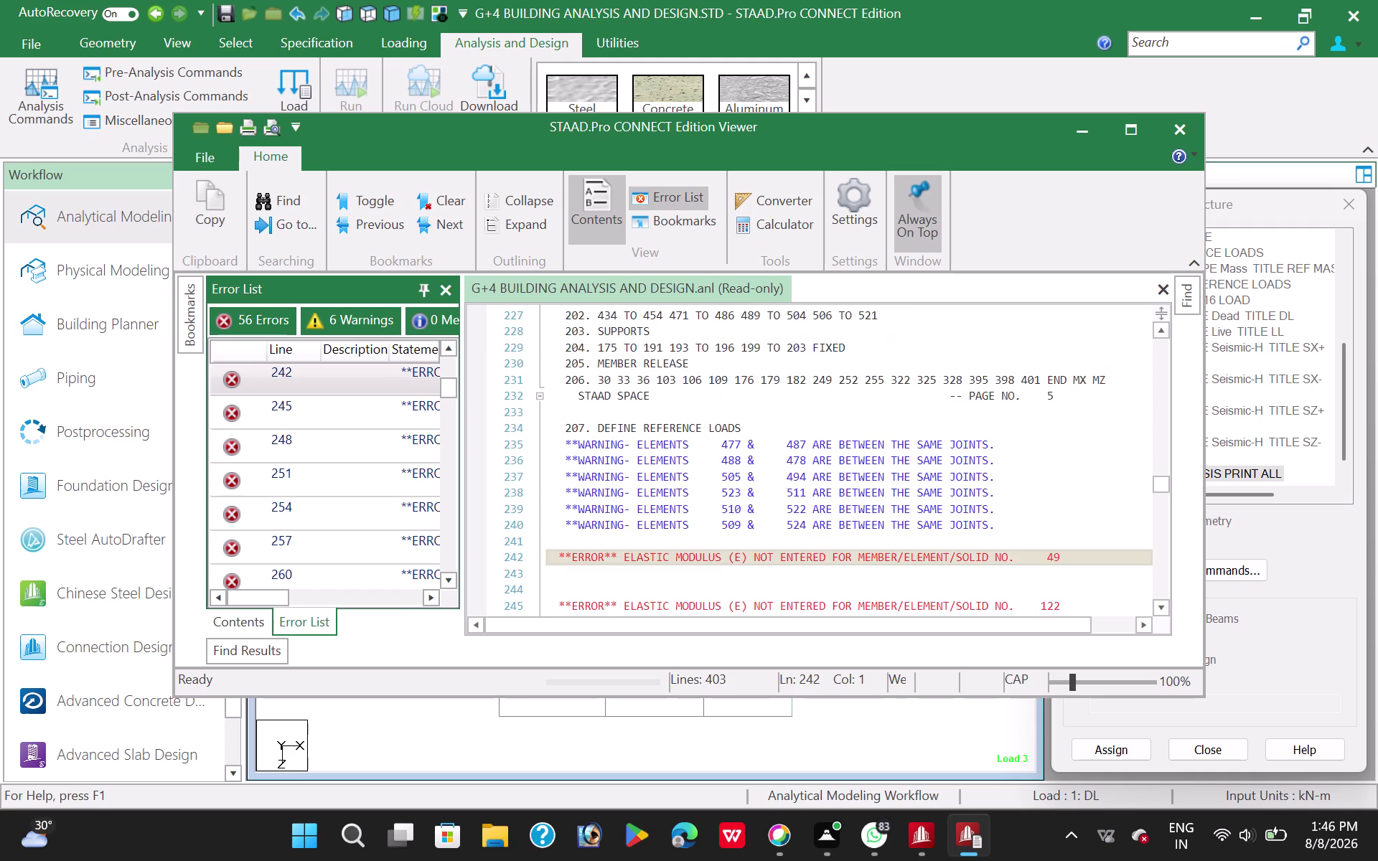
scroll(down, 3)
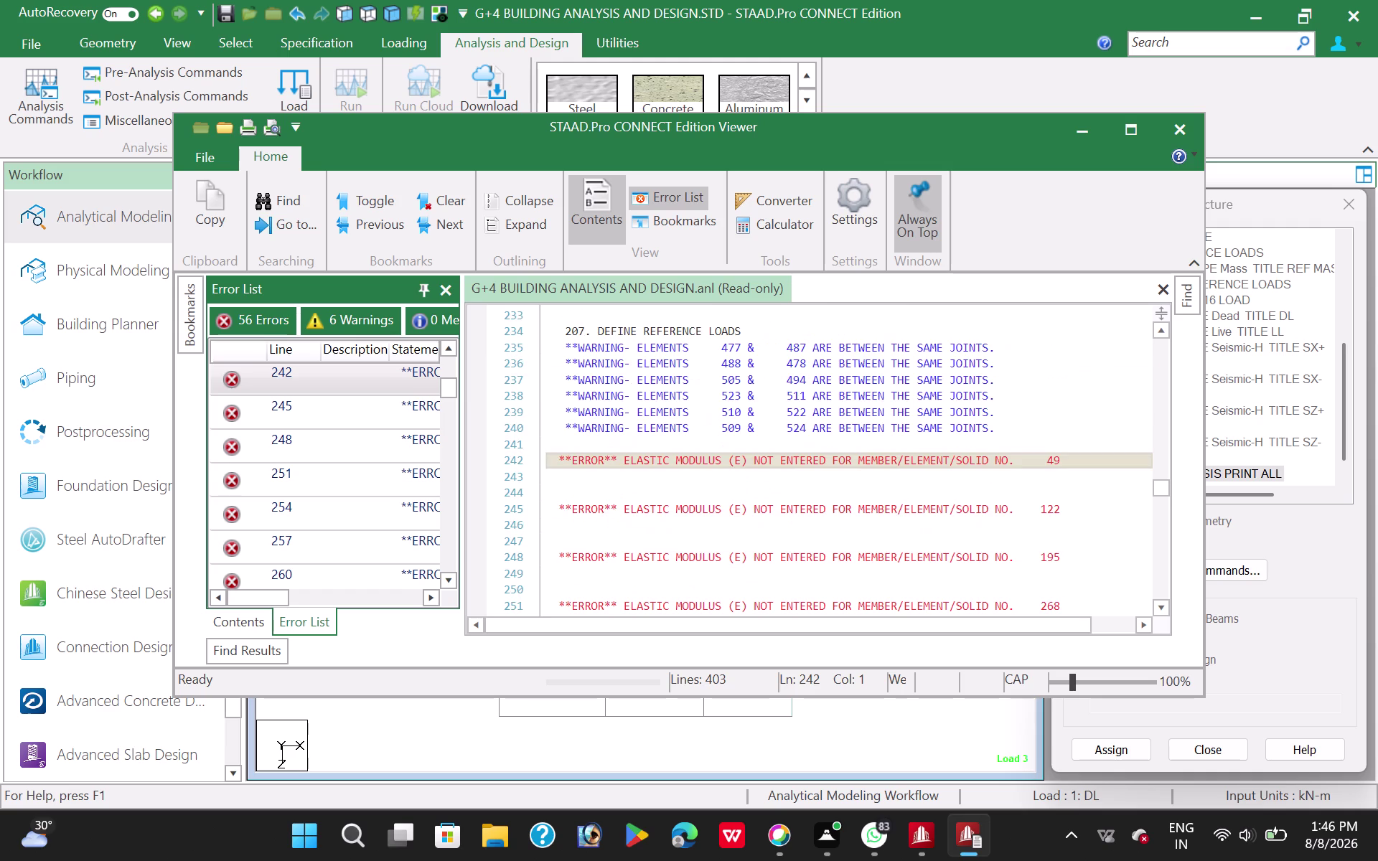
scroll(down, 3)
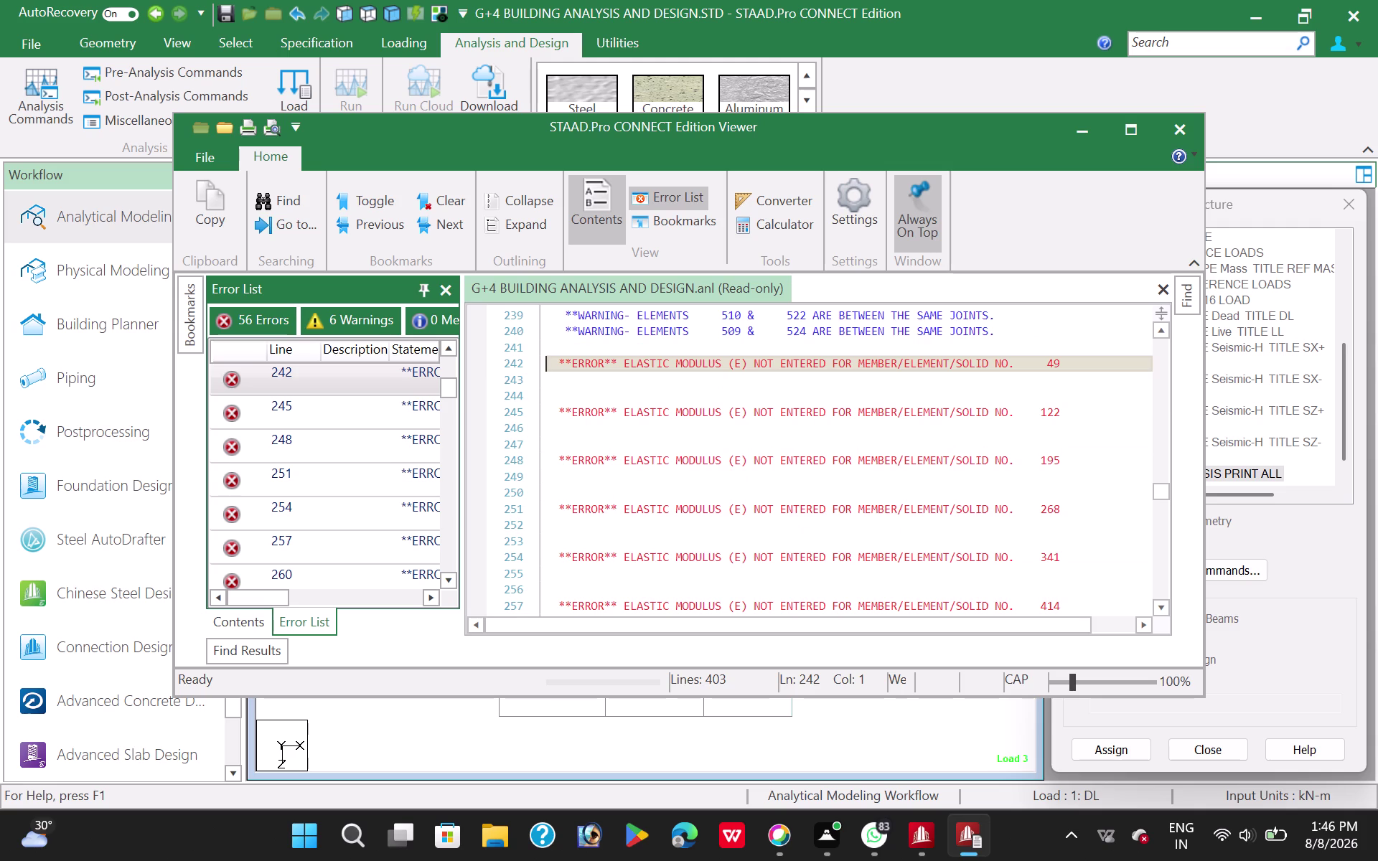
scroll(down, 3)
scroll(up, 3)
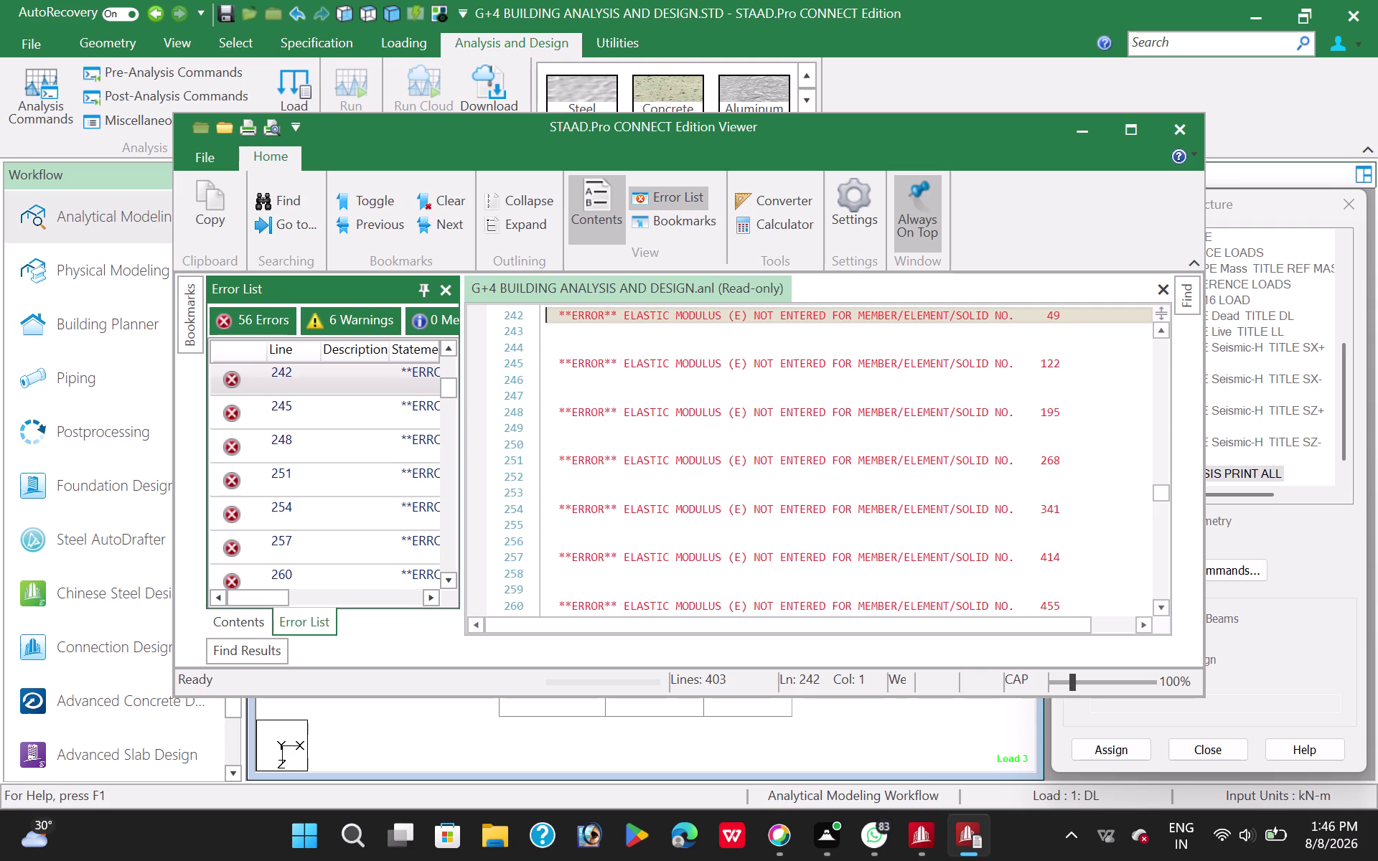
click(1183, 126)
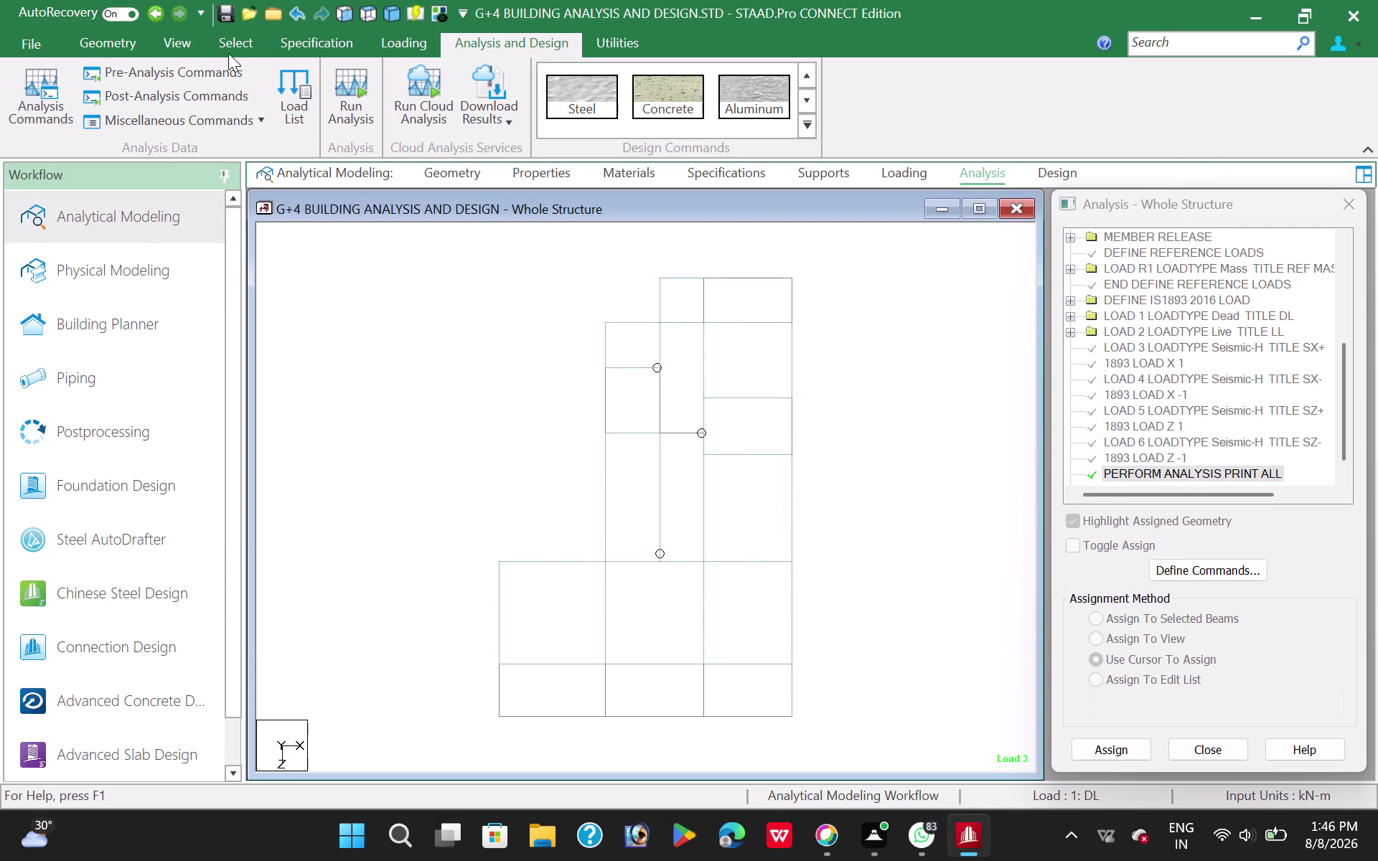
Select elements 49 and 122 by typing them into the geometry list.
click(226, 47)
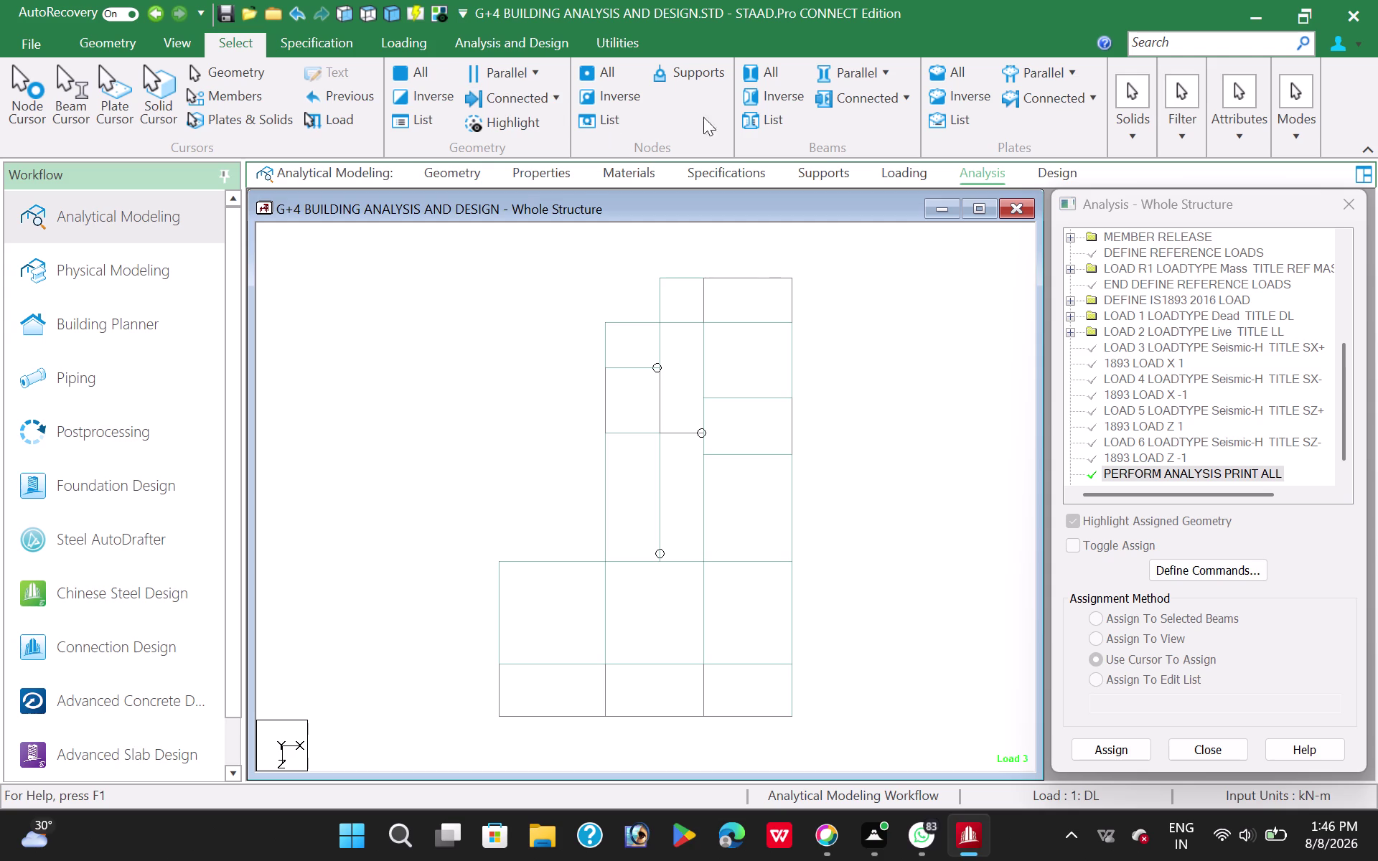
click(432, 122)
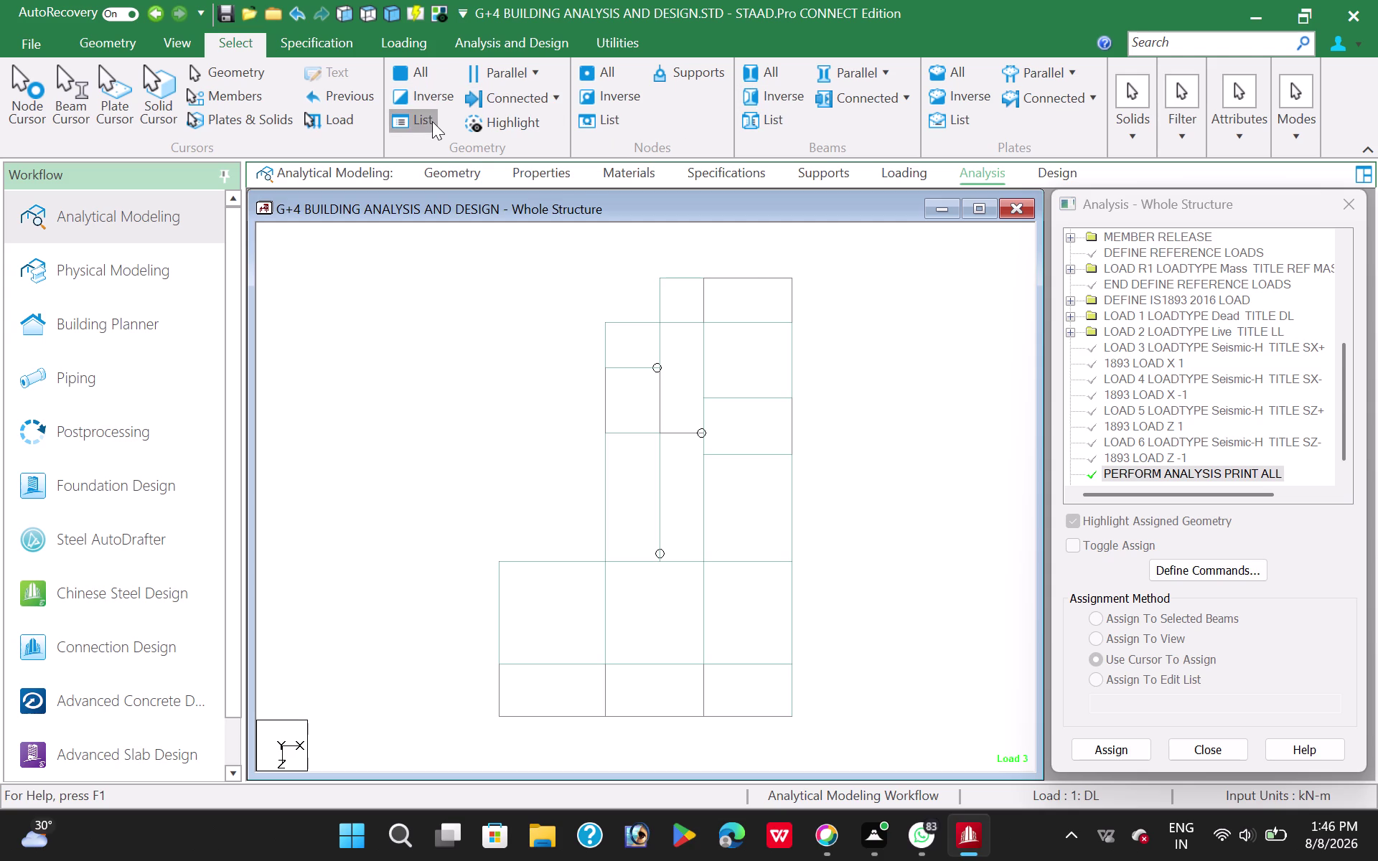
click(780, 595)
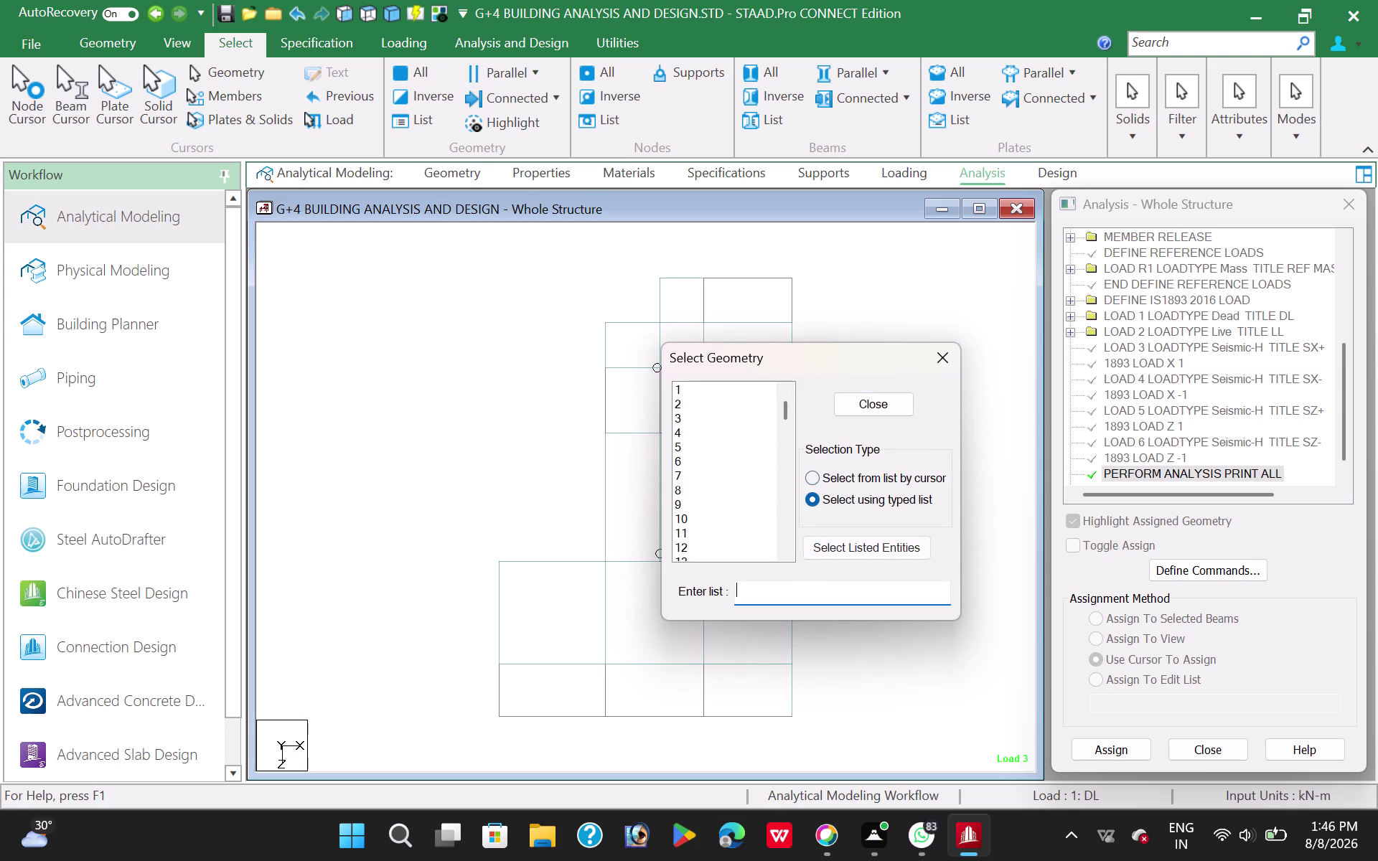
key(4)
key(9)
key(space)
text(122)
key(space)
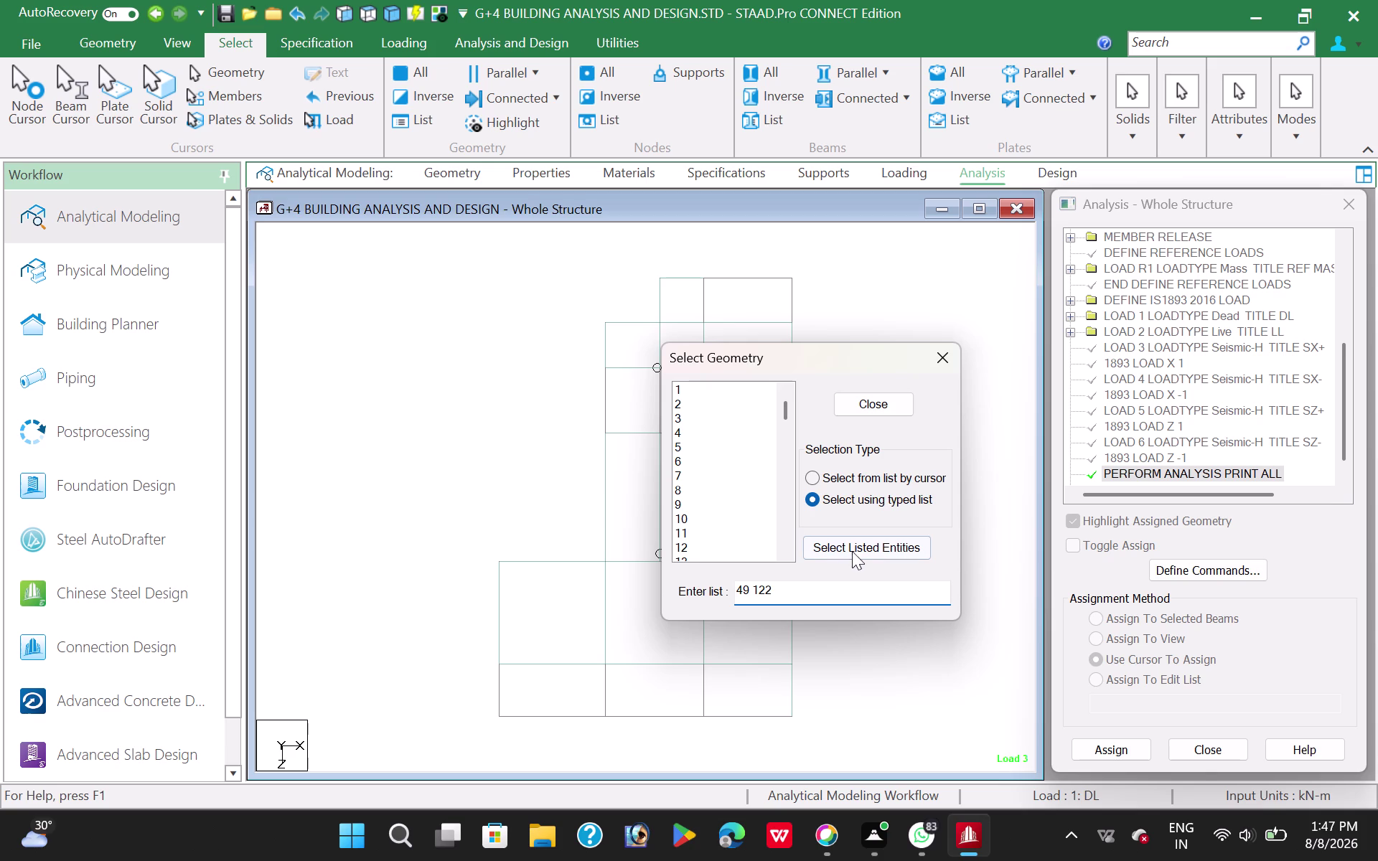
click(853, 550)
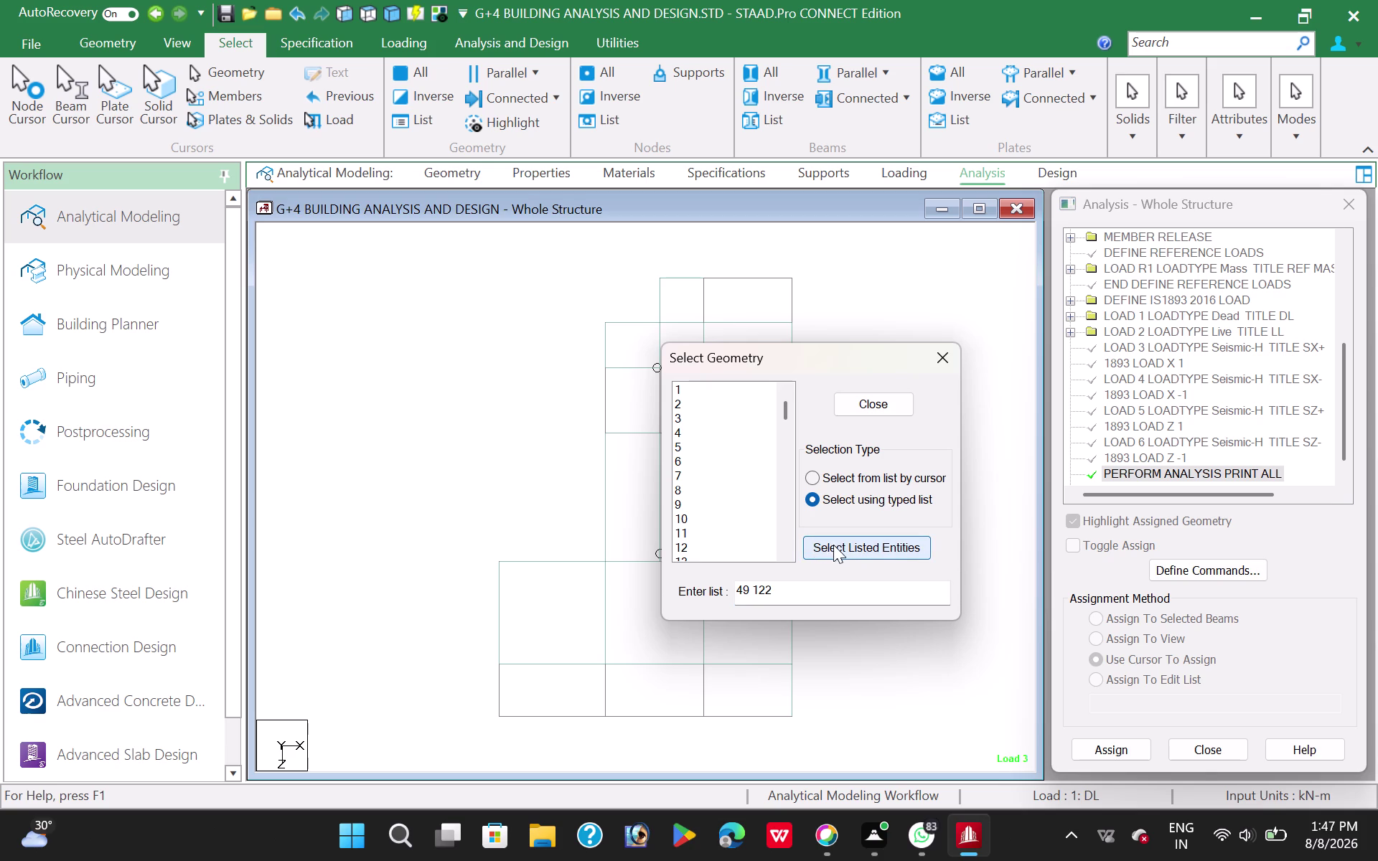
Move the selection box aside, close it, and switch to elevation view.
drag(771, 351, 912, 355)
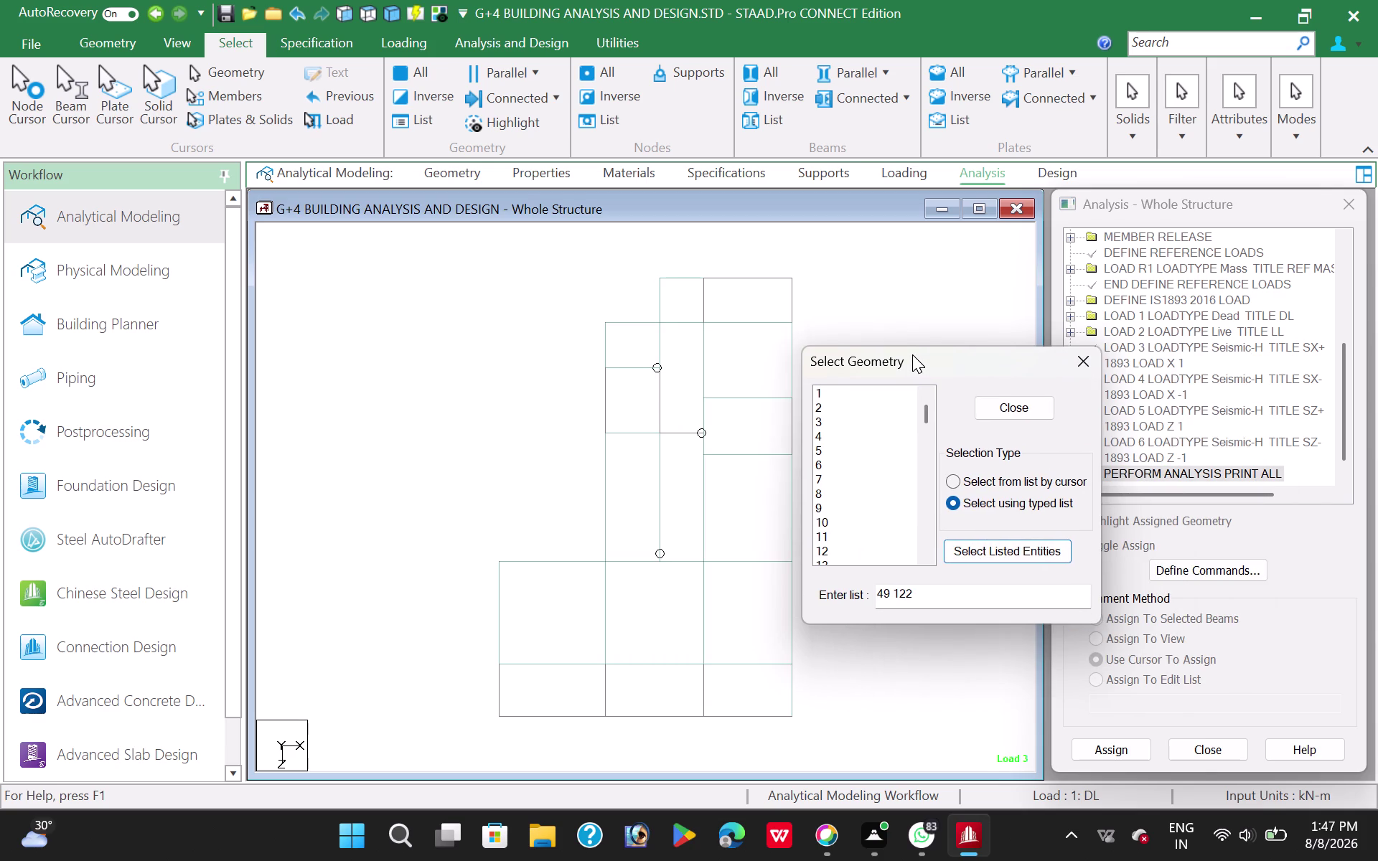
click(996, 556)
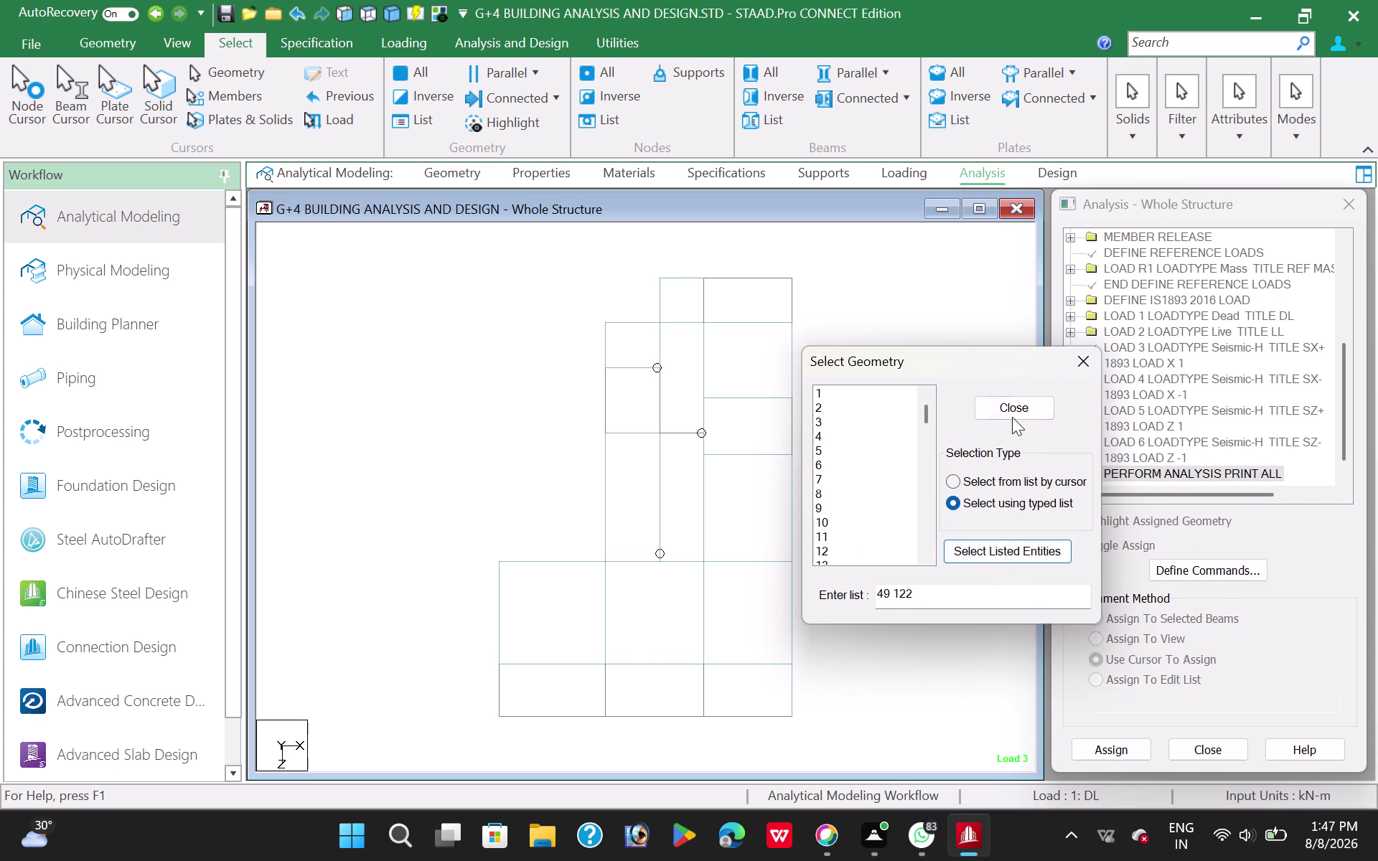
click(1014, 405)
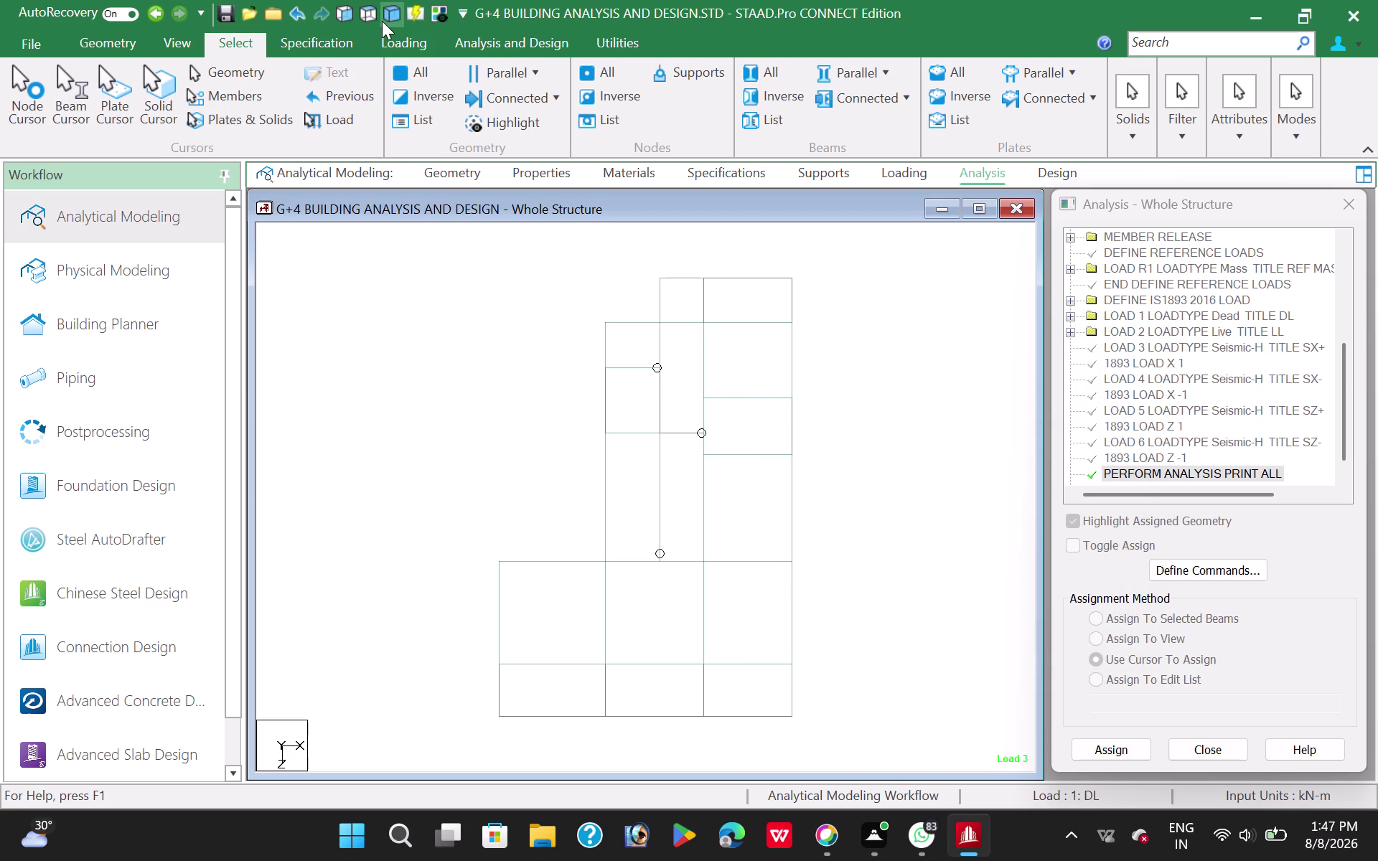
click(351, 20)
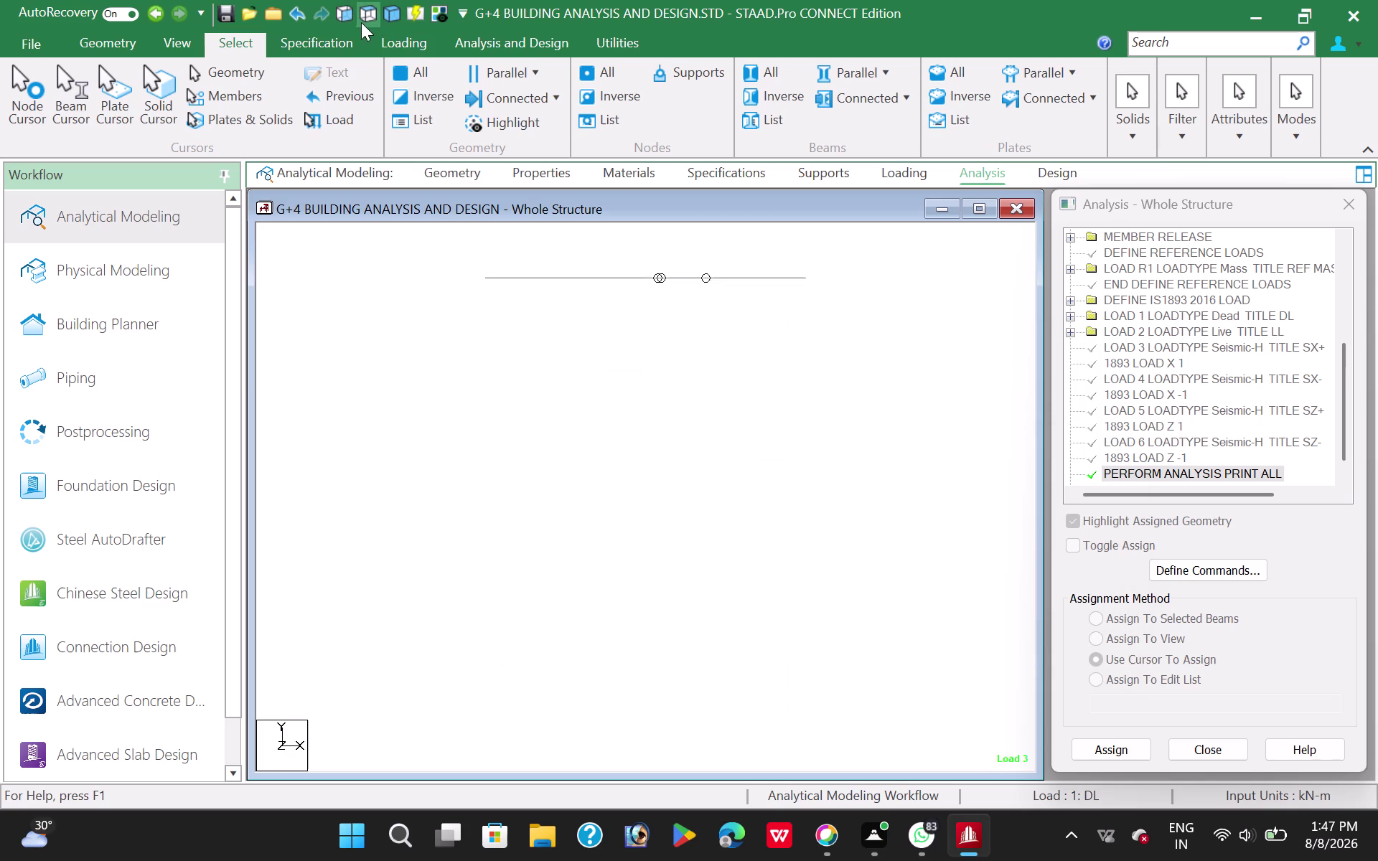
Switch to isometric view and display the whole structure.
click(369, 19)
click(392, 16)
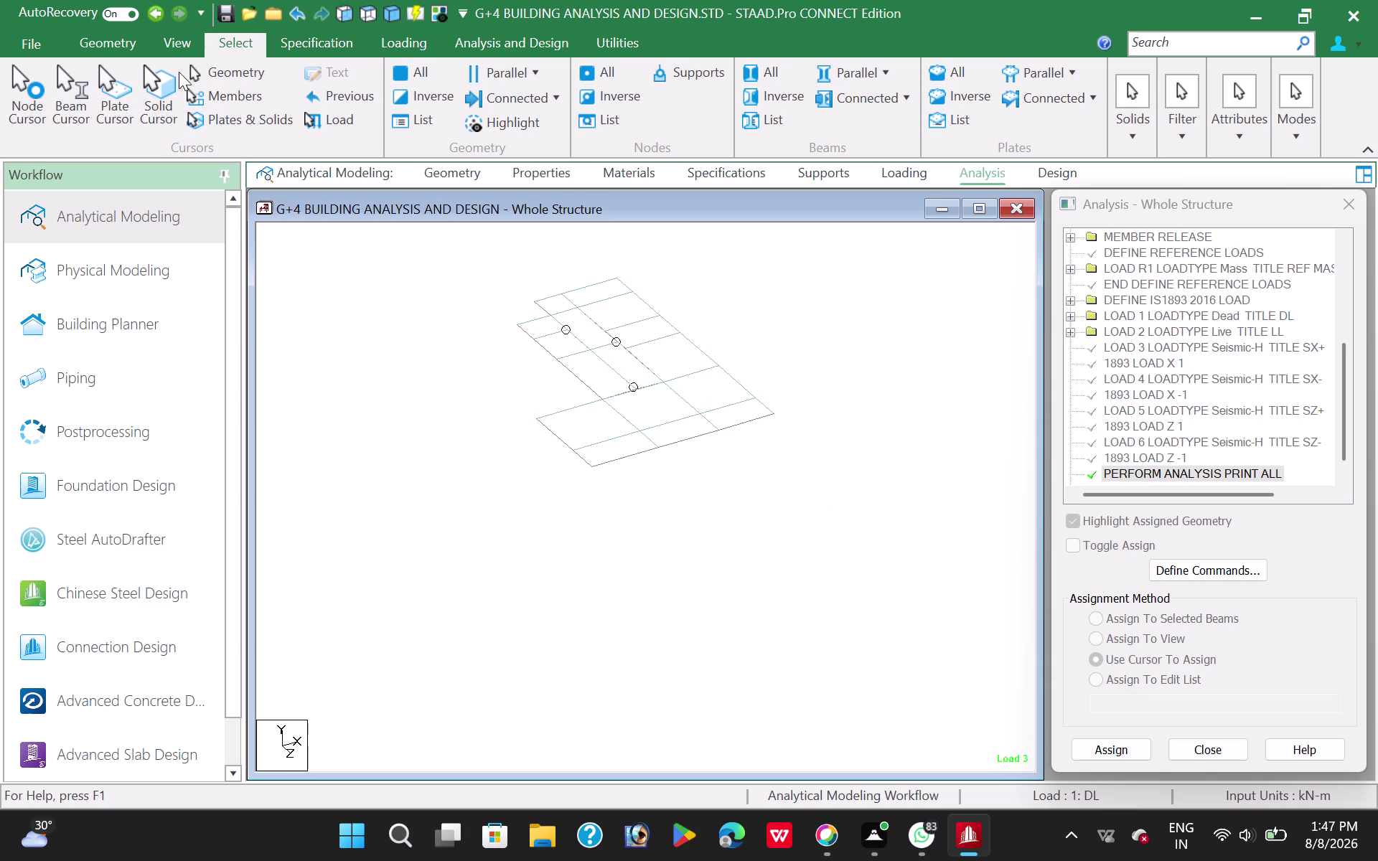
click(187, 43)
click(266, 81)
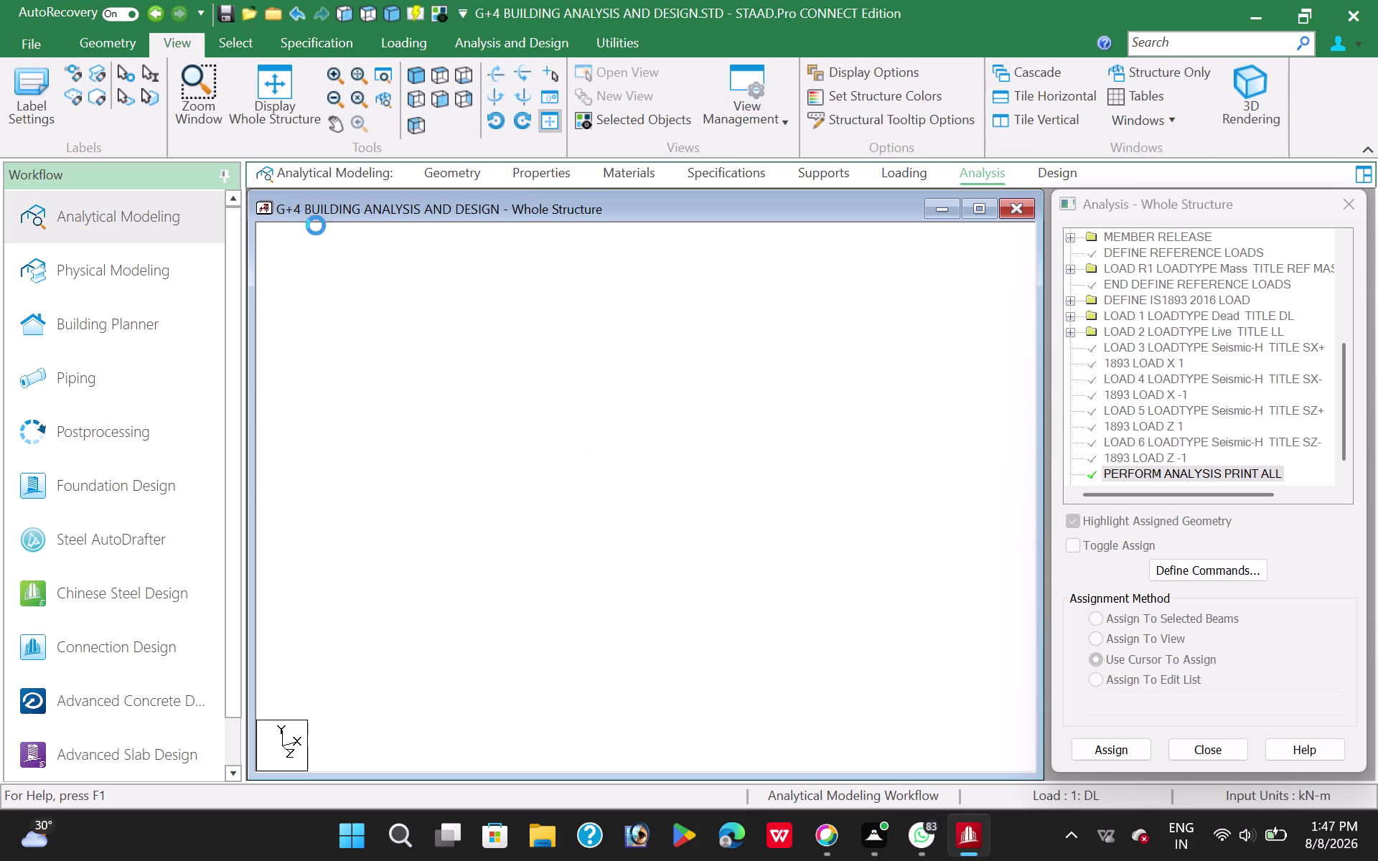
click(828, 349)
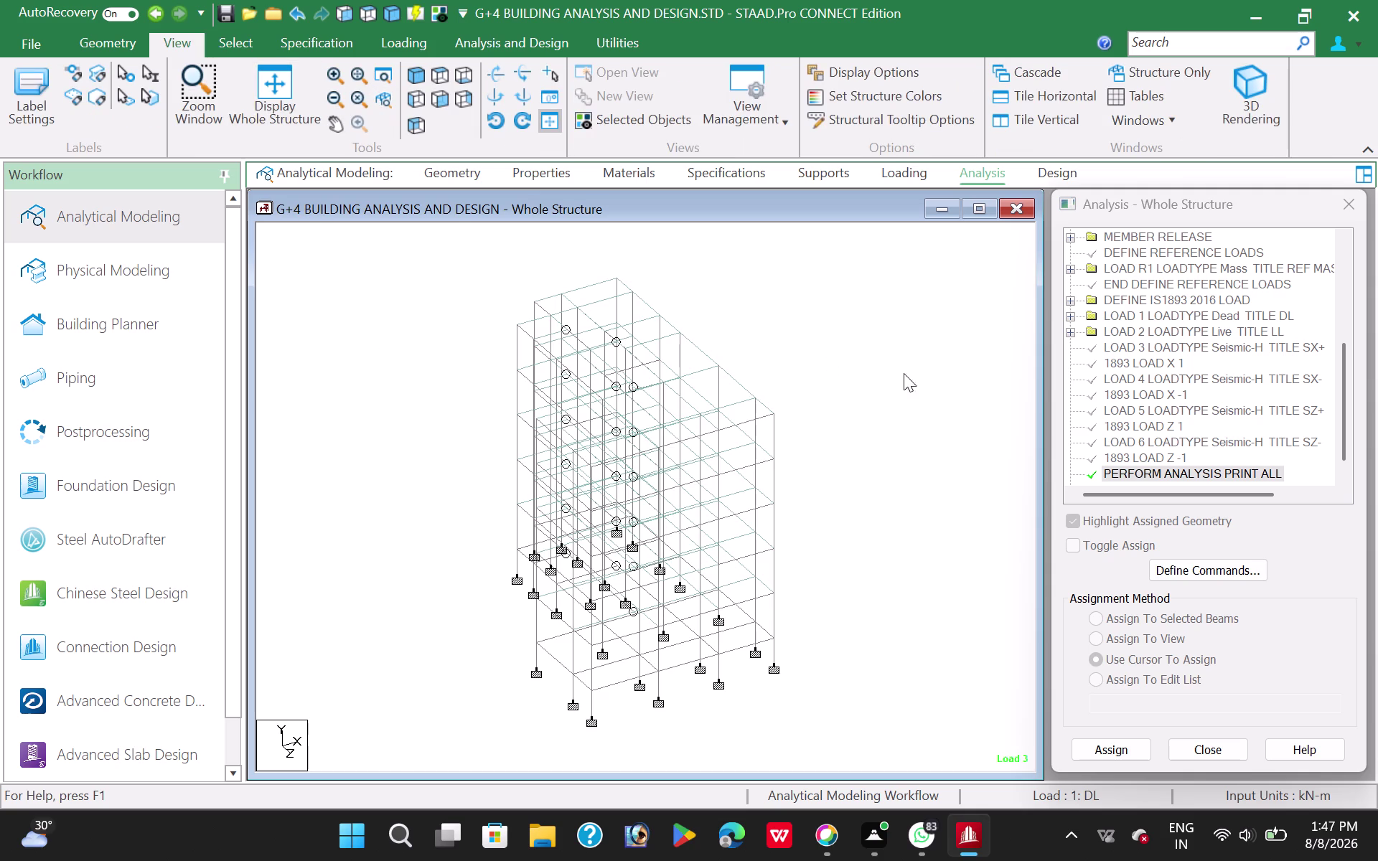
Re-run the analysis and open its output report.
click(536, 54)
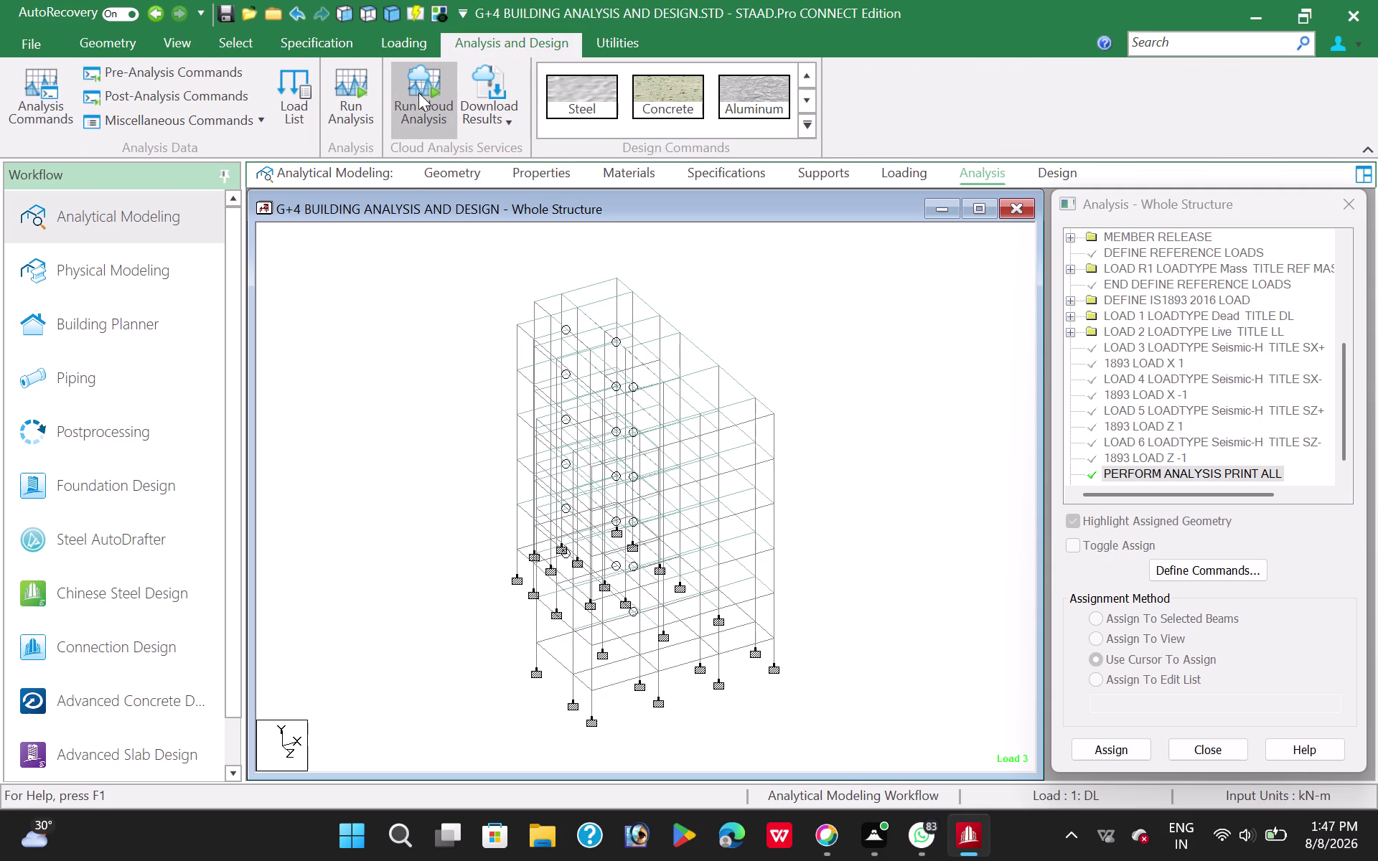
click(370, 93)
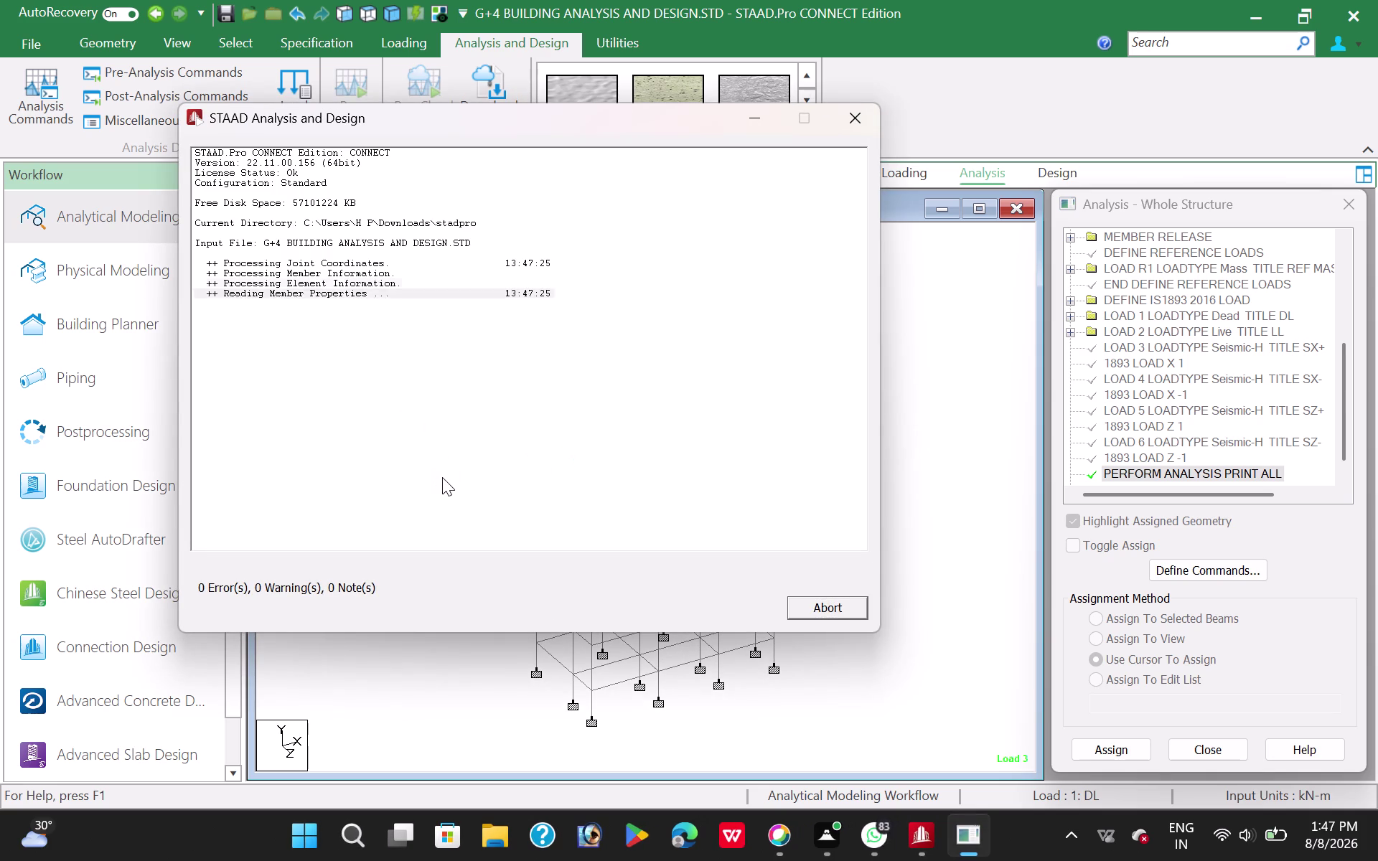
click(822, 618)
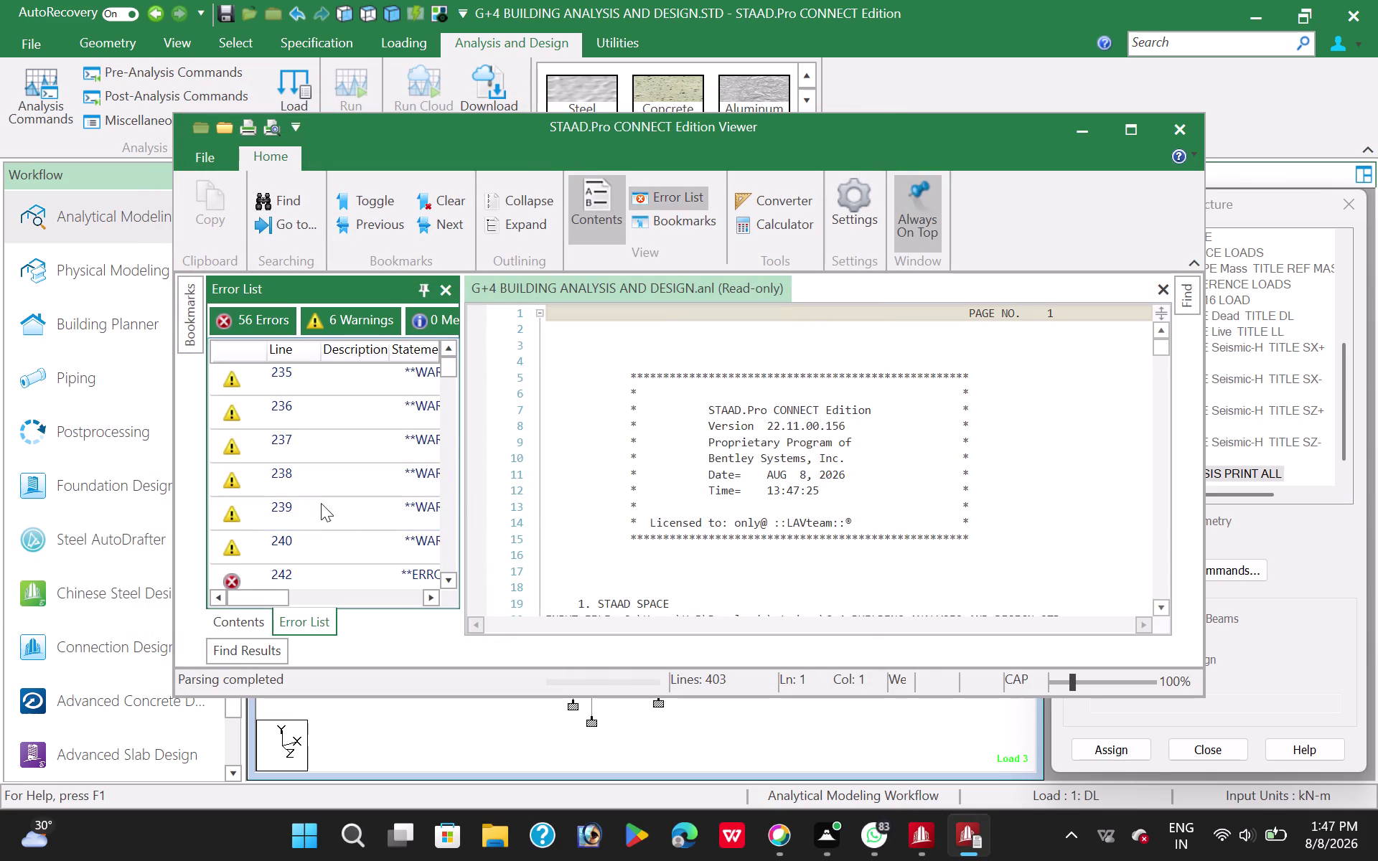
Jump to the line 242 error in the .anl analysis report.
scroll(down, 3)
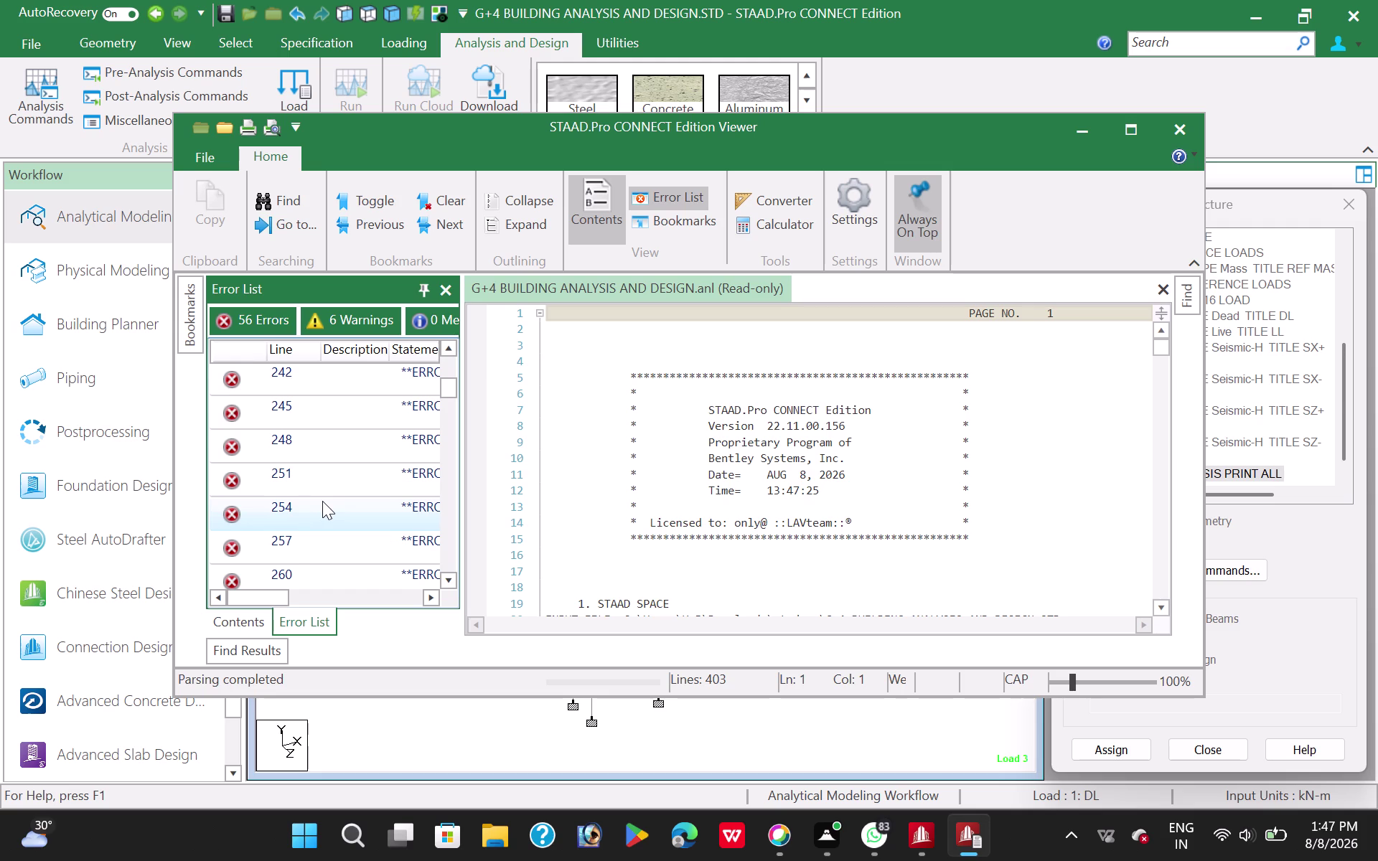
scroll(up, 3)
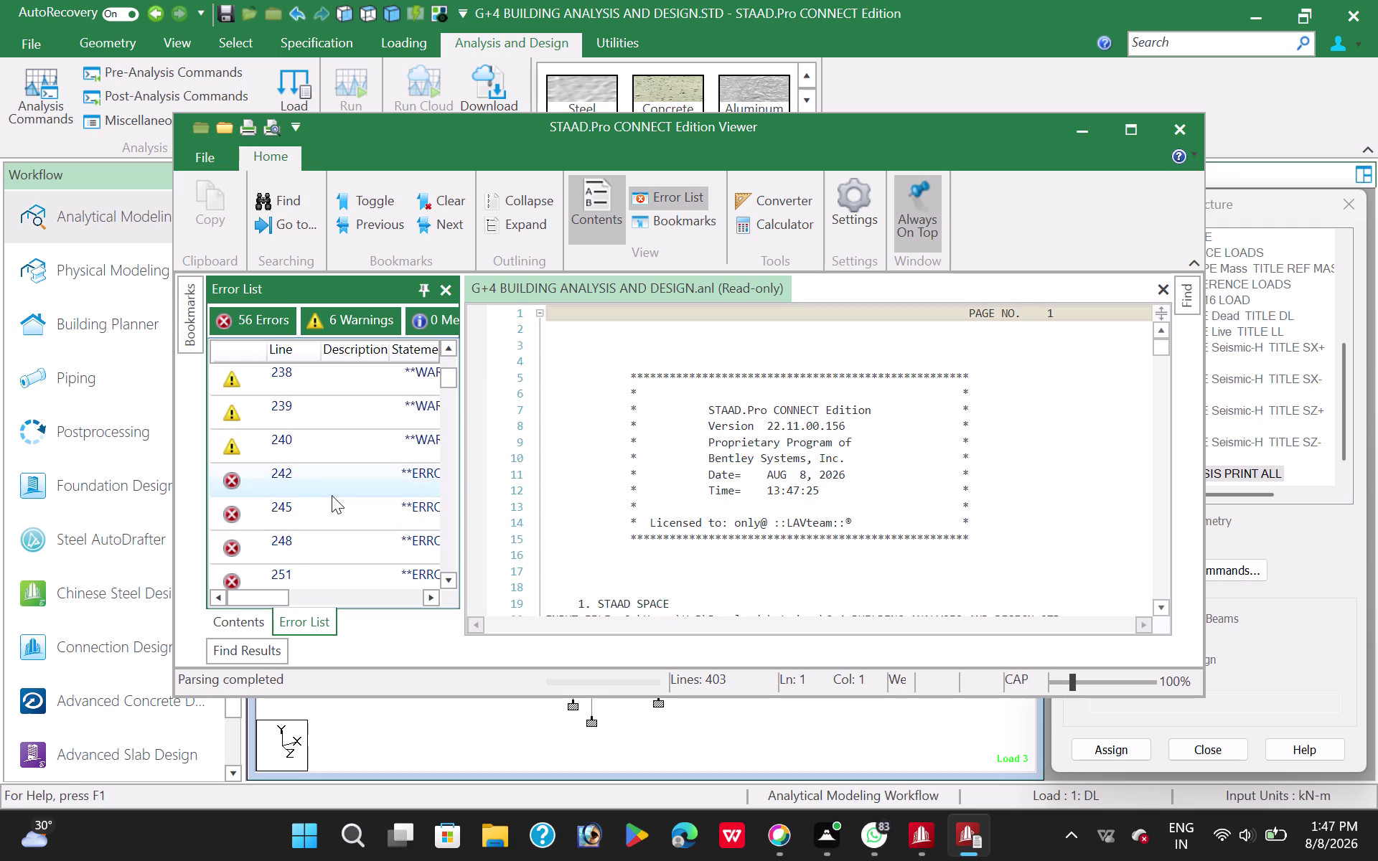
double_click(338, 479)
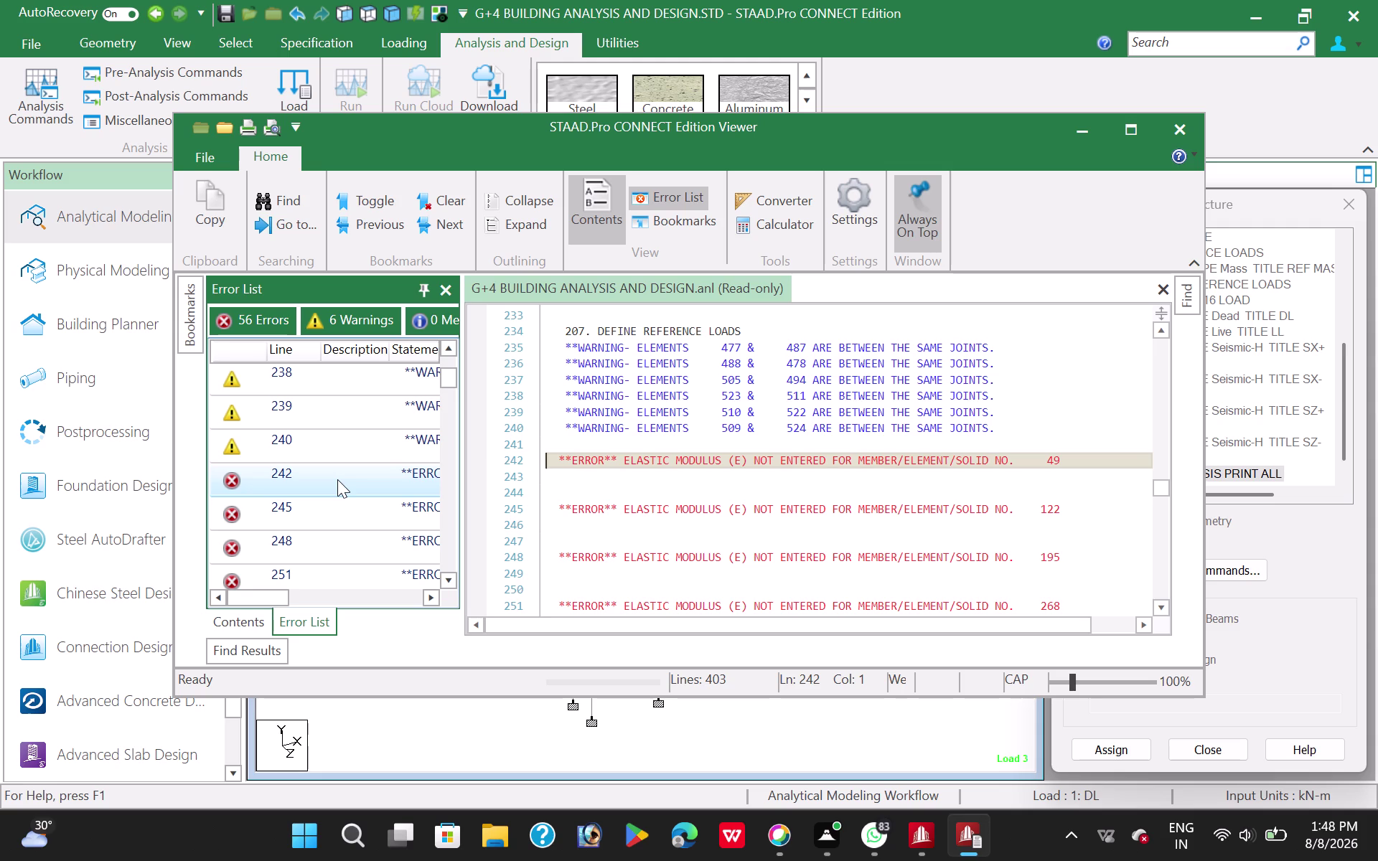
scroll(down, 3)
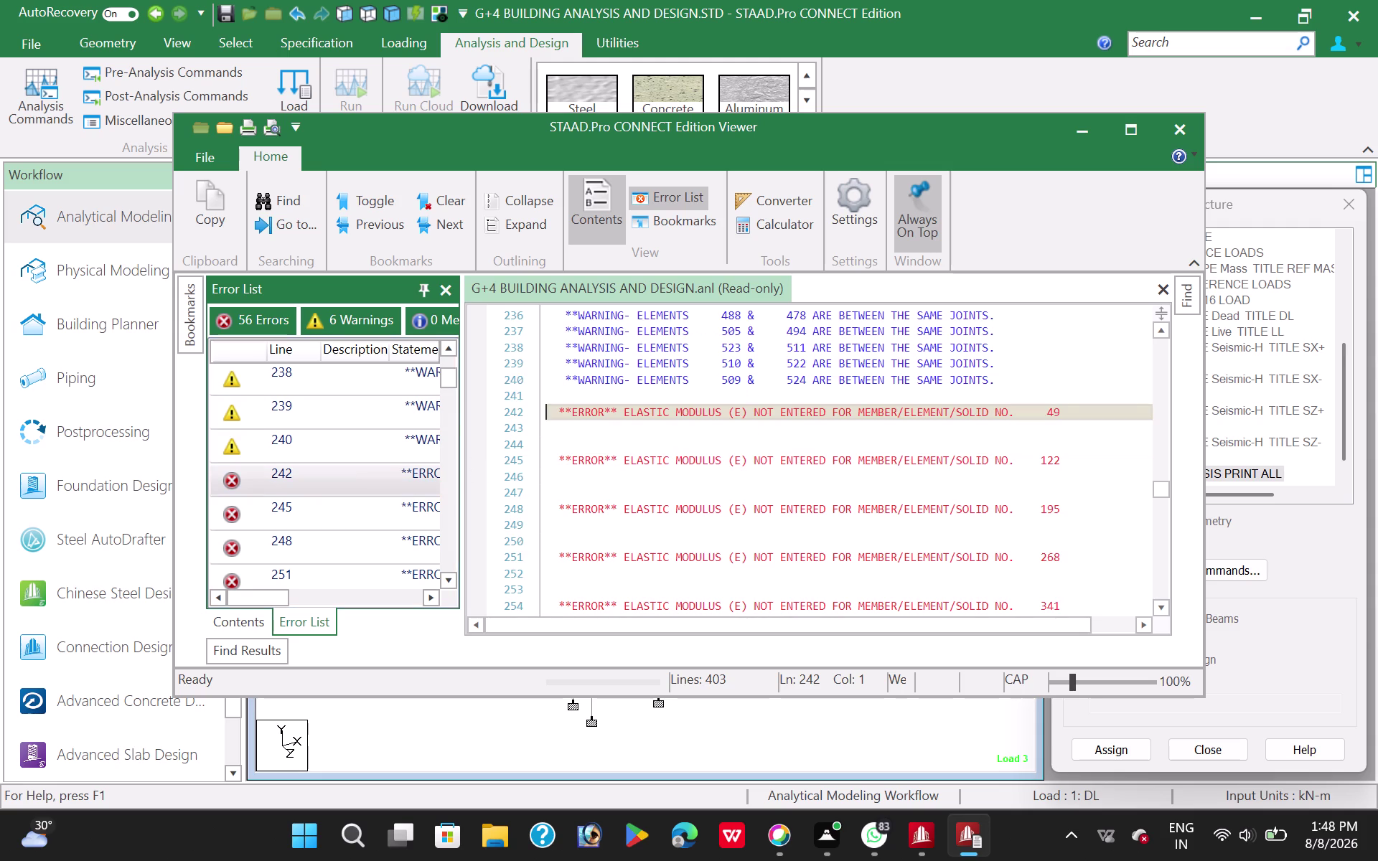
scroll(down, 3)
scroll(down, 3)
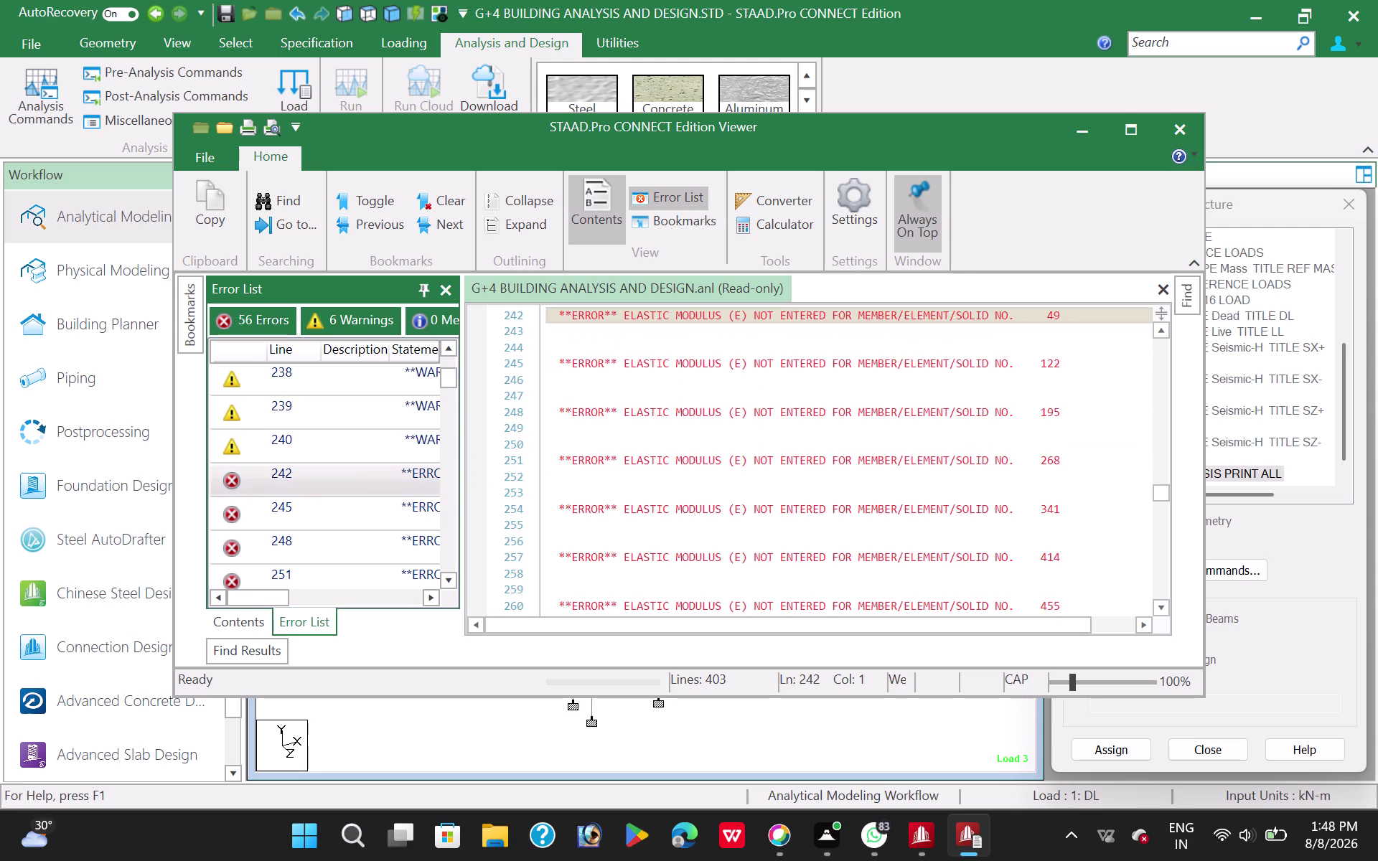
scroll(down, 3)
scroll(down, 3)
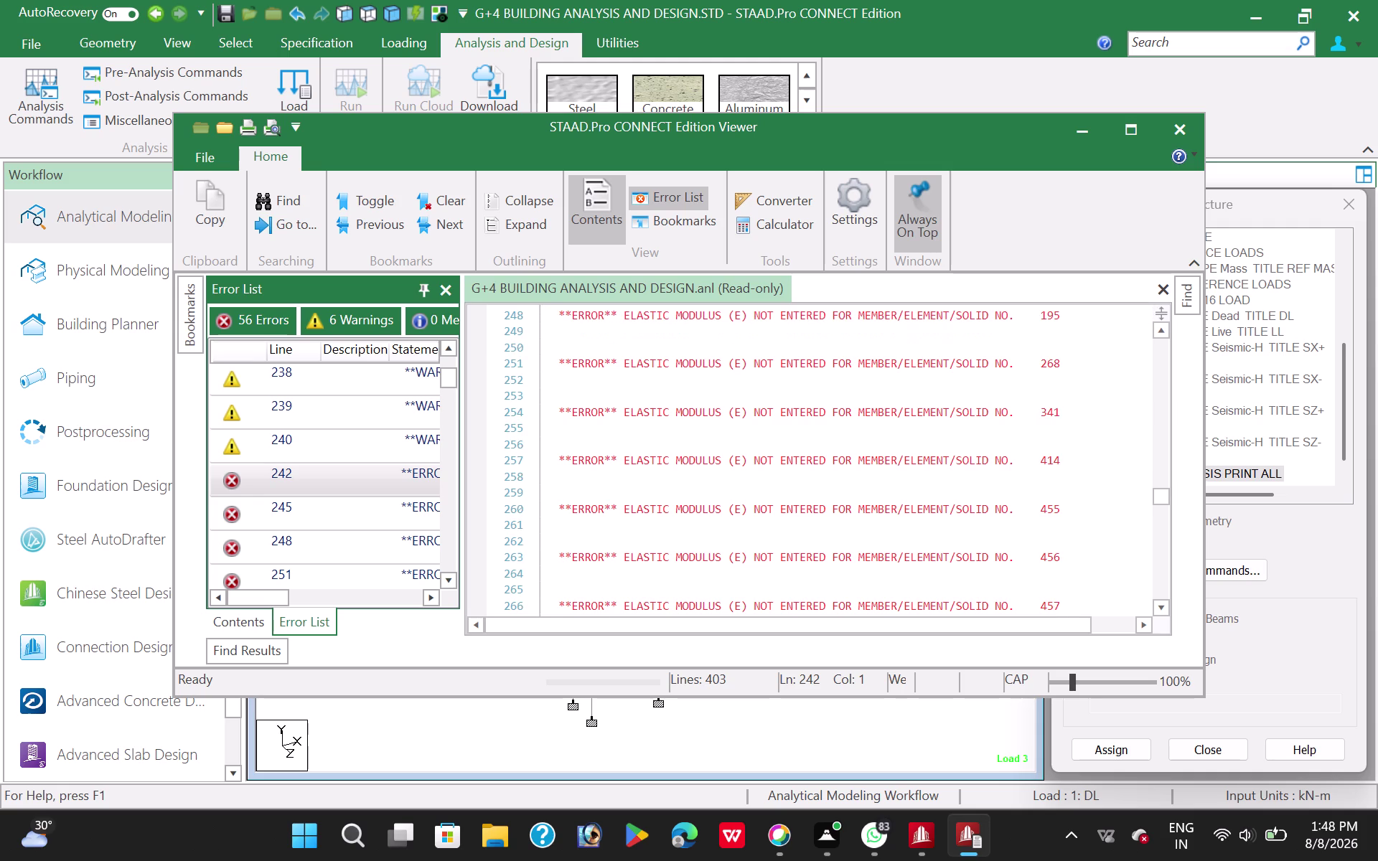
scroll(down, 3)
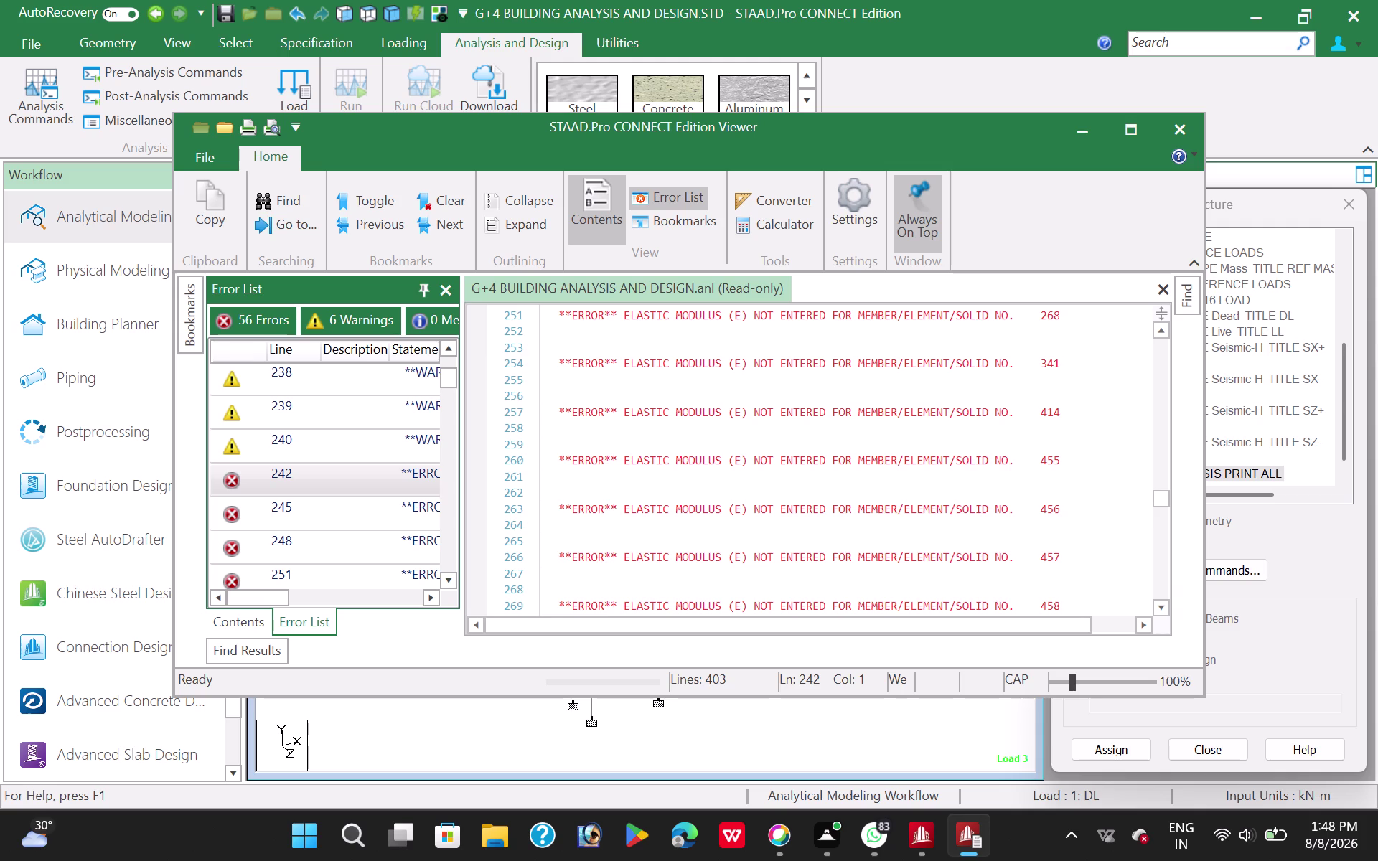
Review the missing elastic modulus, section property and plate thickness errors, then close the Viewer.
scroll(down, 3)
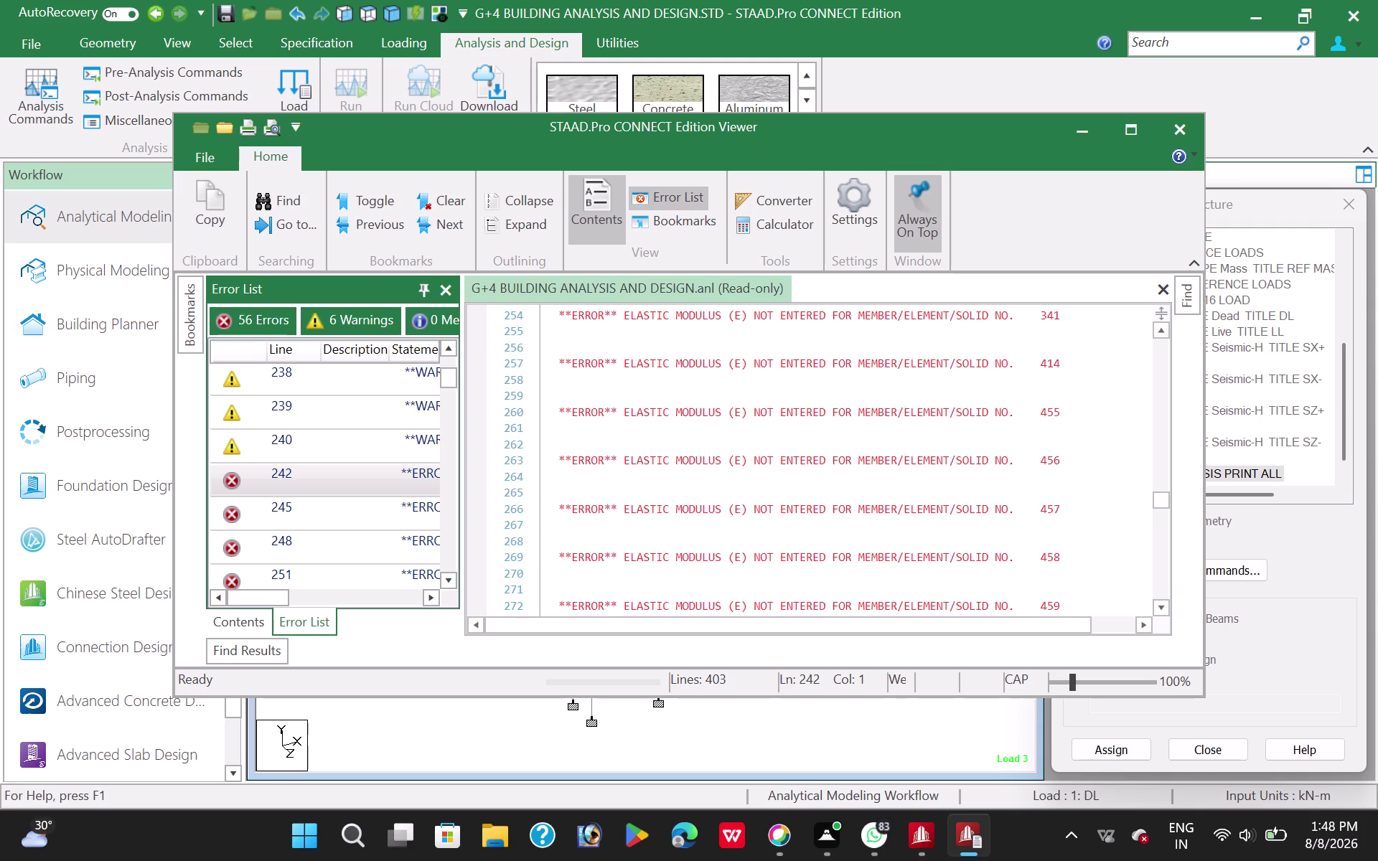
scroll(down, 3)
scroll(down, 3)
scroll(down, 3)
scroll(down, 3)
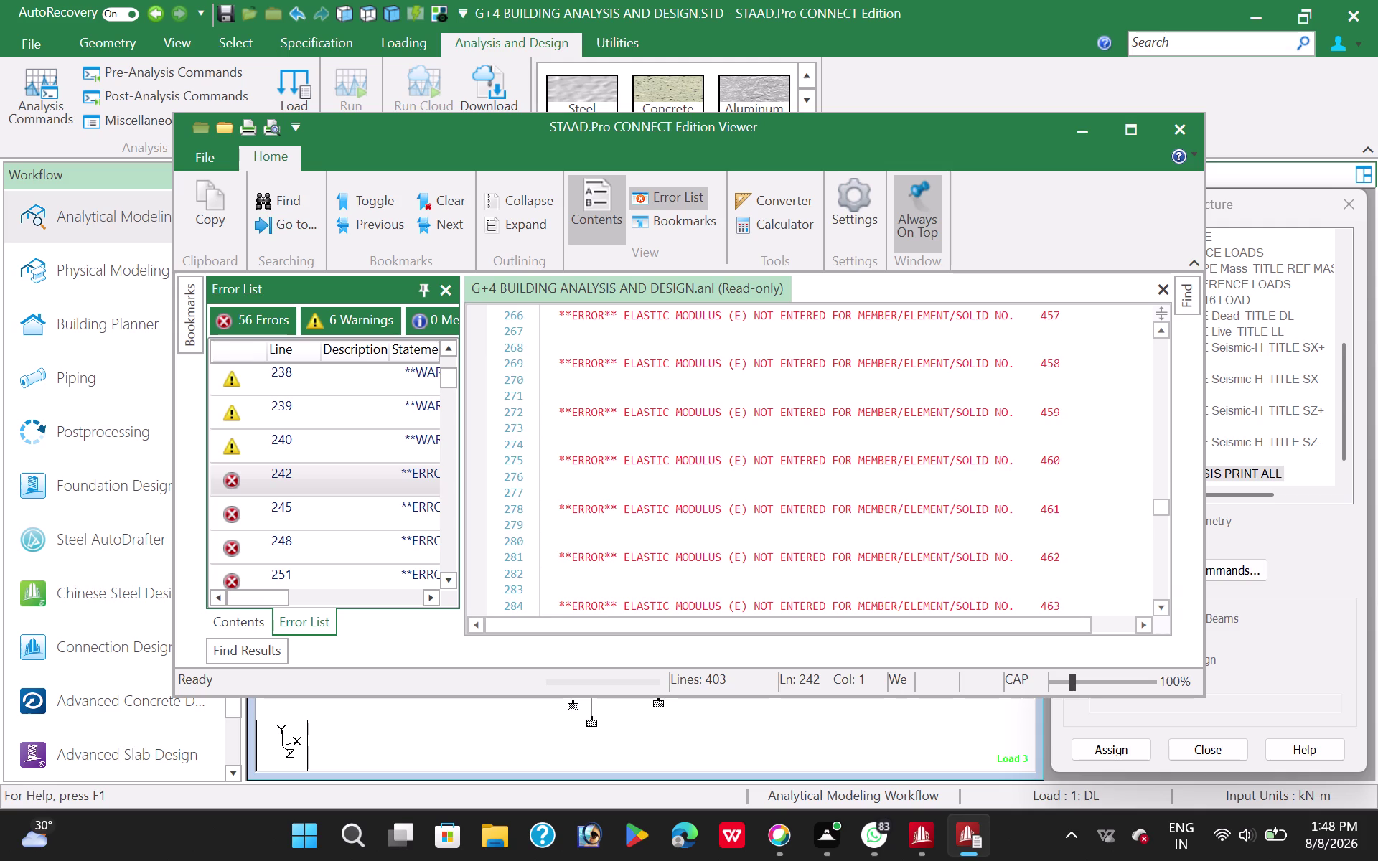
scroll(down, 3)
scroll(down, 3)
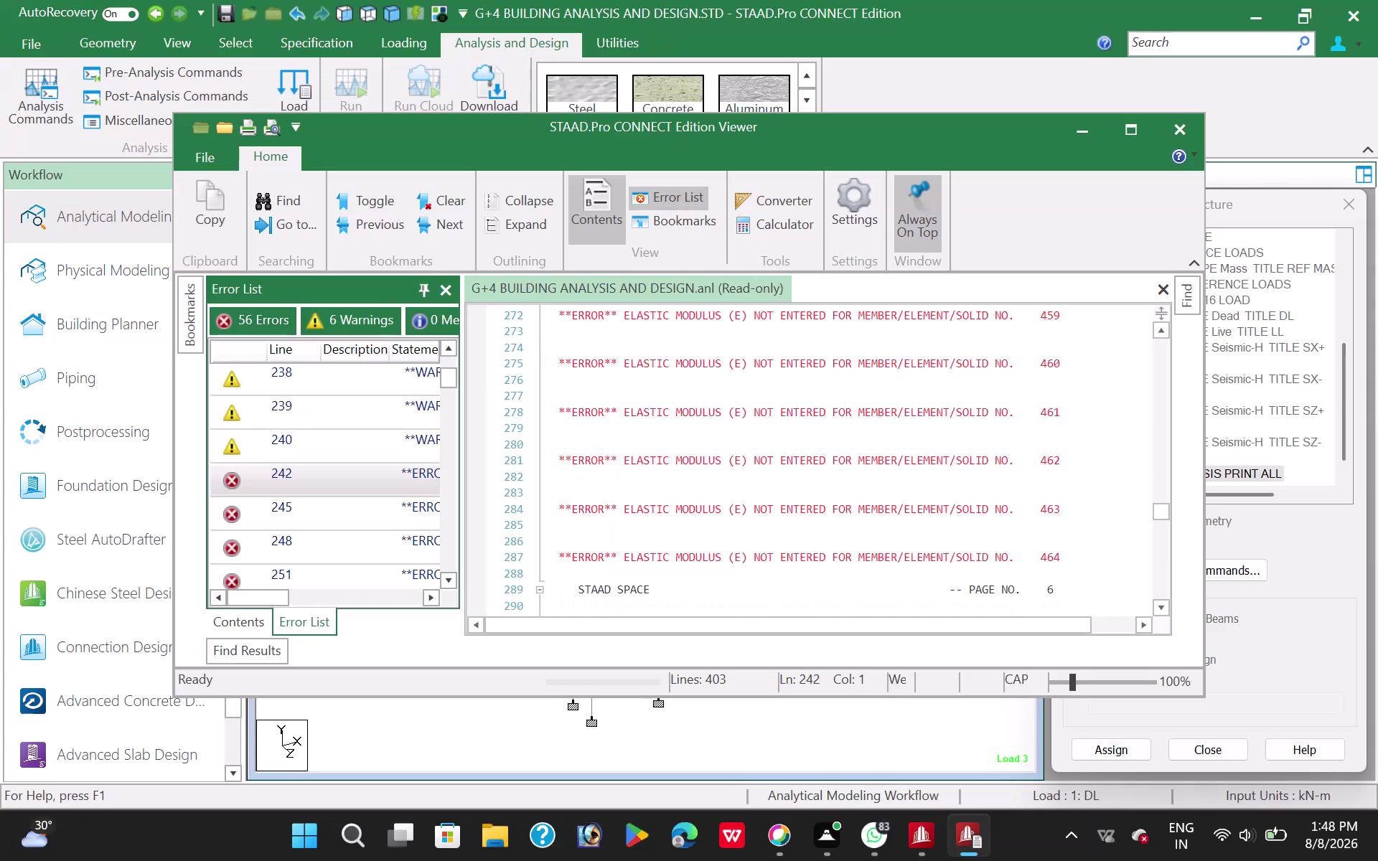
scroll(down, 3)
scroll(down, 3)
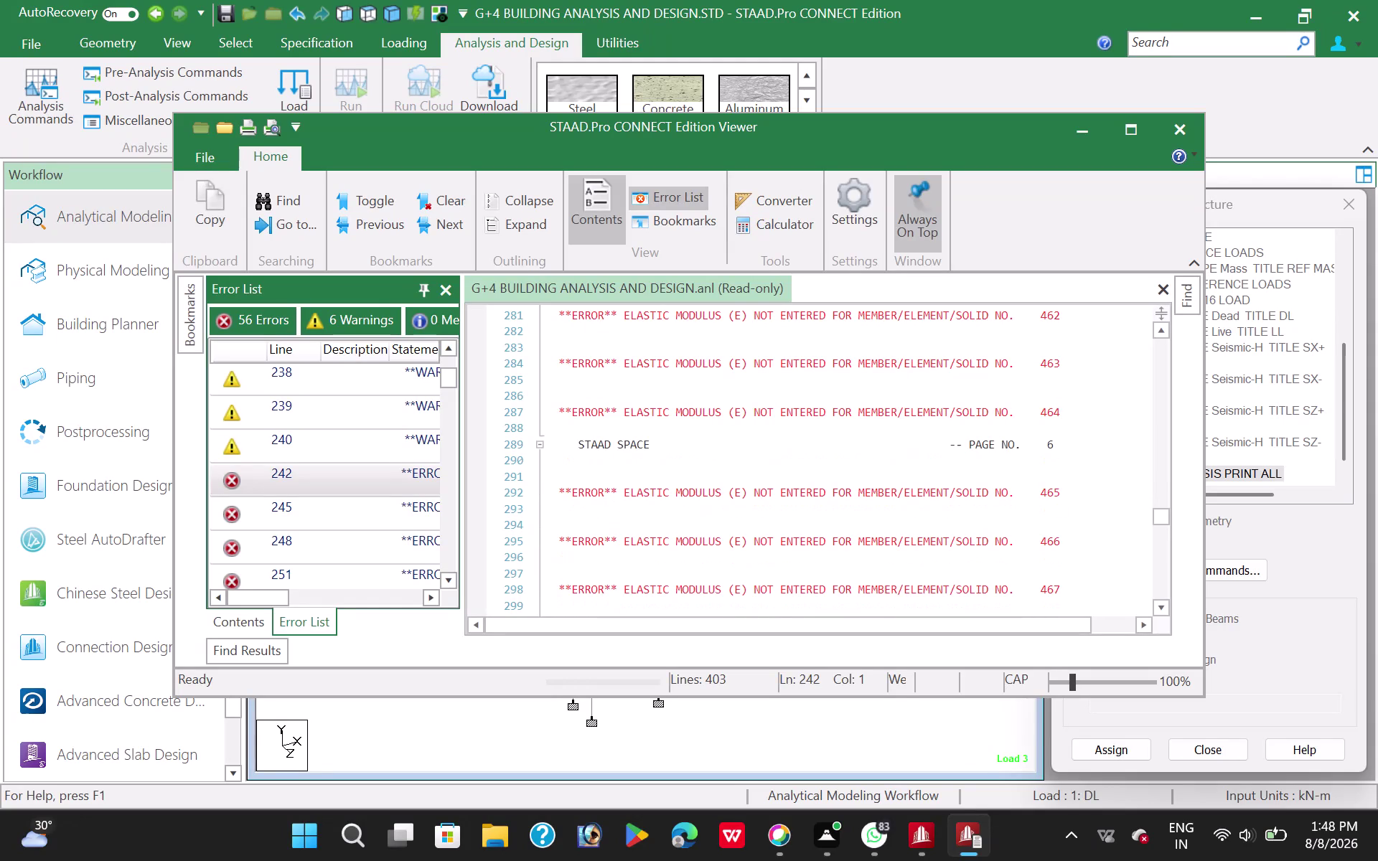
scroll(down, 3)
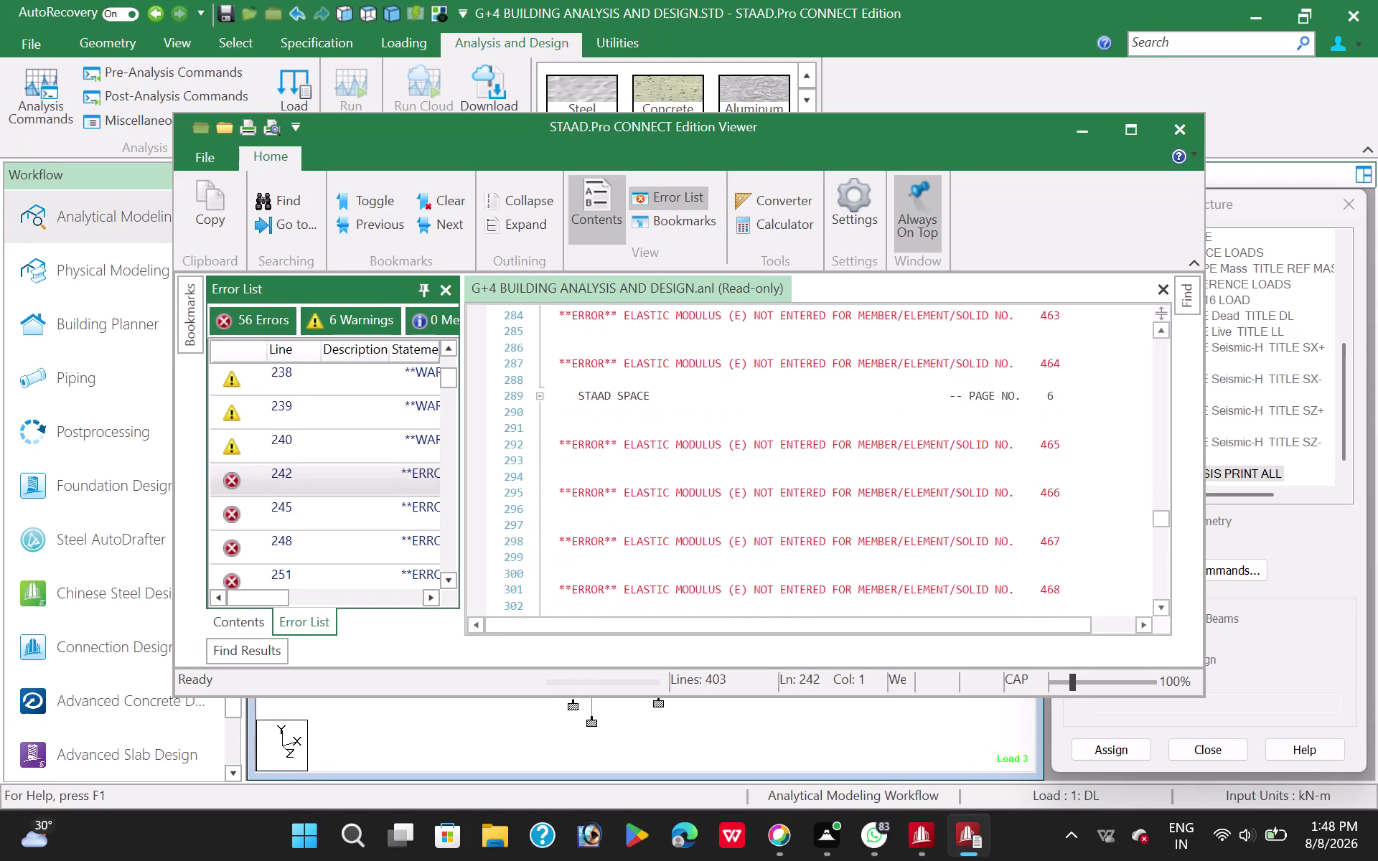
scroll(down, 3)
scroll(down, 3)
scroll(down, 3)
scroll(down, 3)
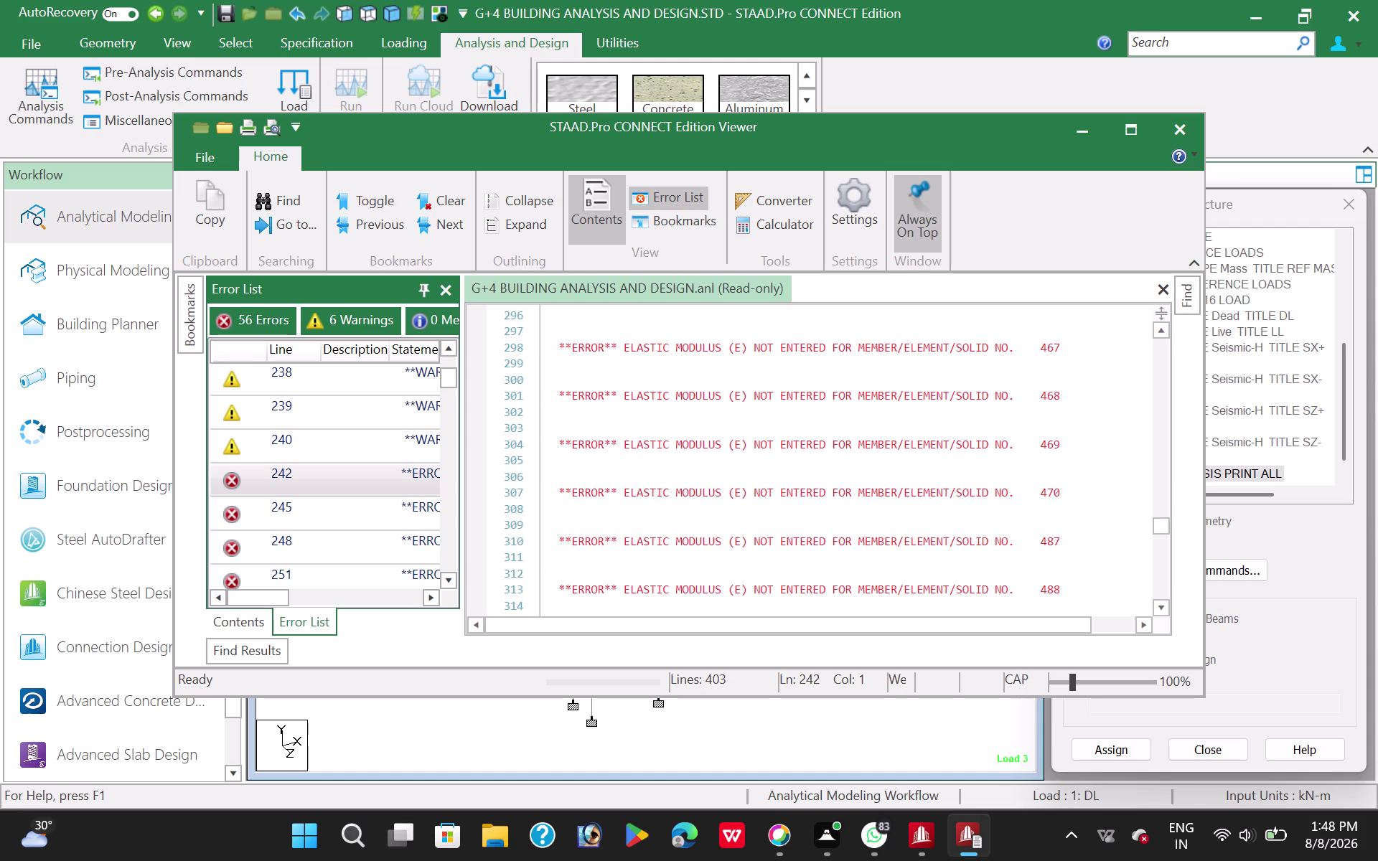
scroll(down, 3)
scroll(down, 3)
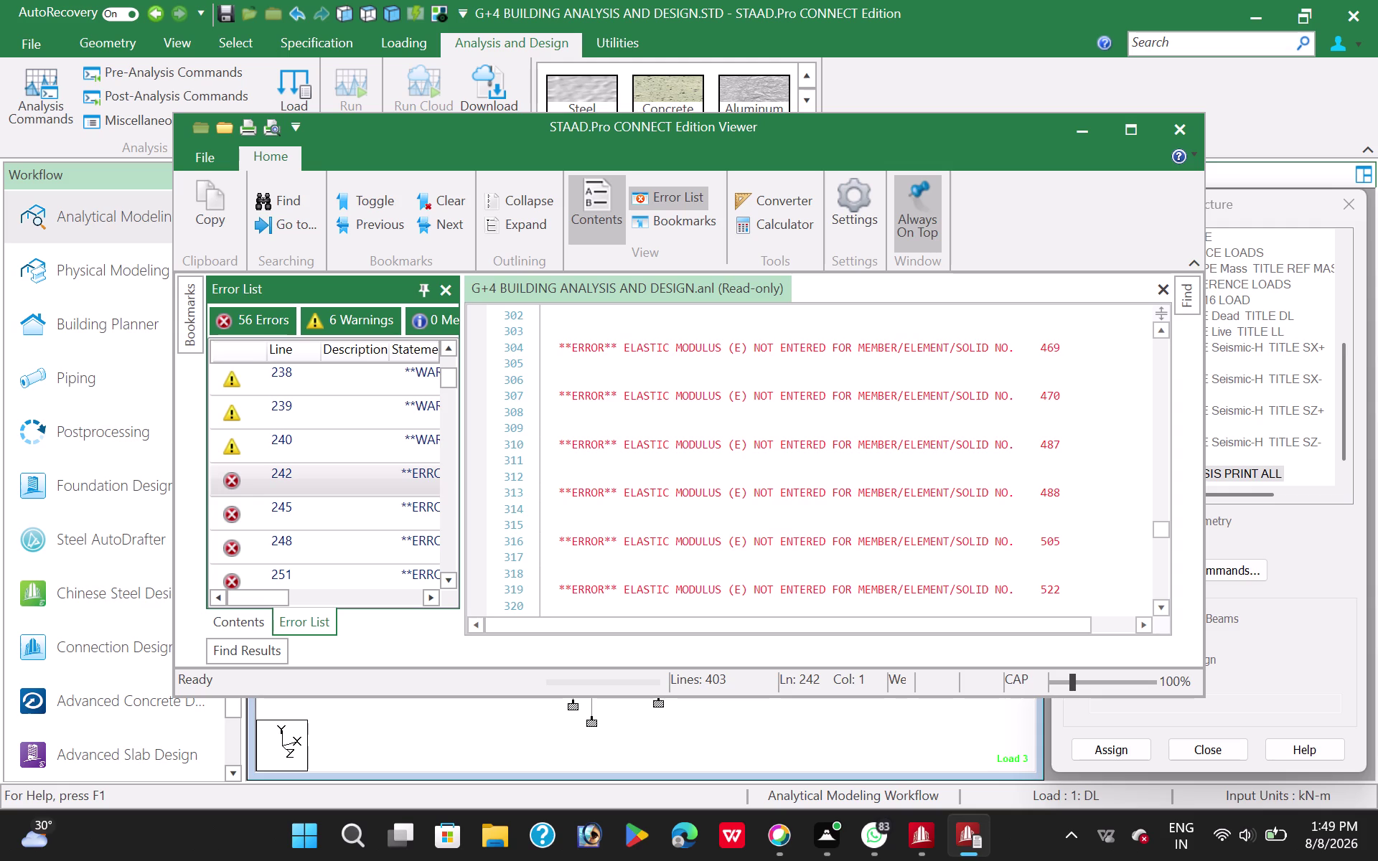
scroll(down, 3)
scroll(down, 3)
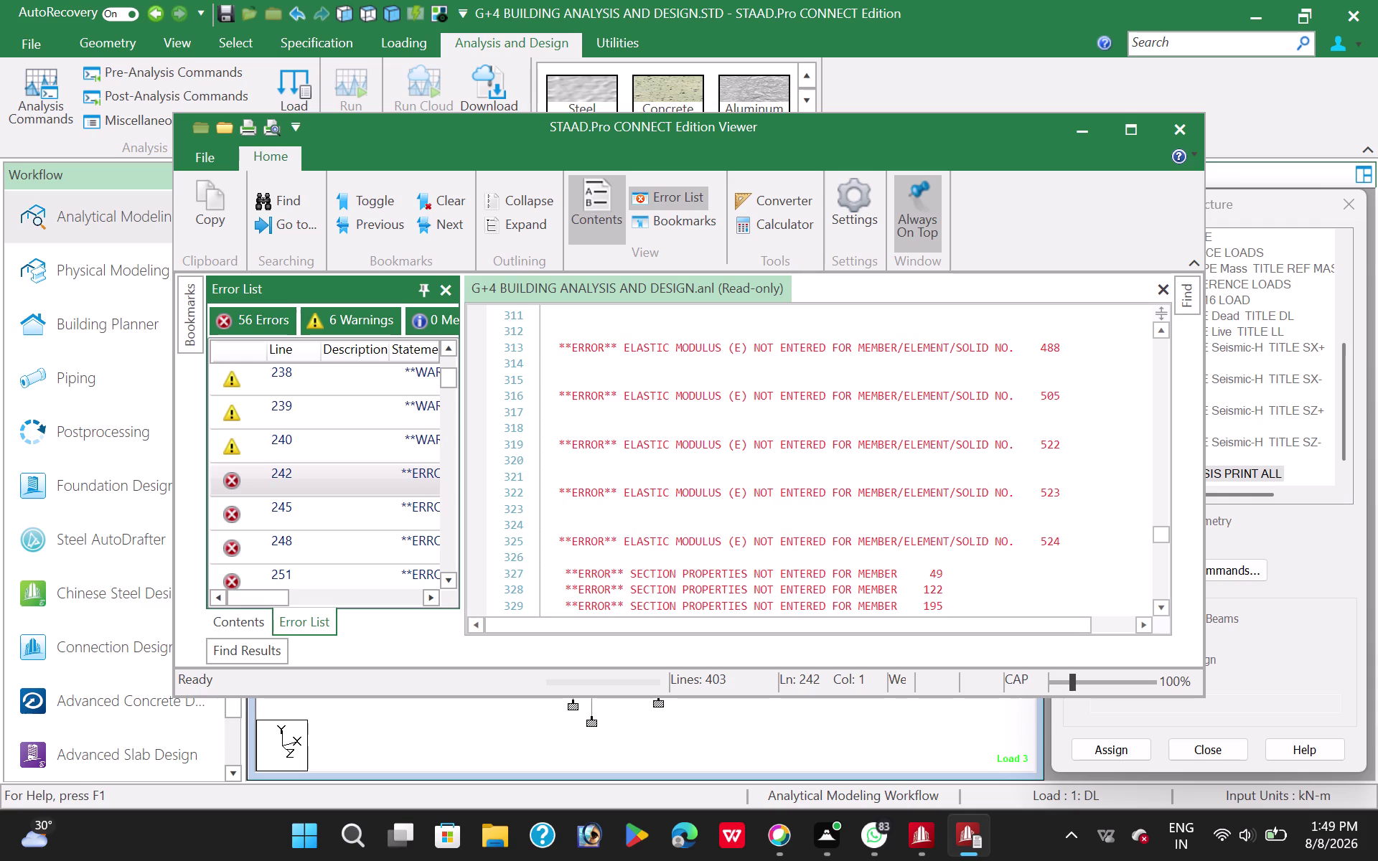
scroll(down, 3)
scroll(down, 3)
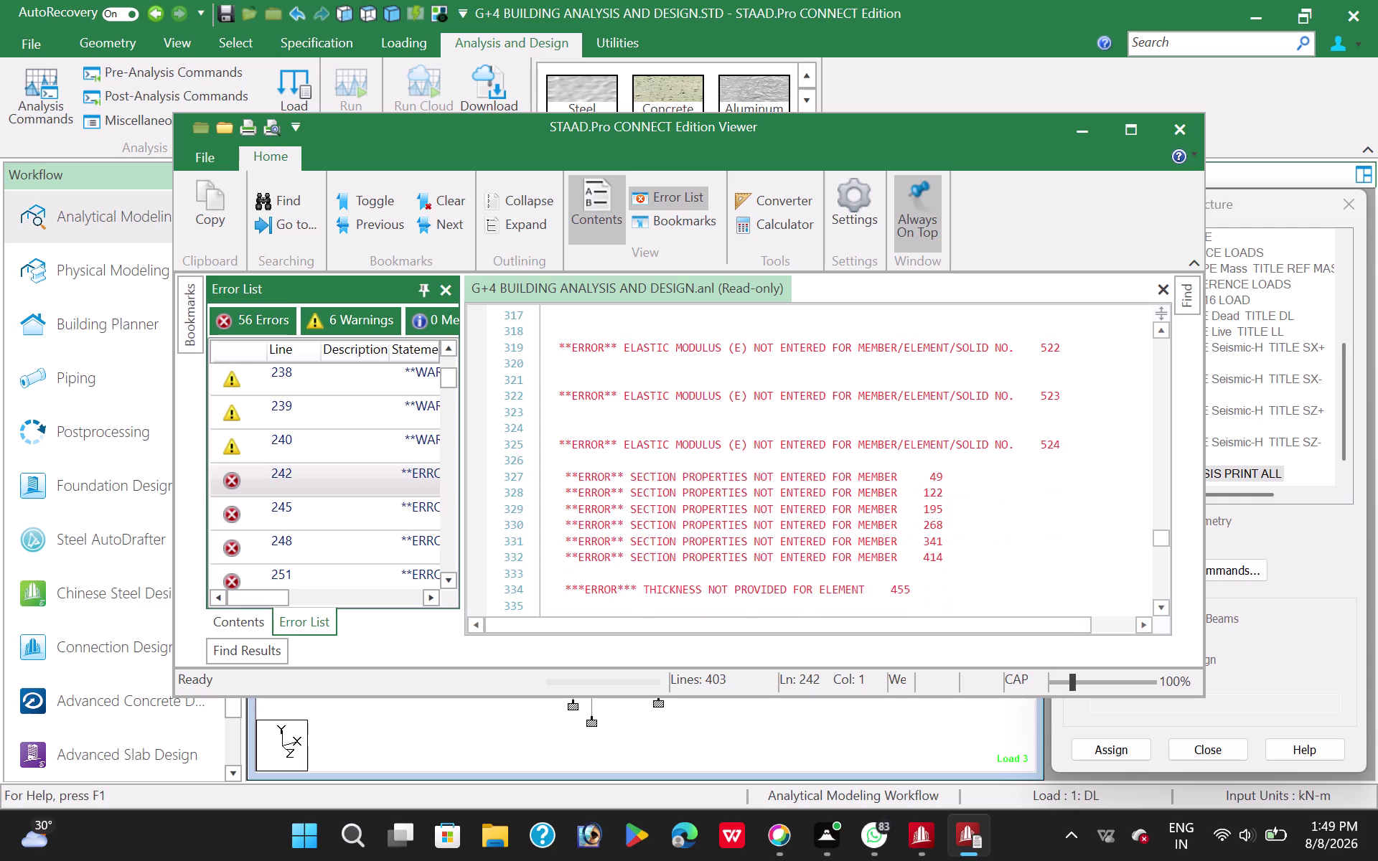
scroll(down, 3)
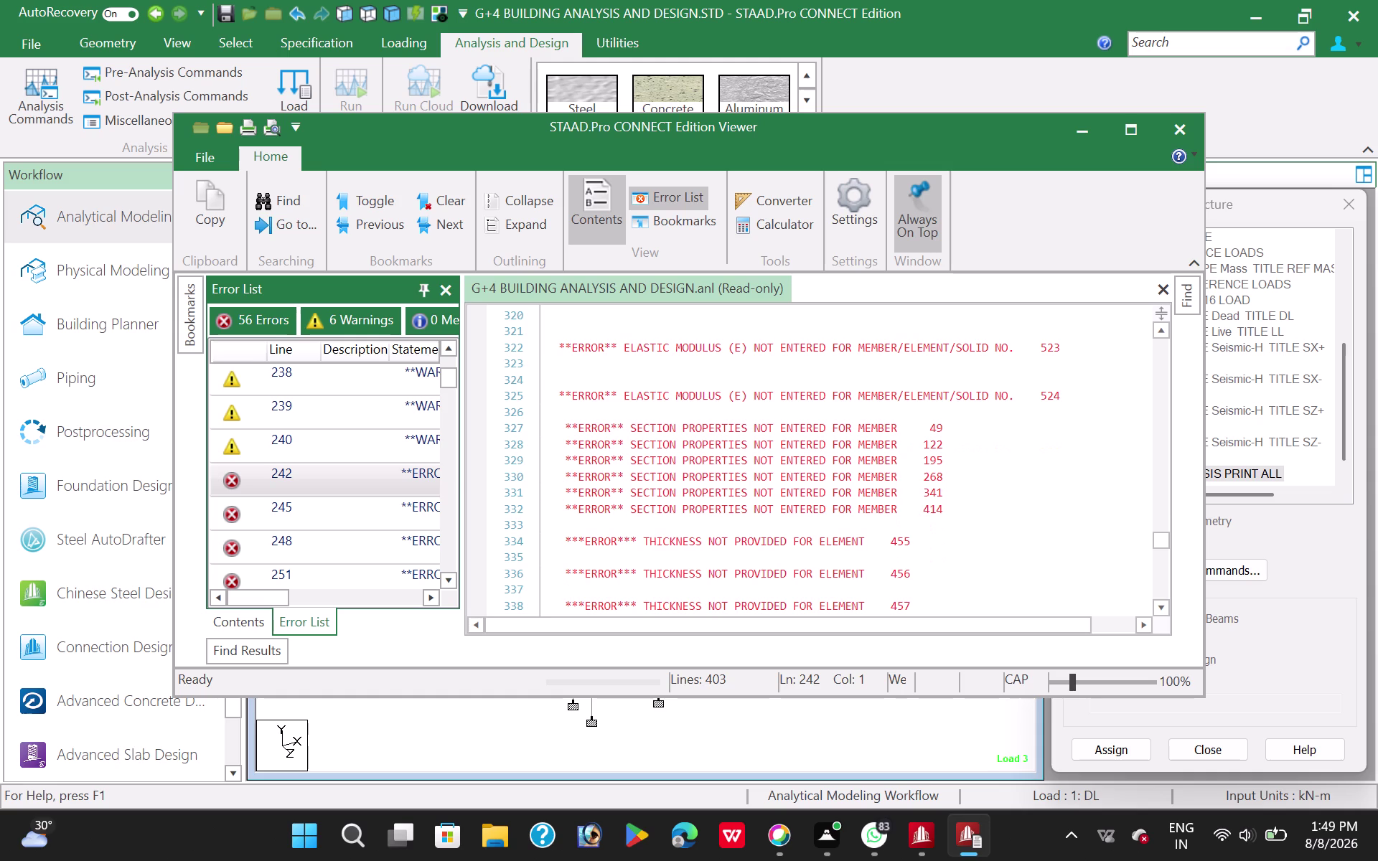
scroll(down, 3)
scroll(down, 3)
scroll(down, 3)
scroll(down, 3)
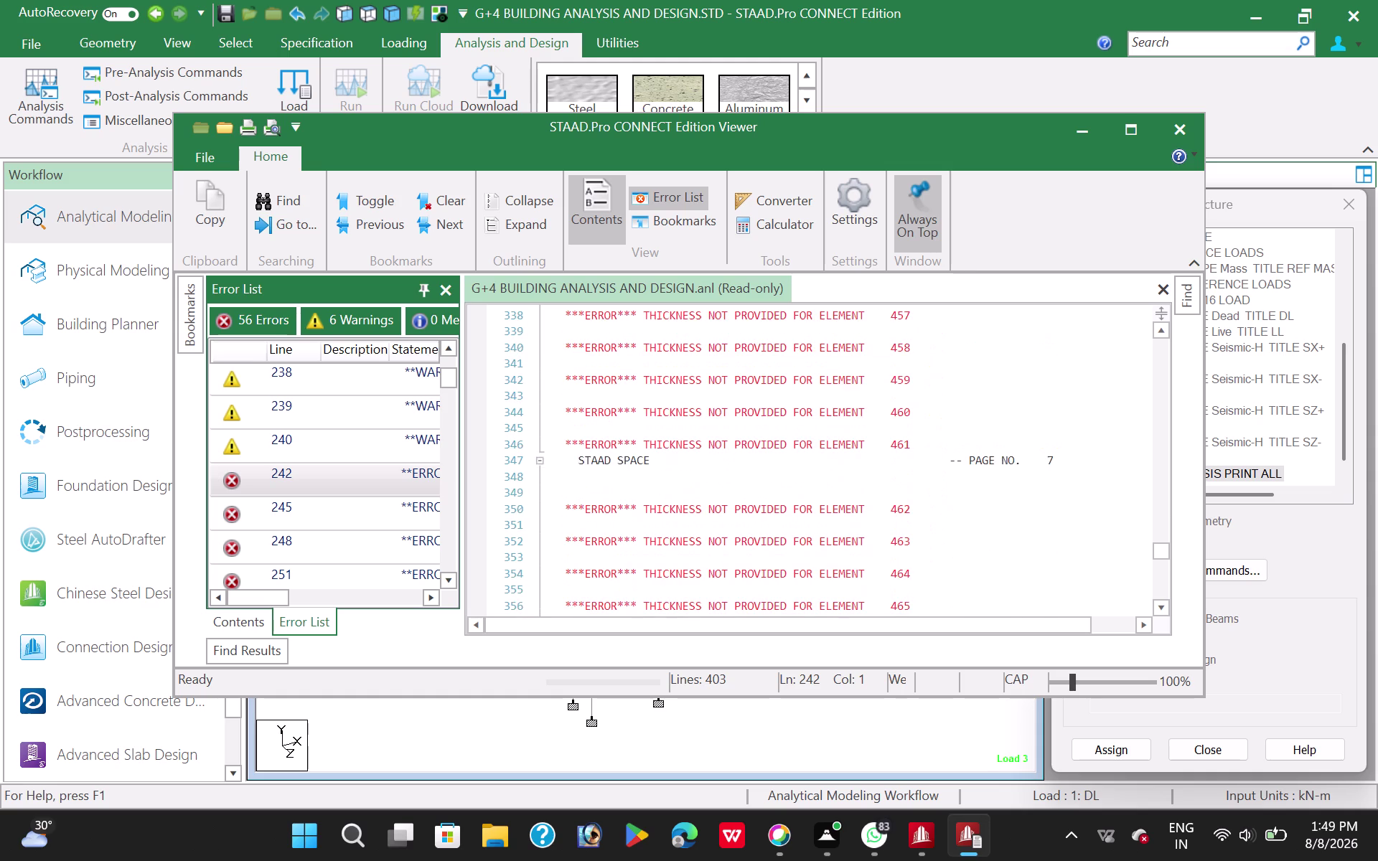
scroll(down, 3)
scroll(down, 3)
scroll(down, 3)
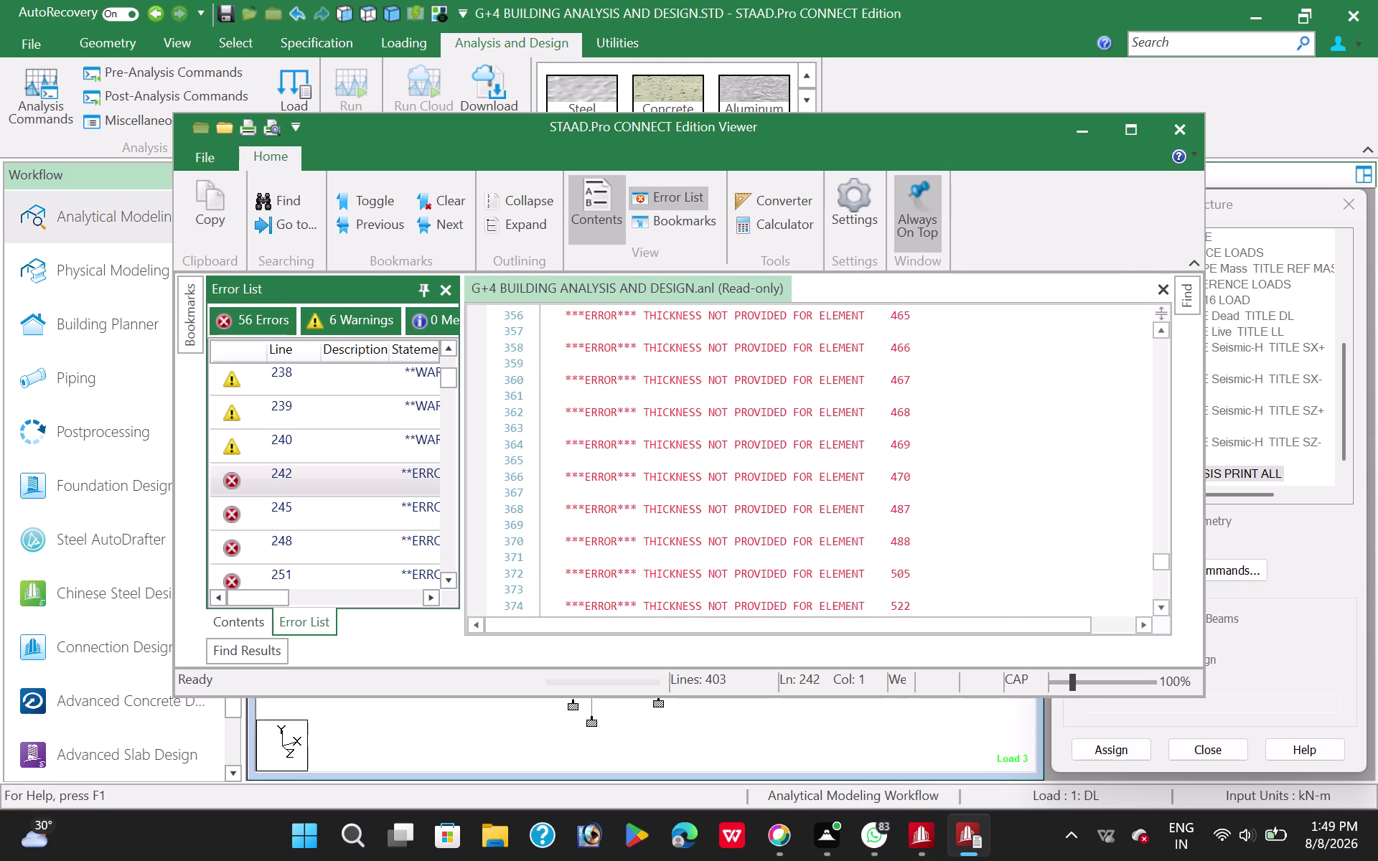
scroll(down, 3)
scroll(down, 3)
scroll(down, 3)
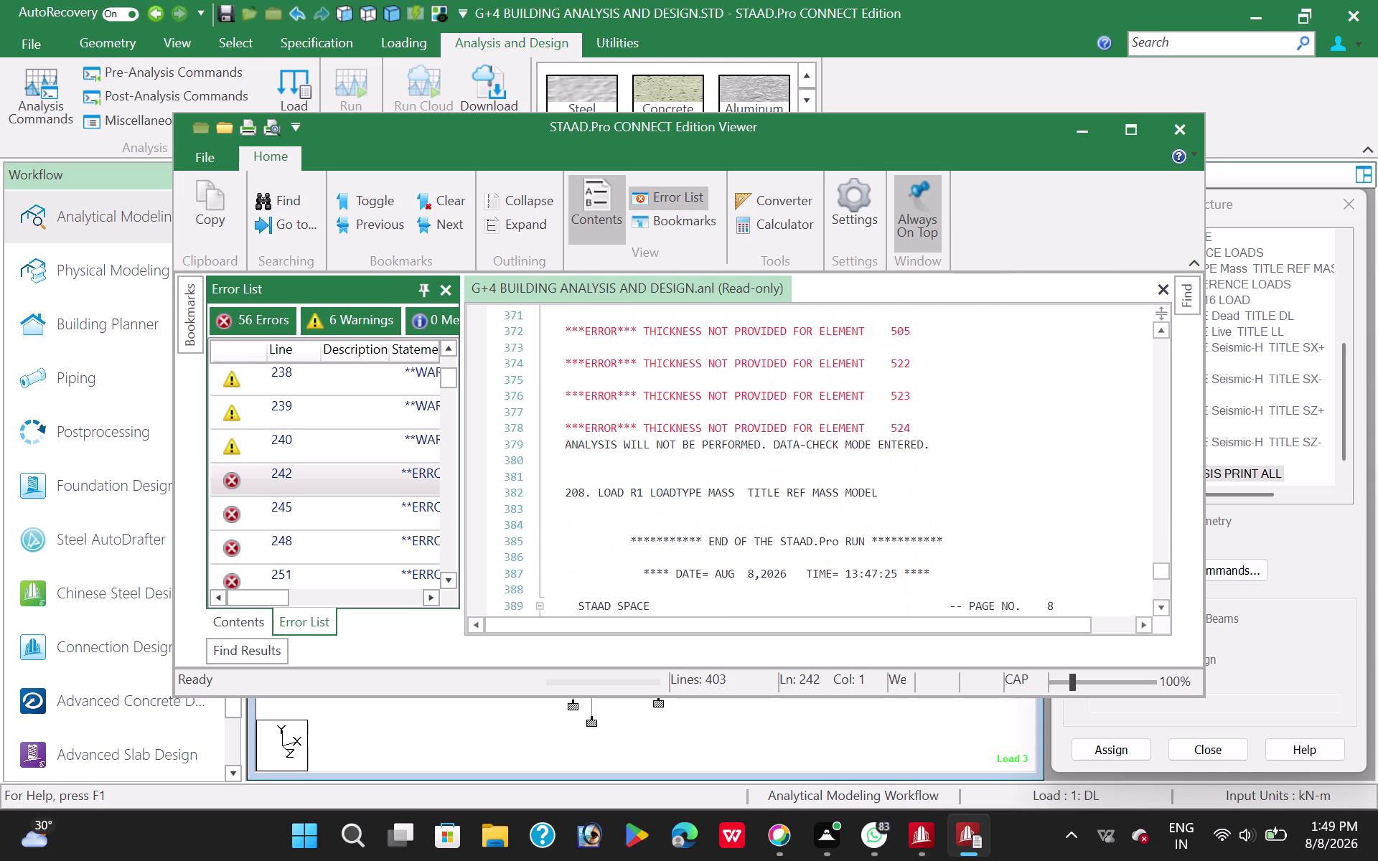
scroll(down, 3)
scroll(up, 3)
scroll(up, 3)
scroll(up, 3)
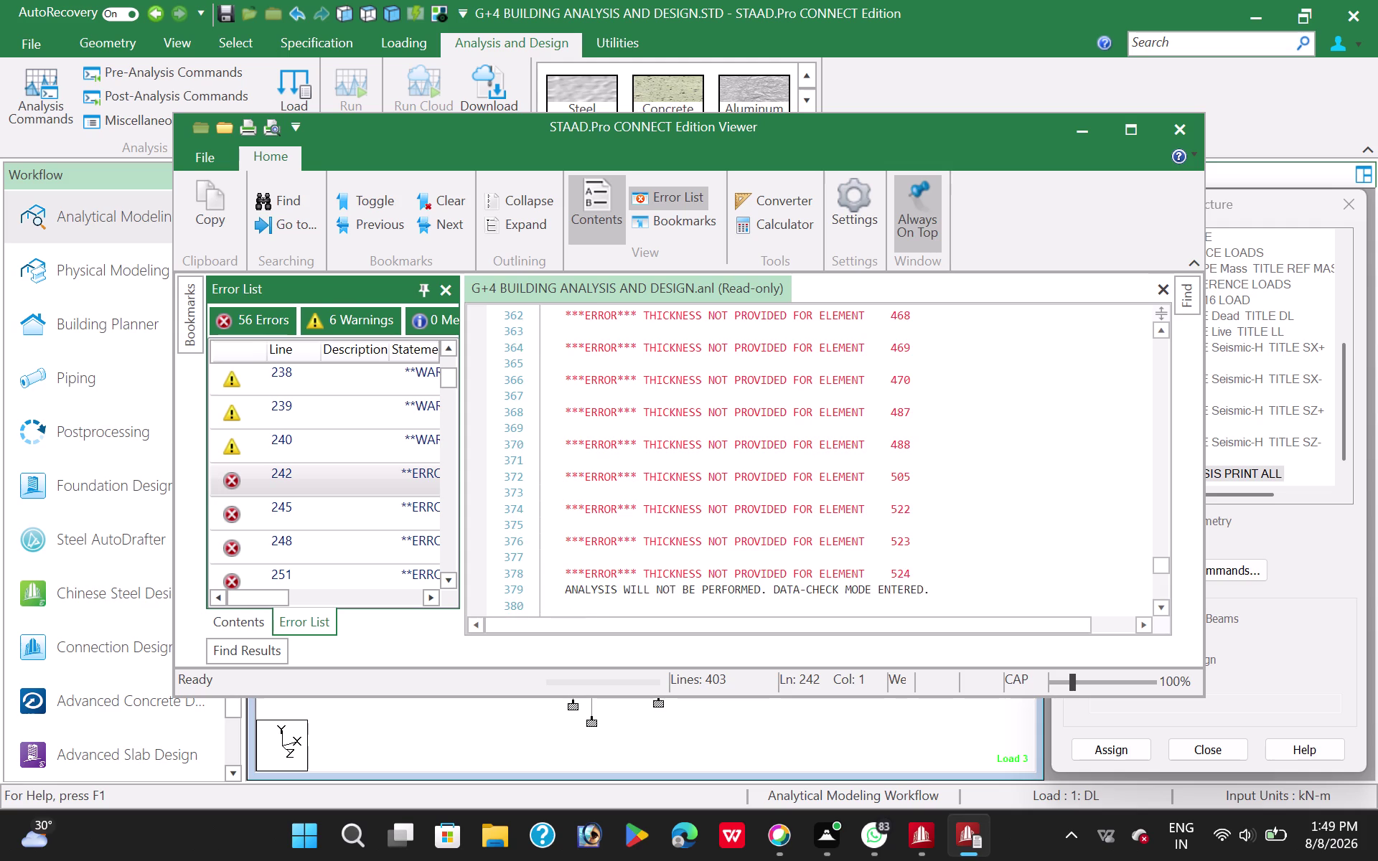
scroll(up, 3)
scroll(up, 3)
scroll(up, 3)
scroll(up, 3)
scroll(up, 3)
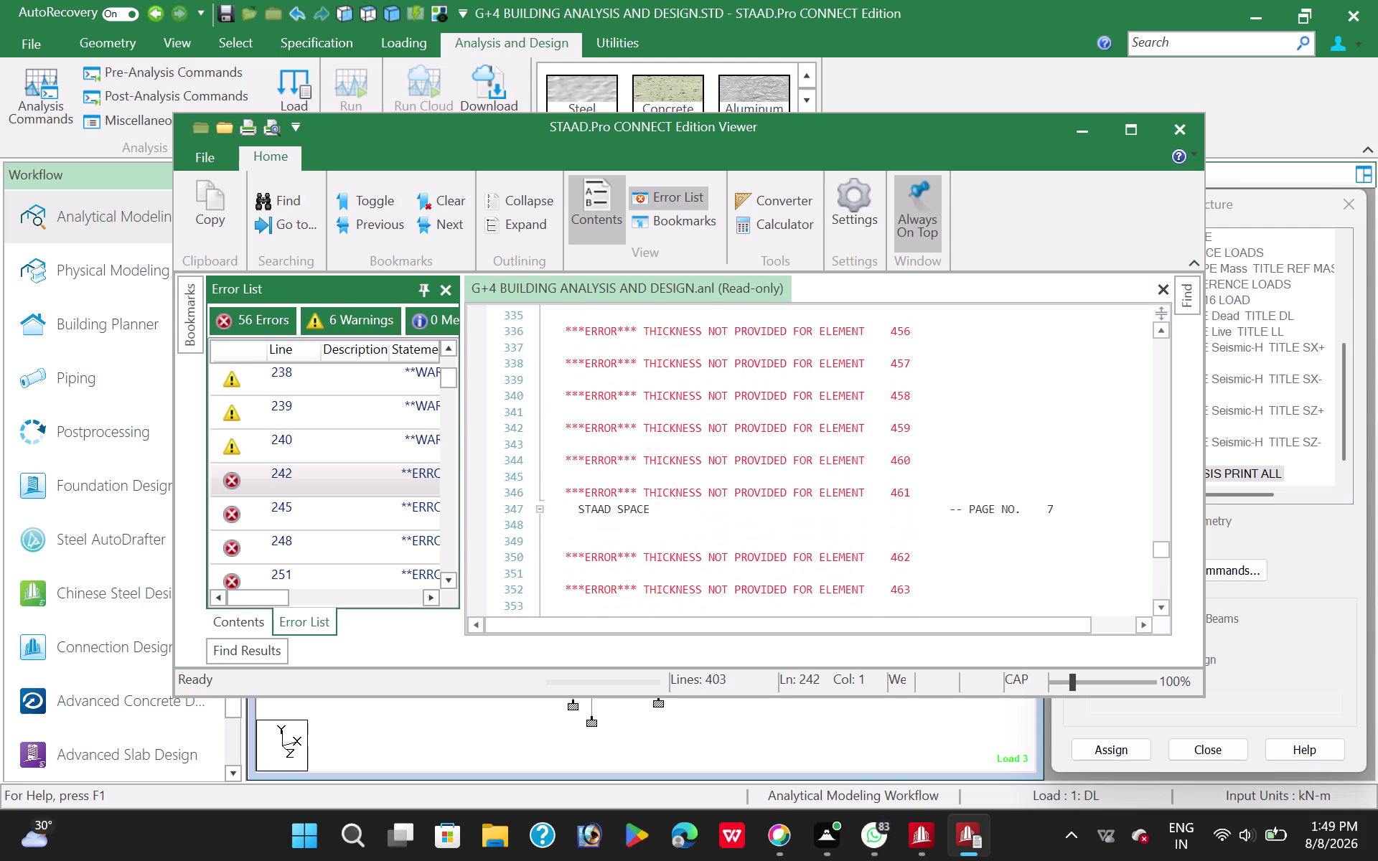
scroll(up, 3)
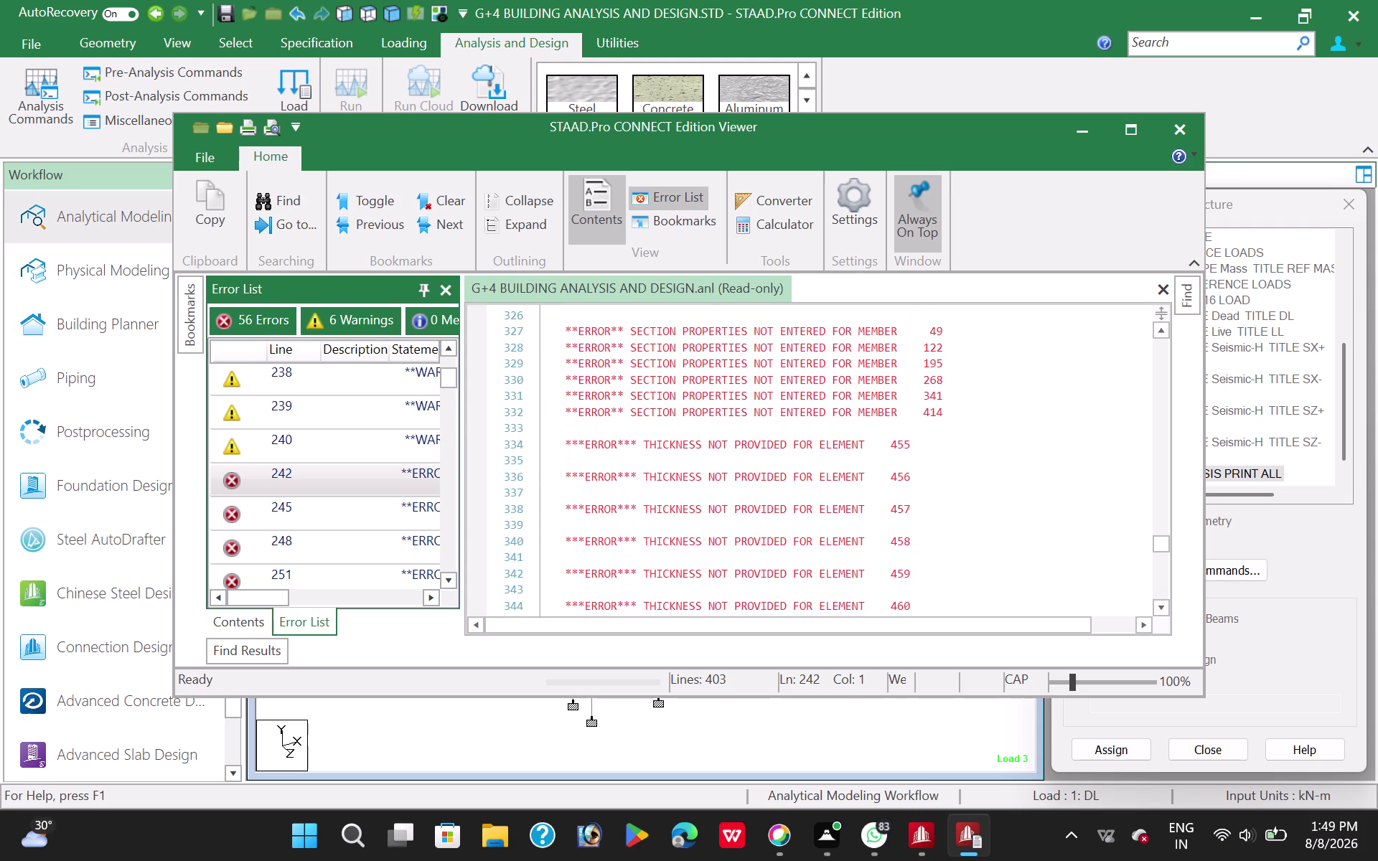
scroll(up, 3)
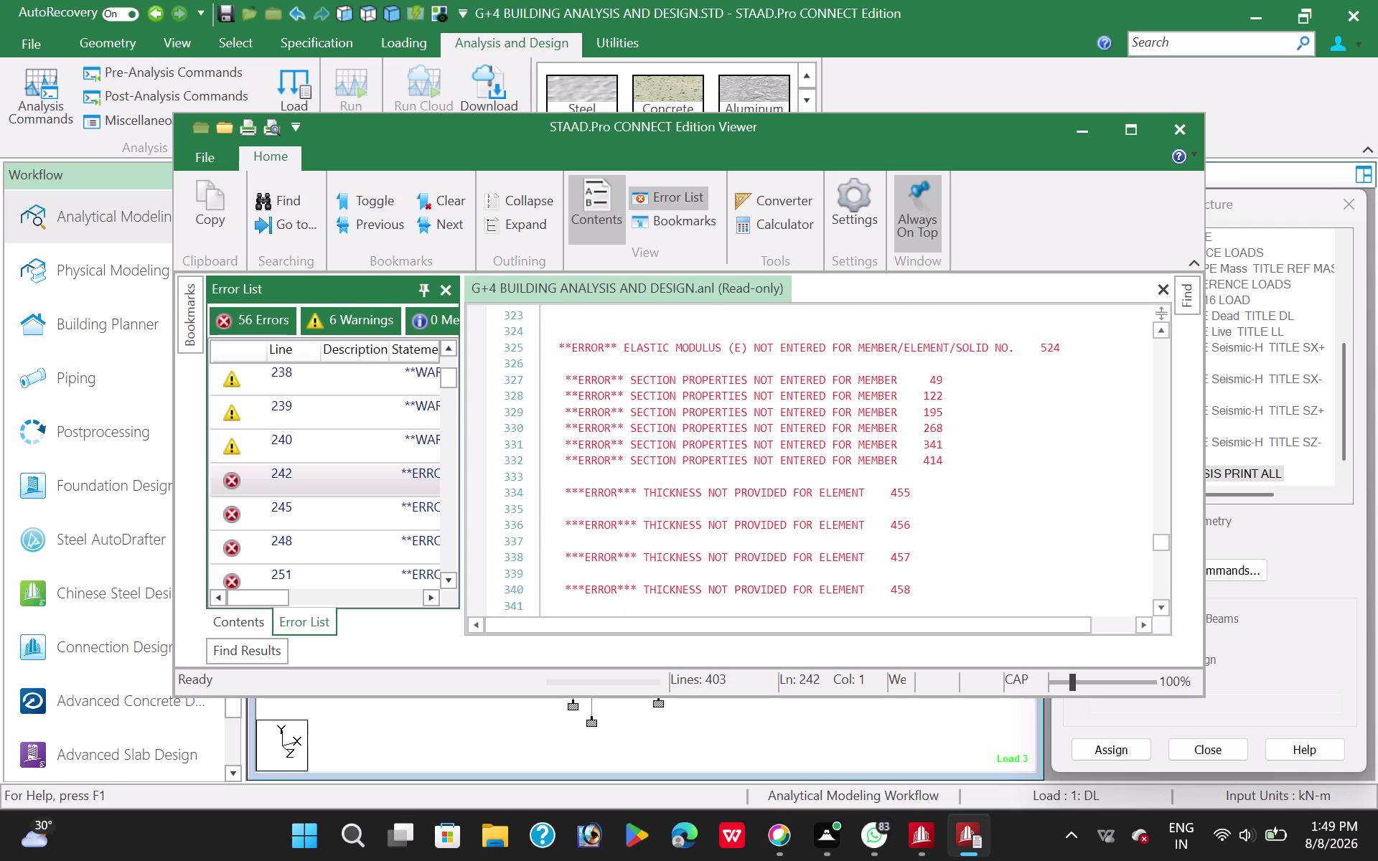
click(1186, 121)
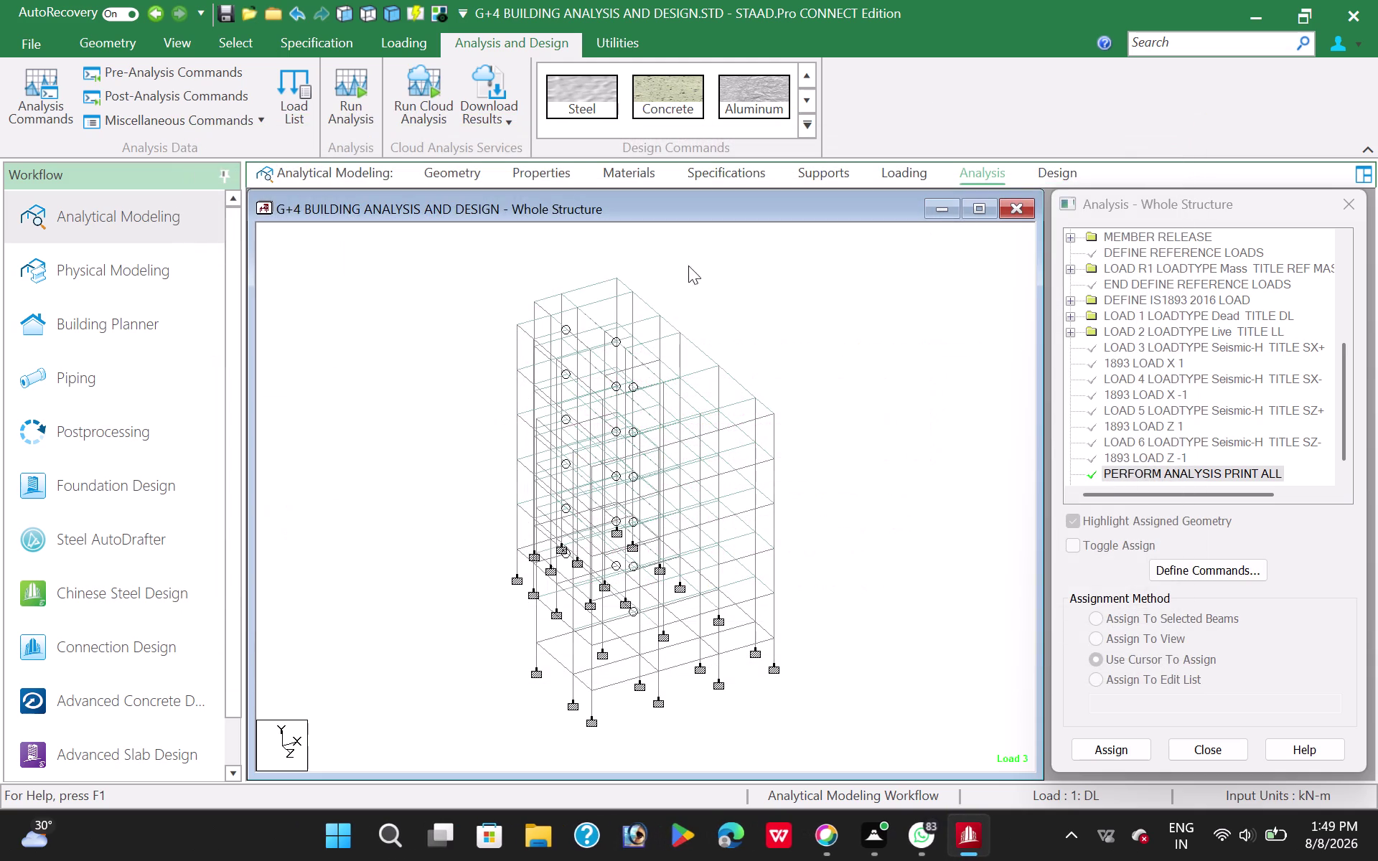
Open Select Geometry from the Nodes List and choose 'Select using typed list'.
click(233, 49)
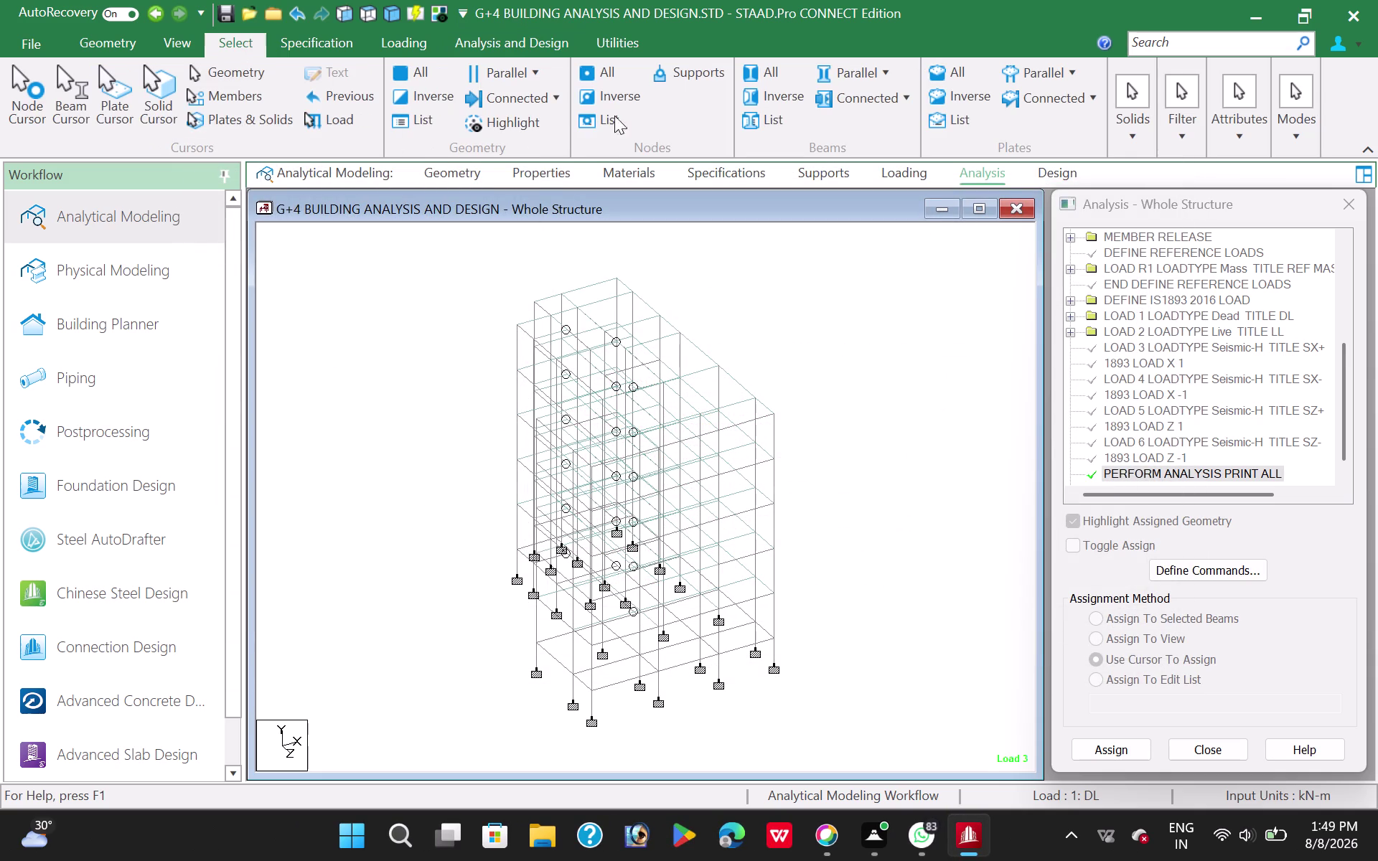
click(413, 118)
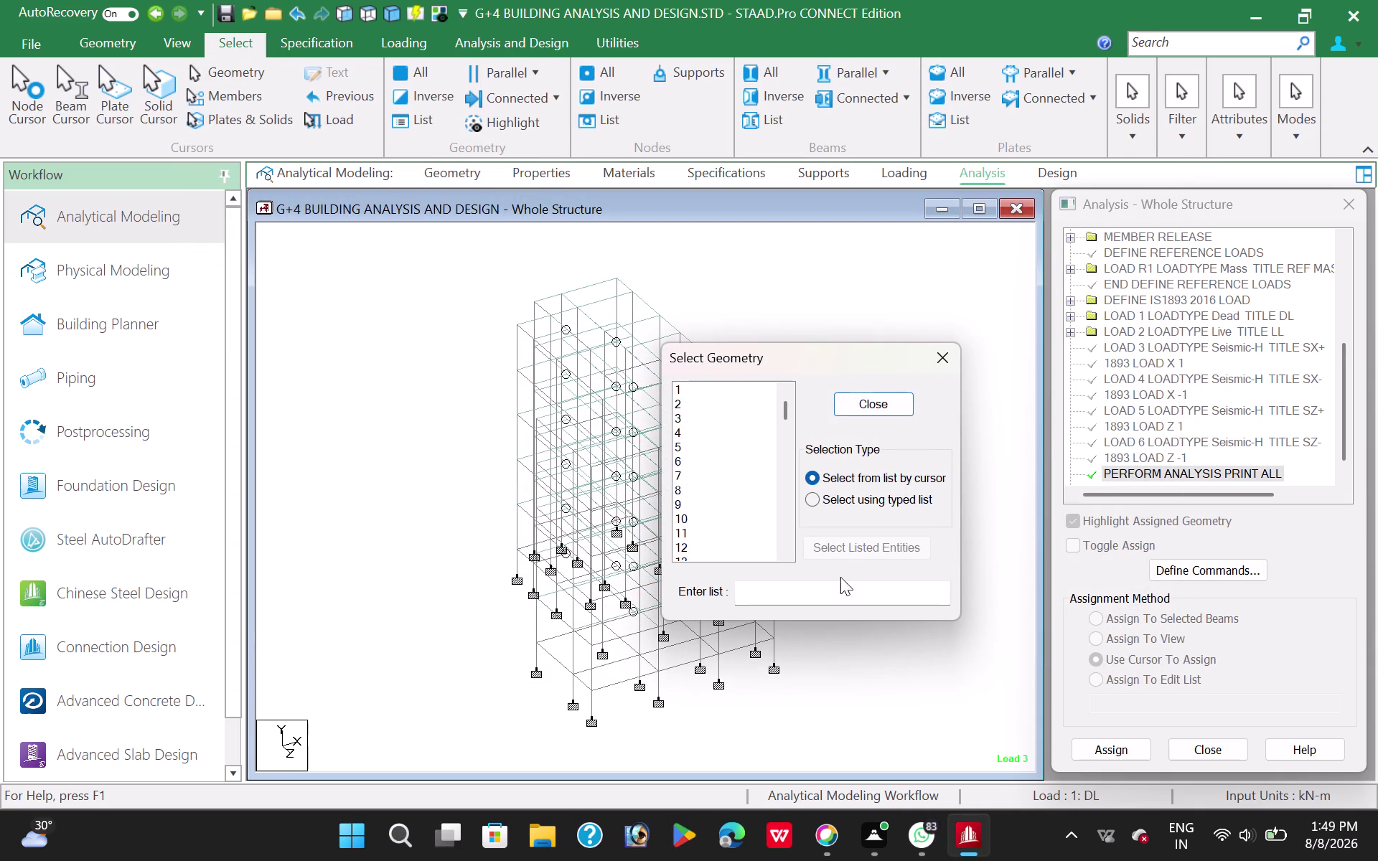
click(774, 590)
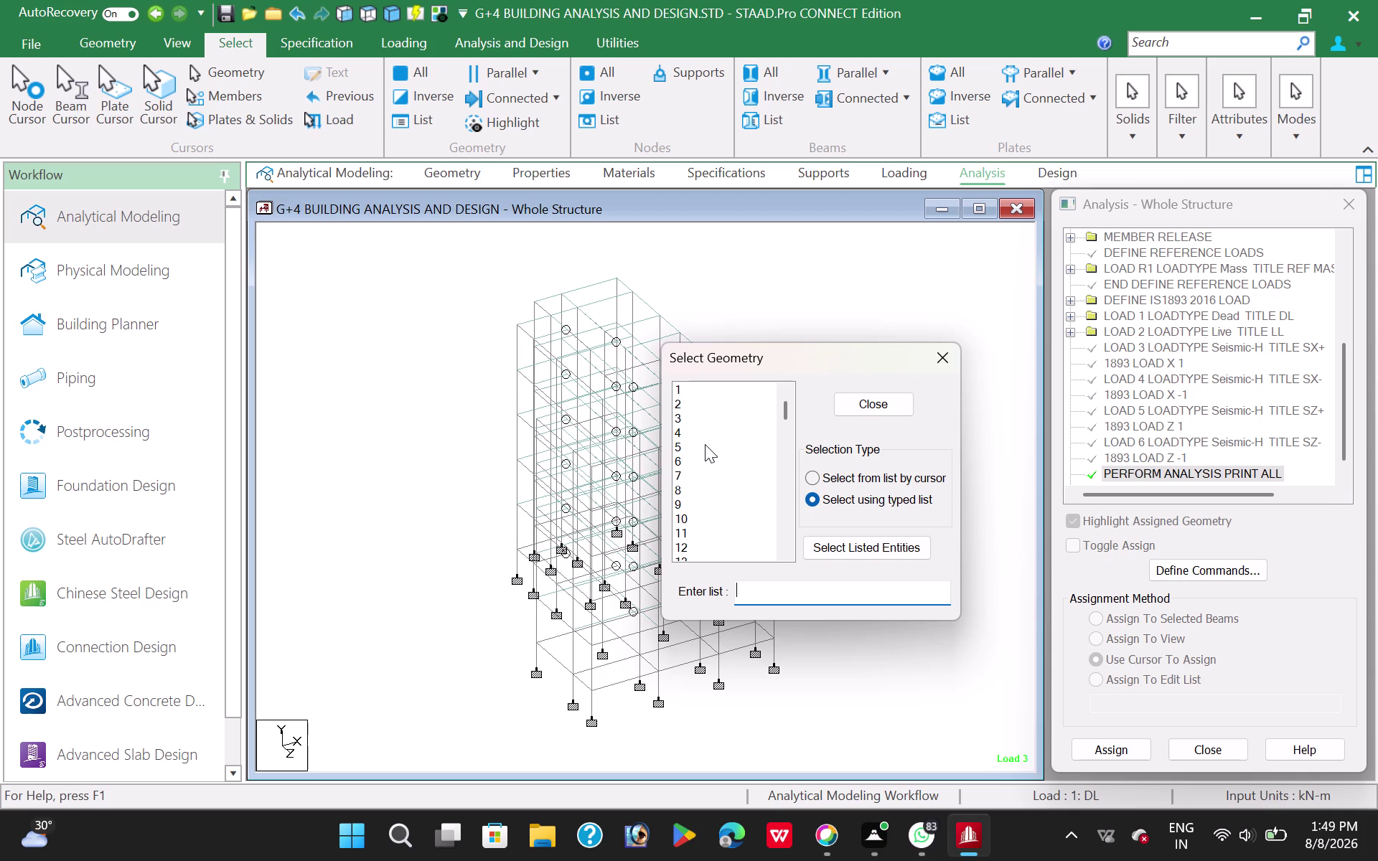
Type the first space-separated entity numbers into the typed selection list.
text(49)
key(space)
text(122)
key(space)
text(19)
text(5)
key(space)
key(2)
text(68)
key(space)
text(34)
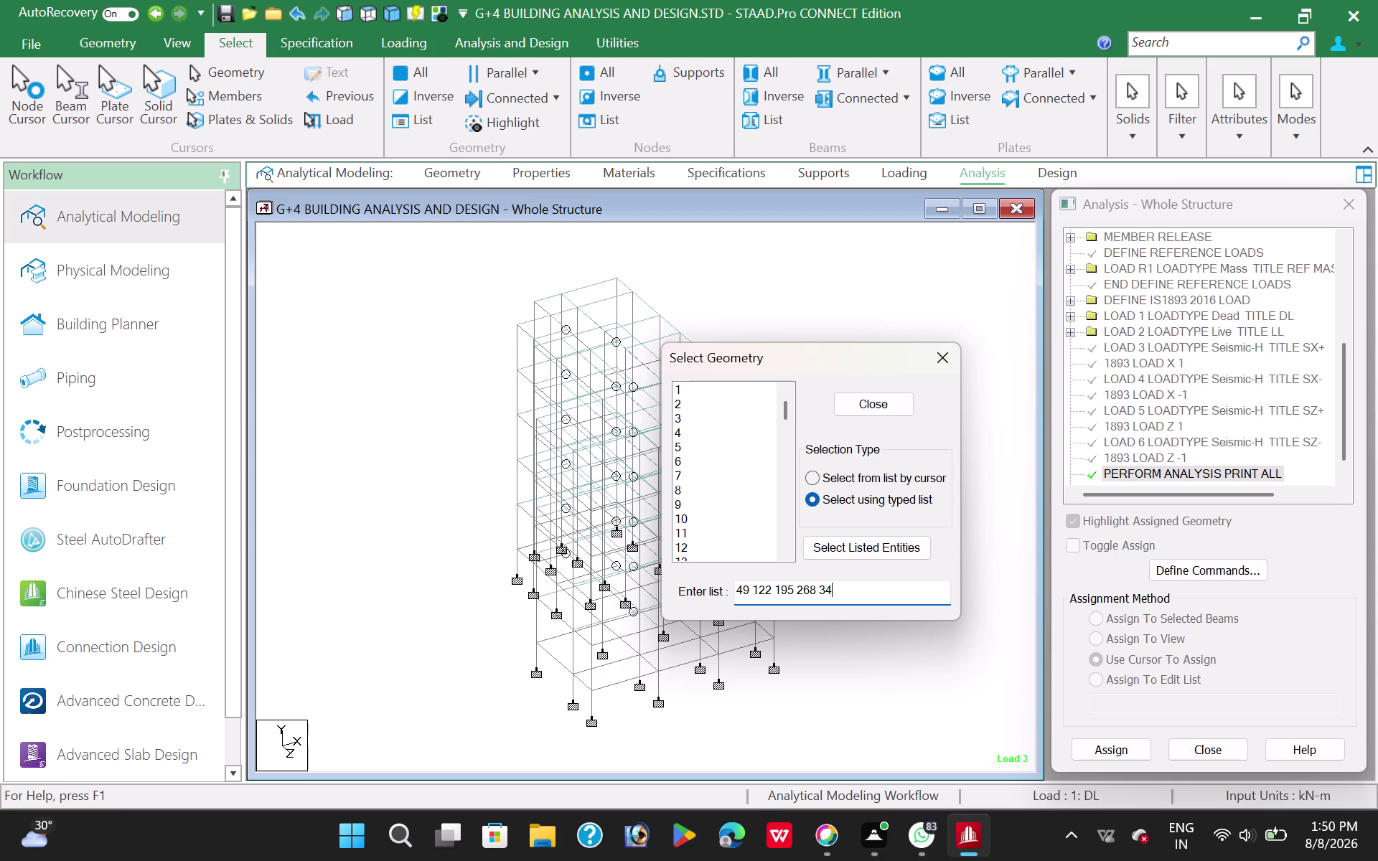
text(1)
key(space)
text(4)
text(14)
key(space)
text(4)
text(55)
key(space)
text(45)
text(6)
key(space)
text(457B)
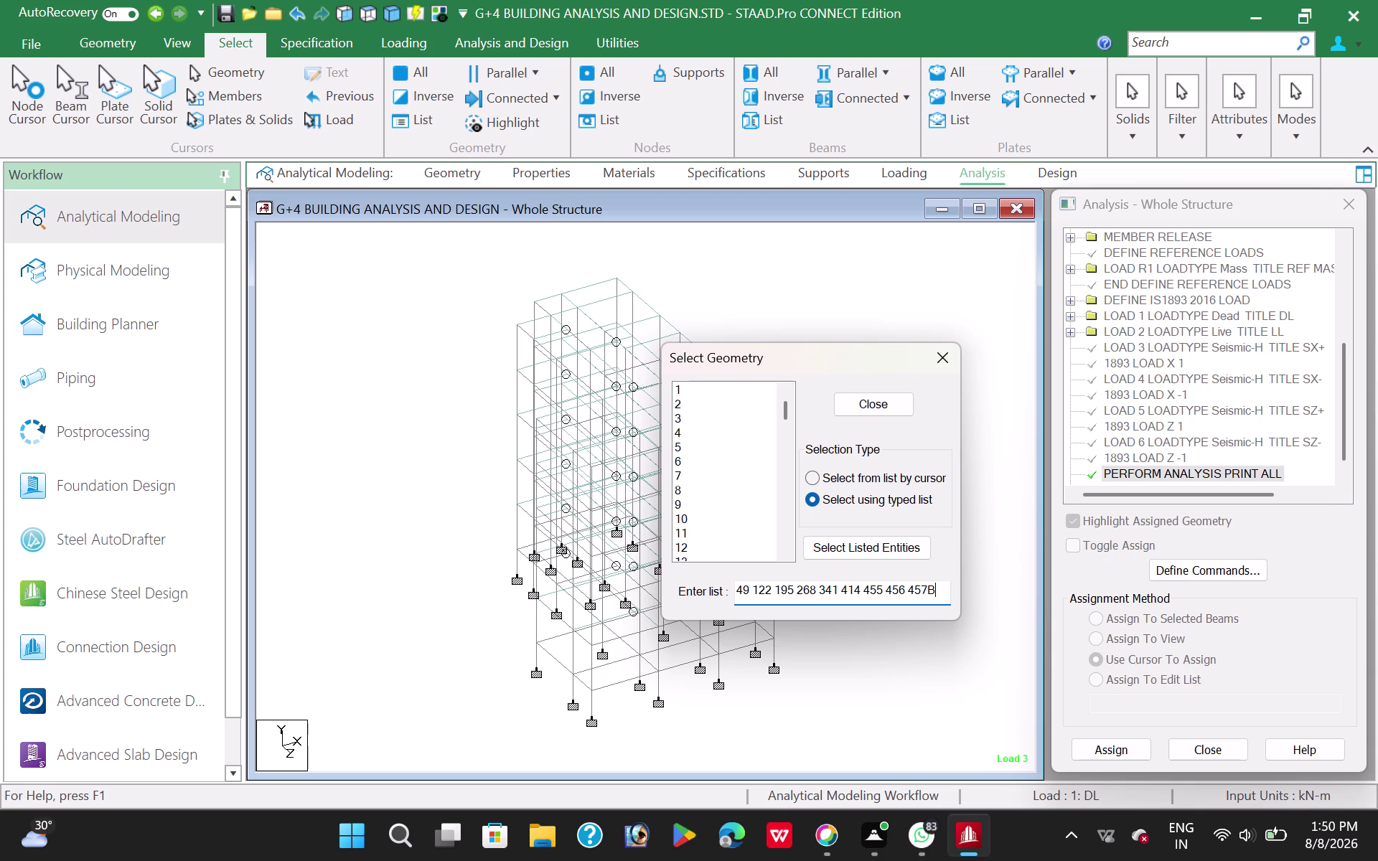
Correct the mistyped 457 entry and add numbers 458 through 462.
text(4)
key(BackSpace)
key(BackSpace)
key(BackSpace)
text(7)
key(space)
text(458)
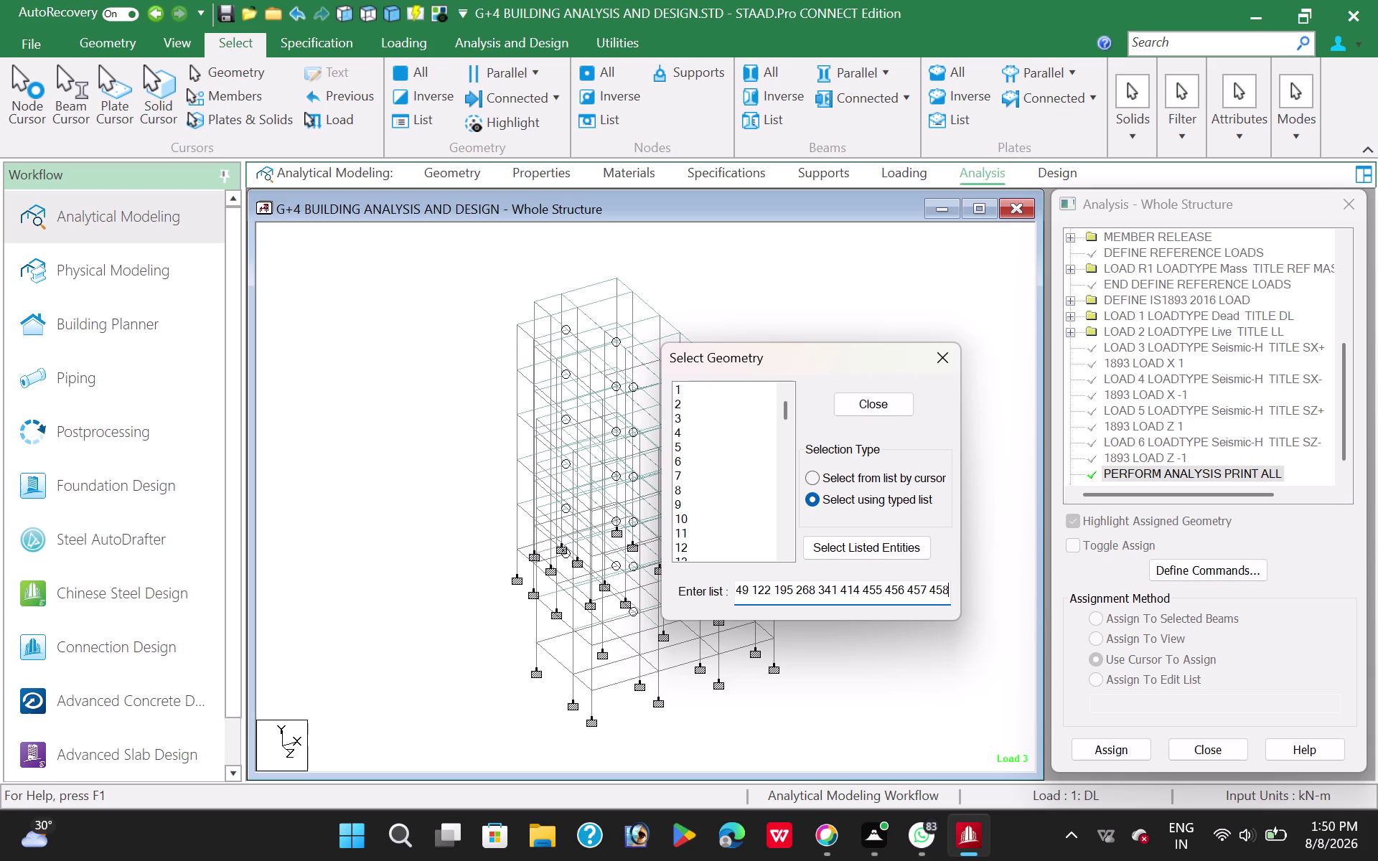
key(space)
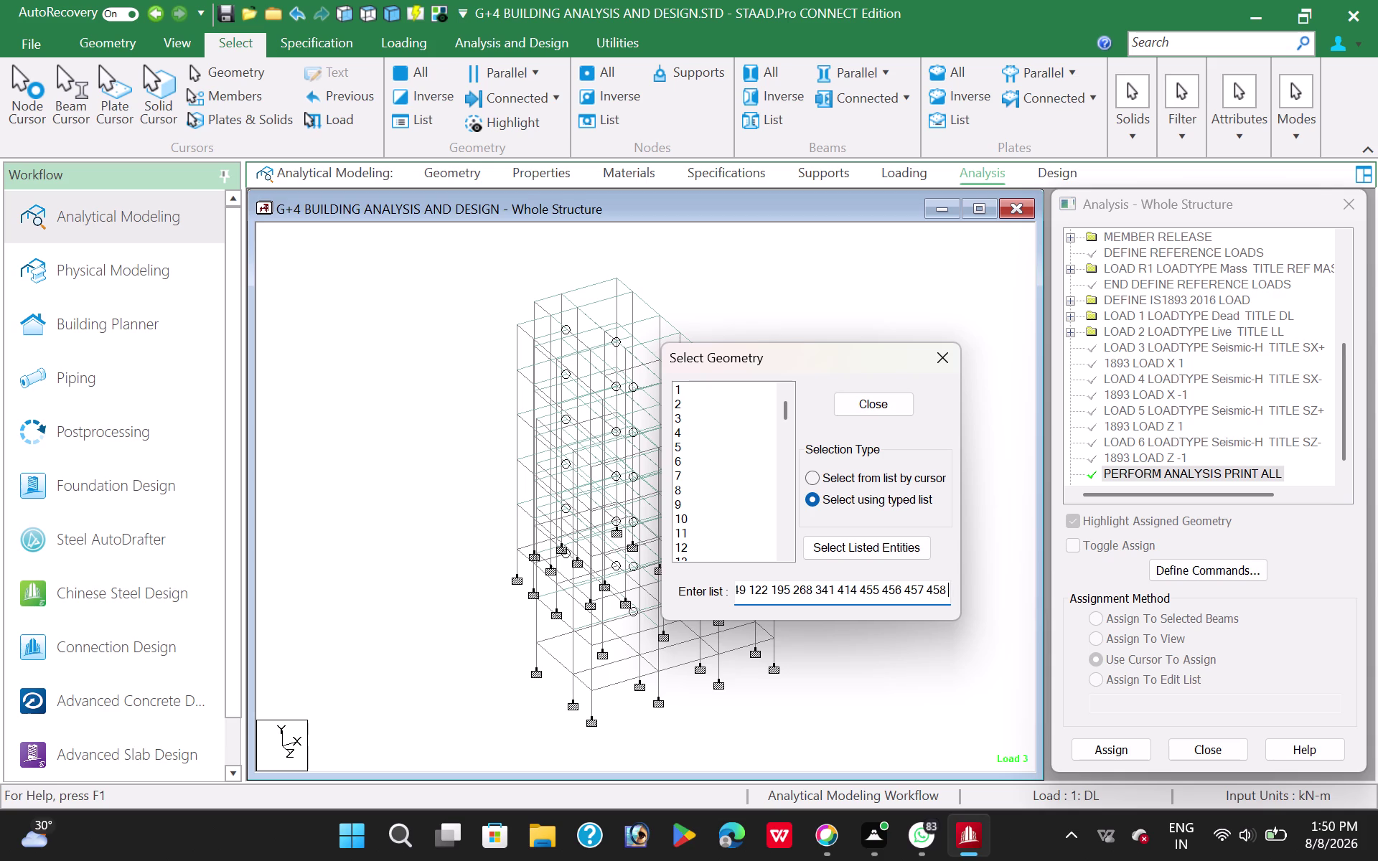
text(459)
key(space)
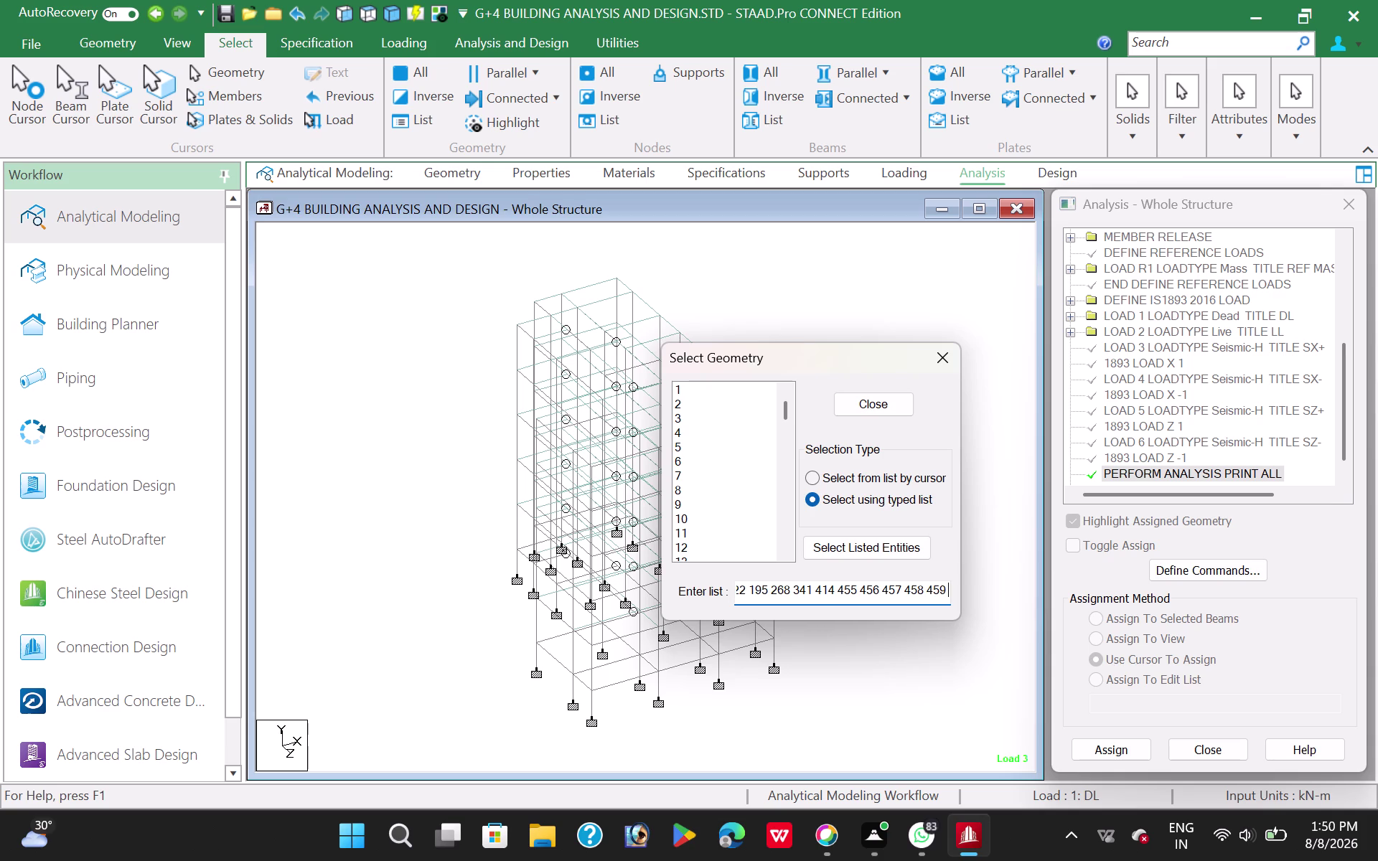
text(560)
key(space)
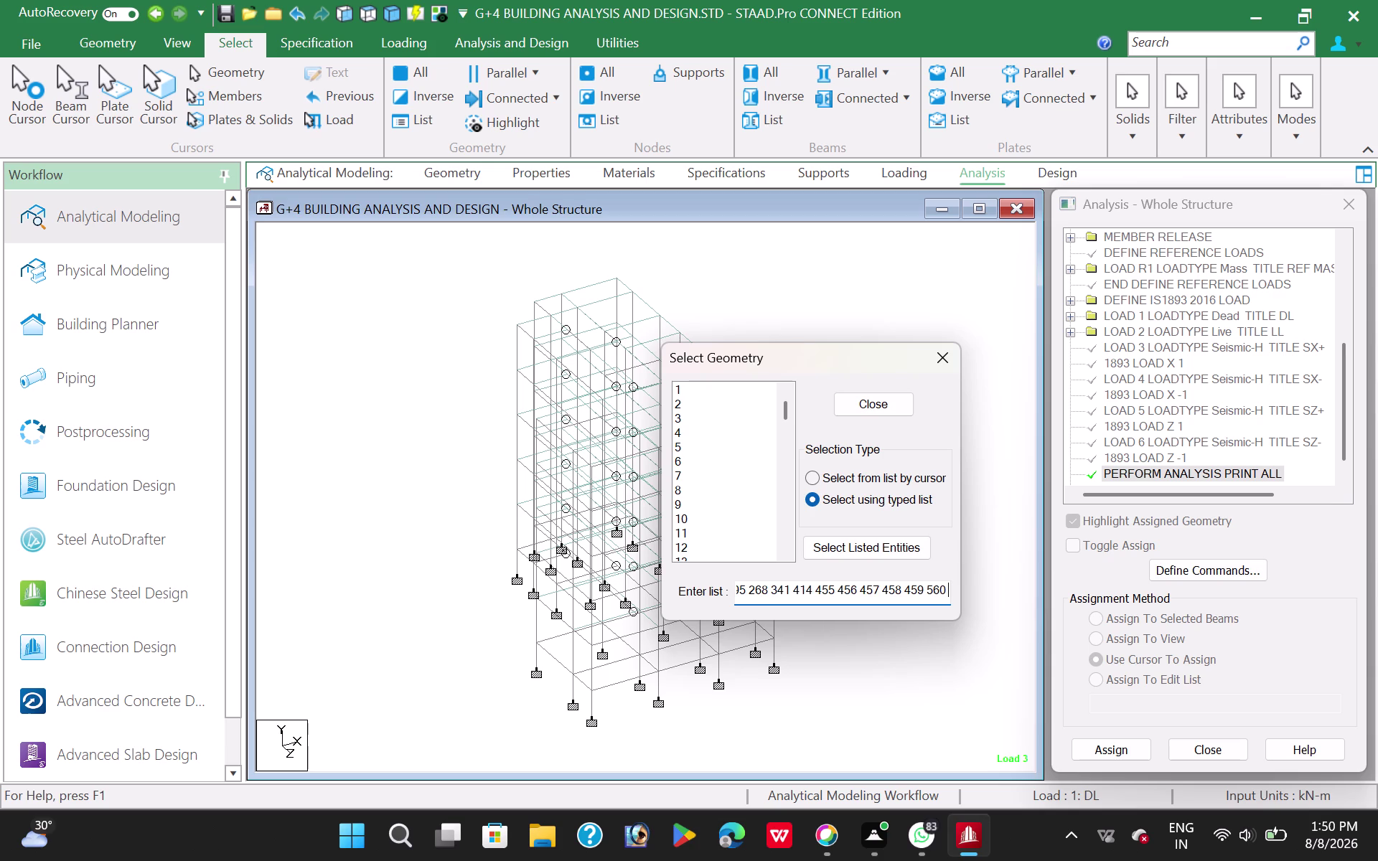
text(461)
key(space)
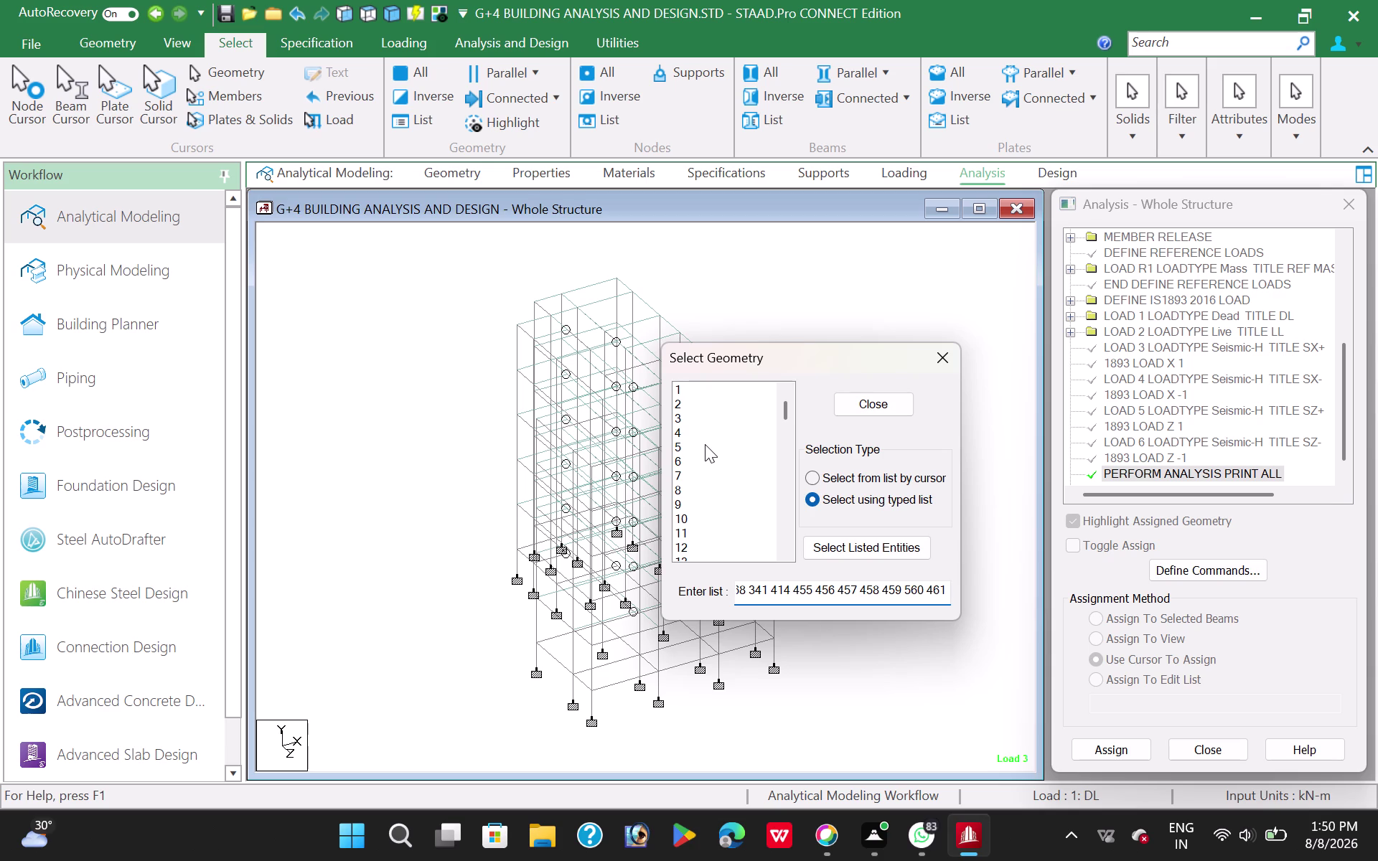
text(462)
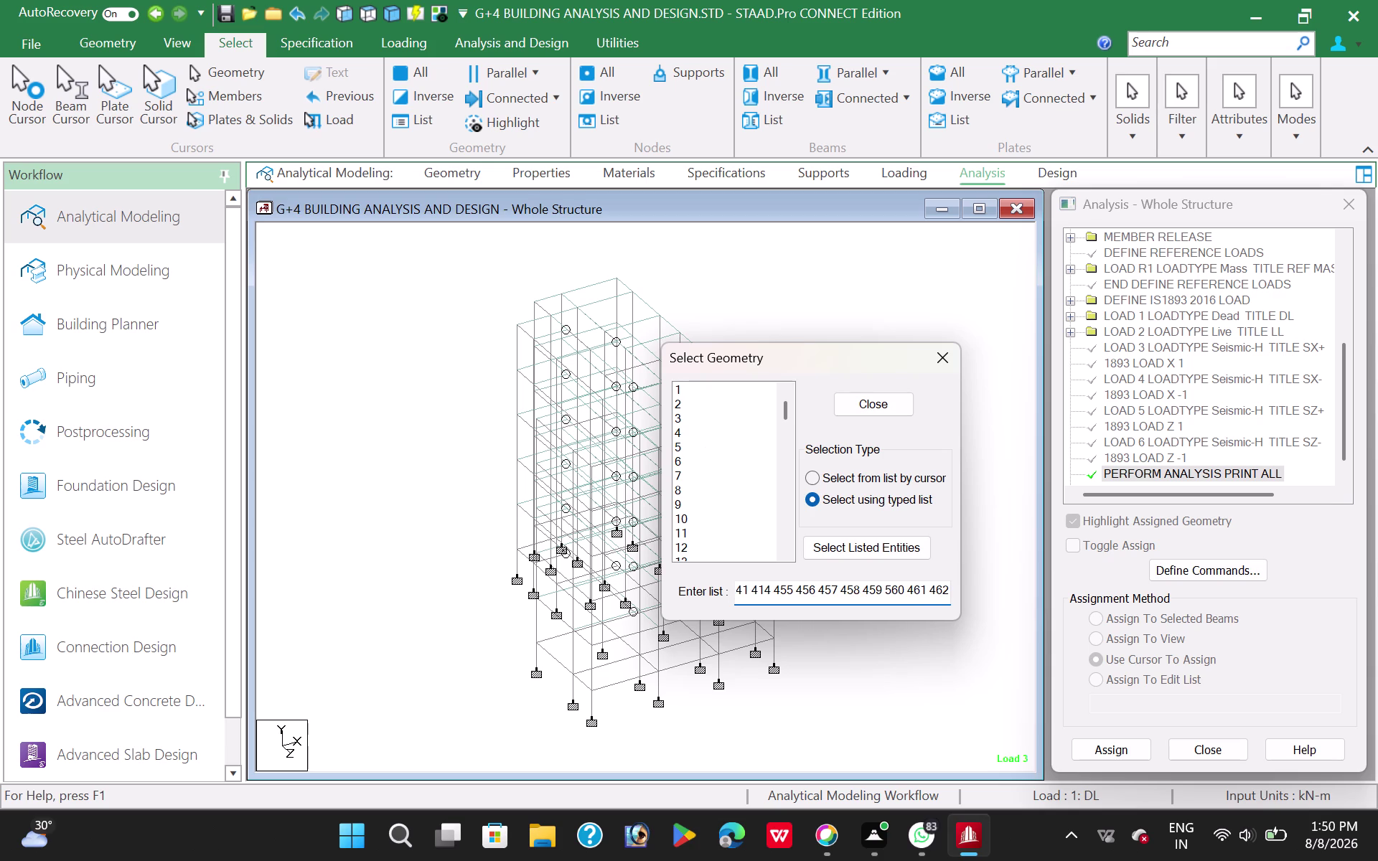
key(space)
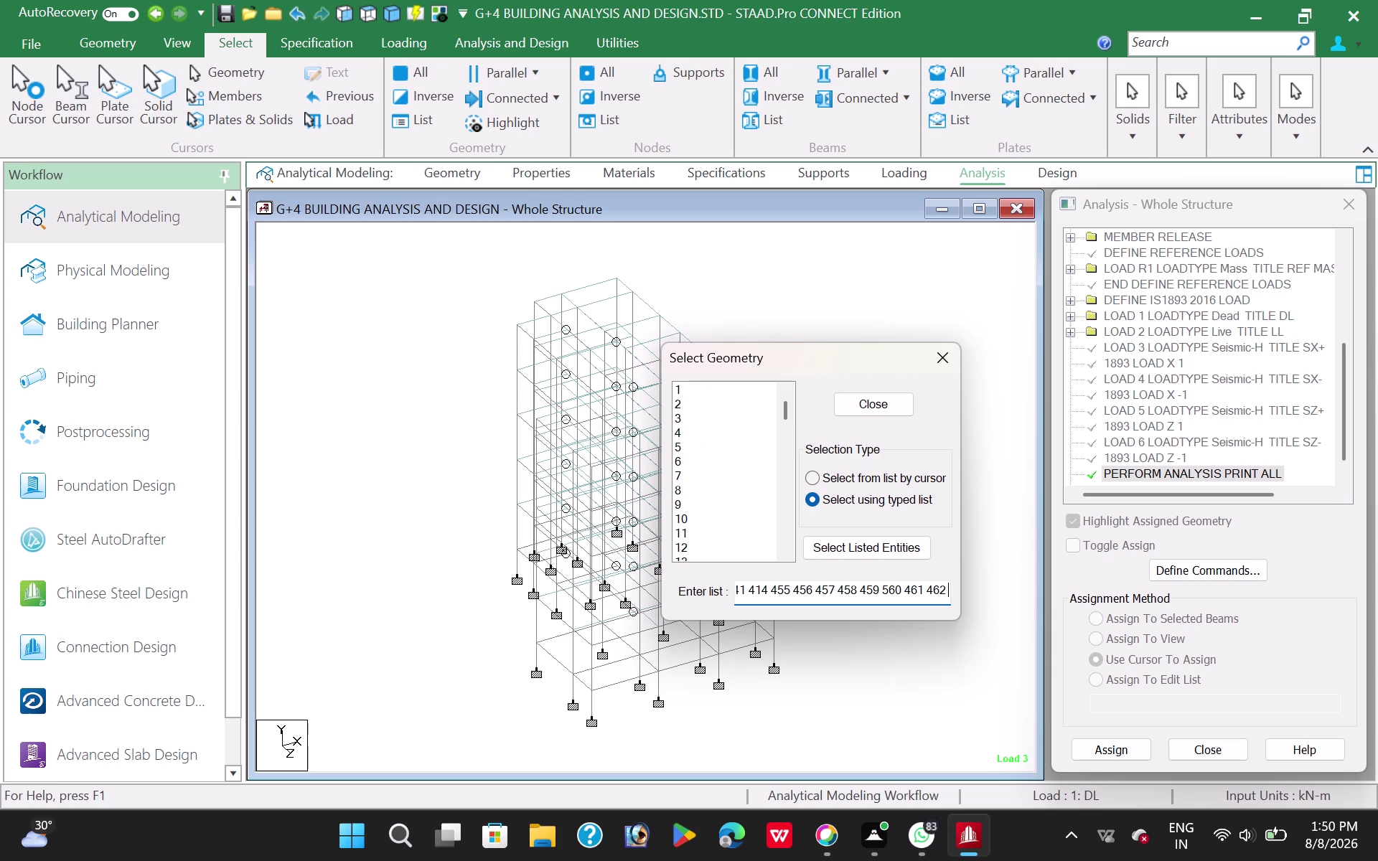
Add numbers 463 through 524 to the list and select the listed entities.
text(4)
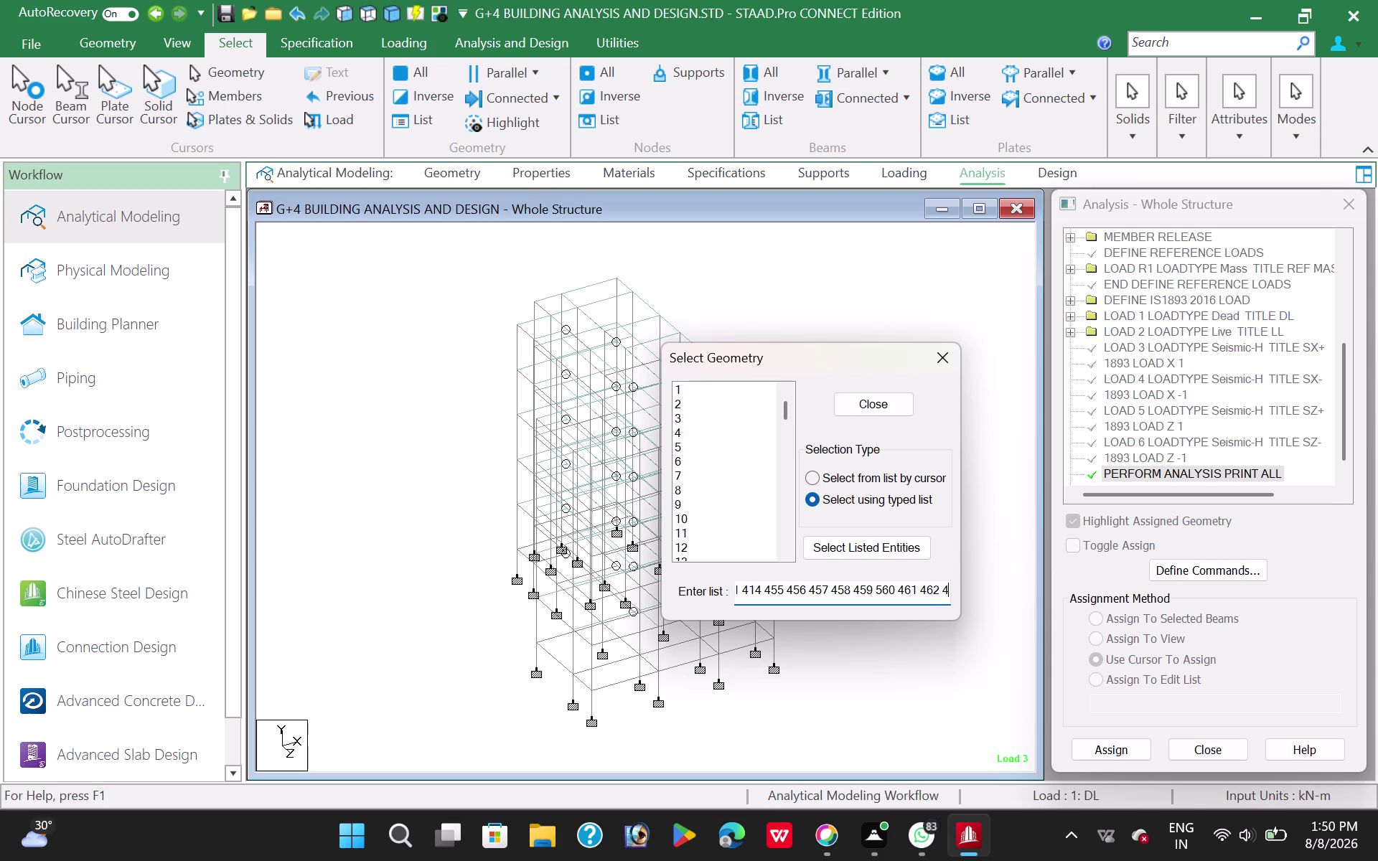
text(6)
text(3)
key(space)
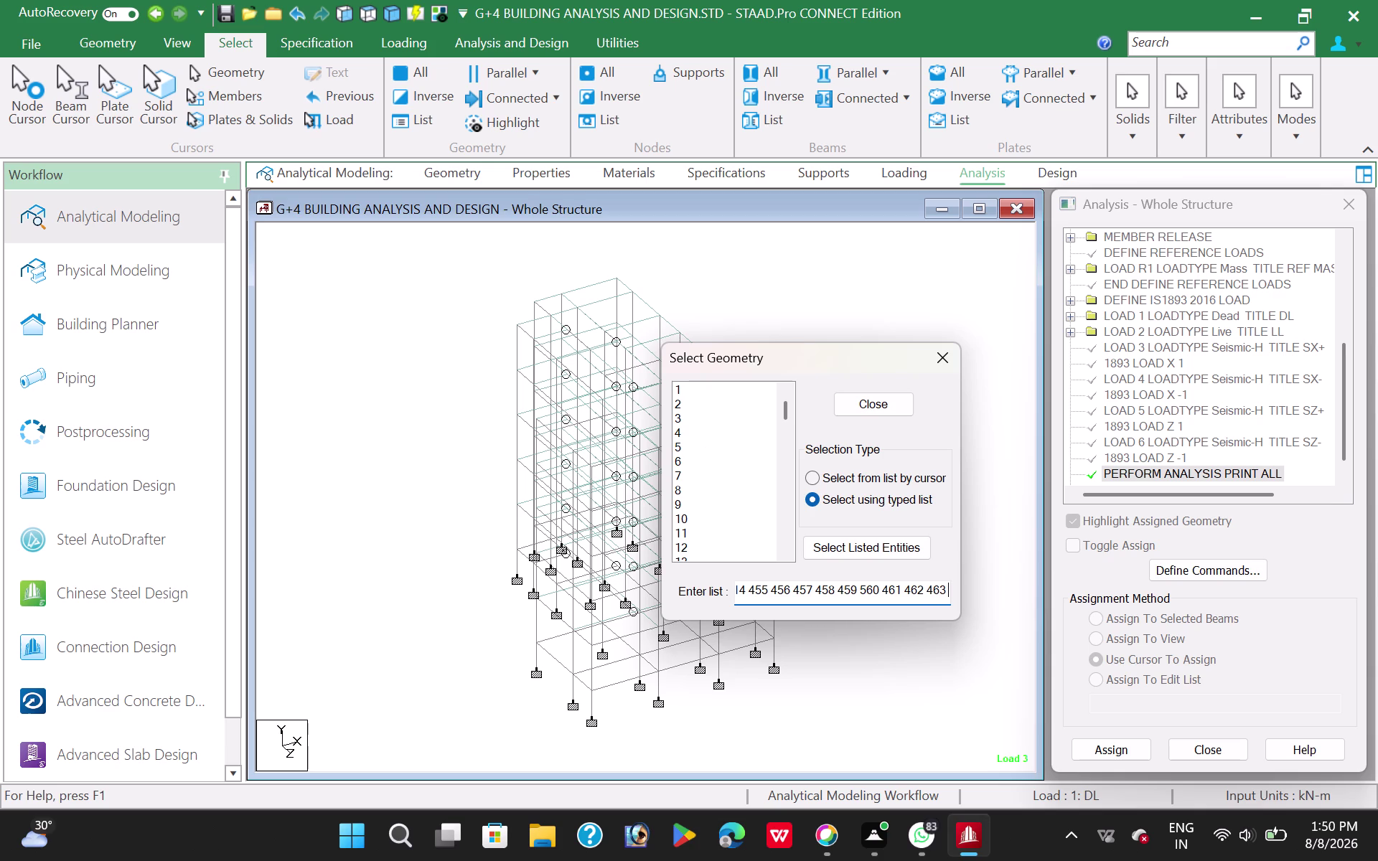
text(462)
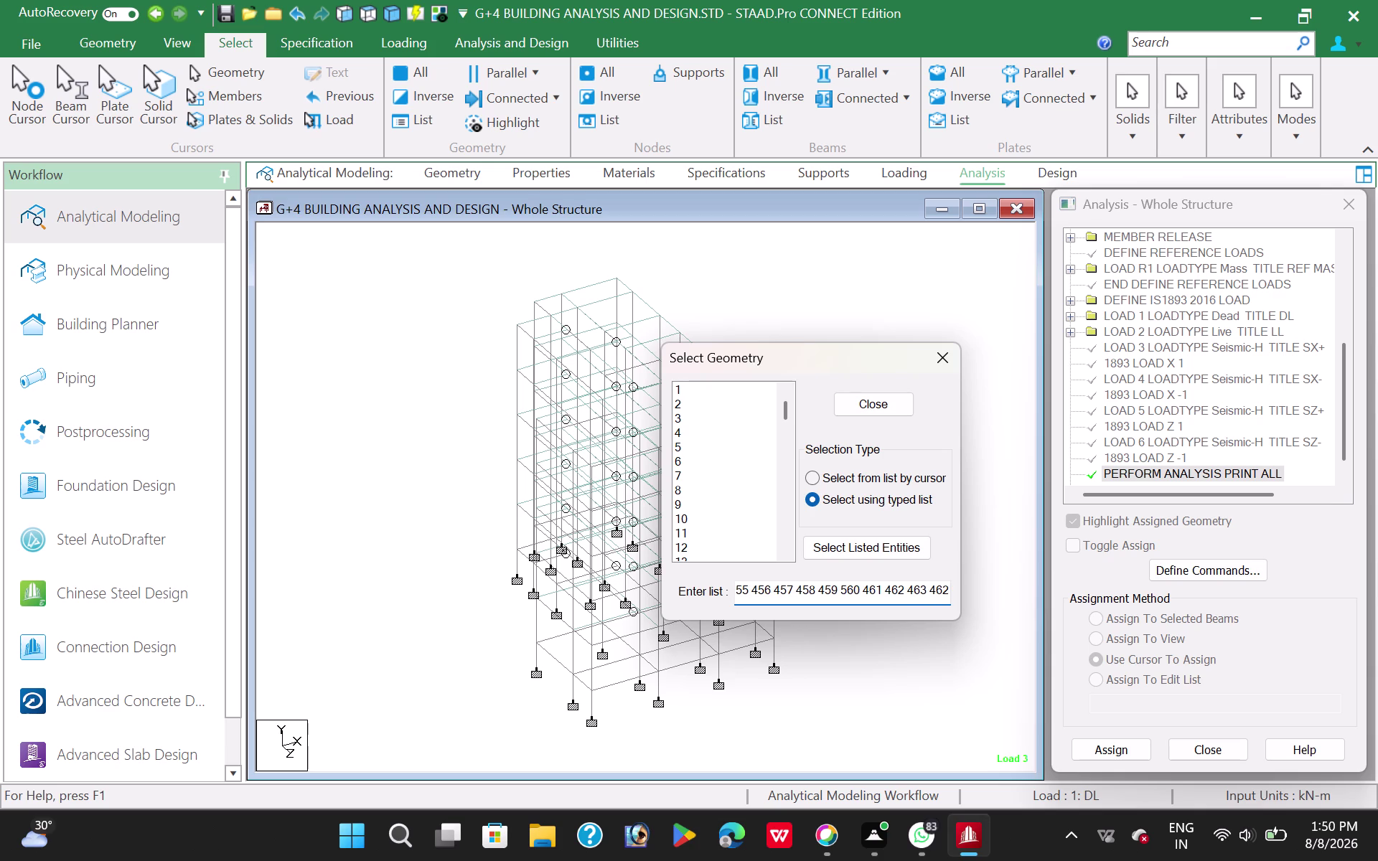
key(BackSpace)
text(4 4)
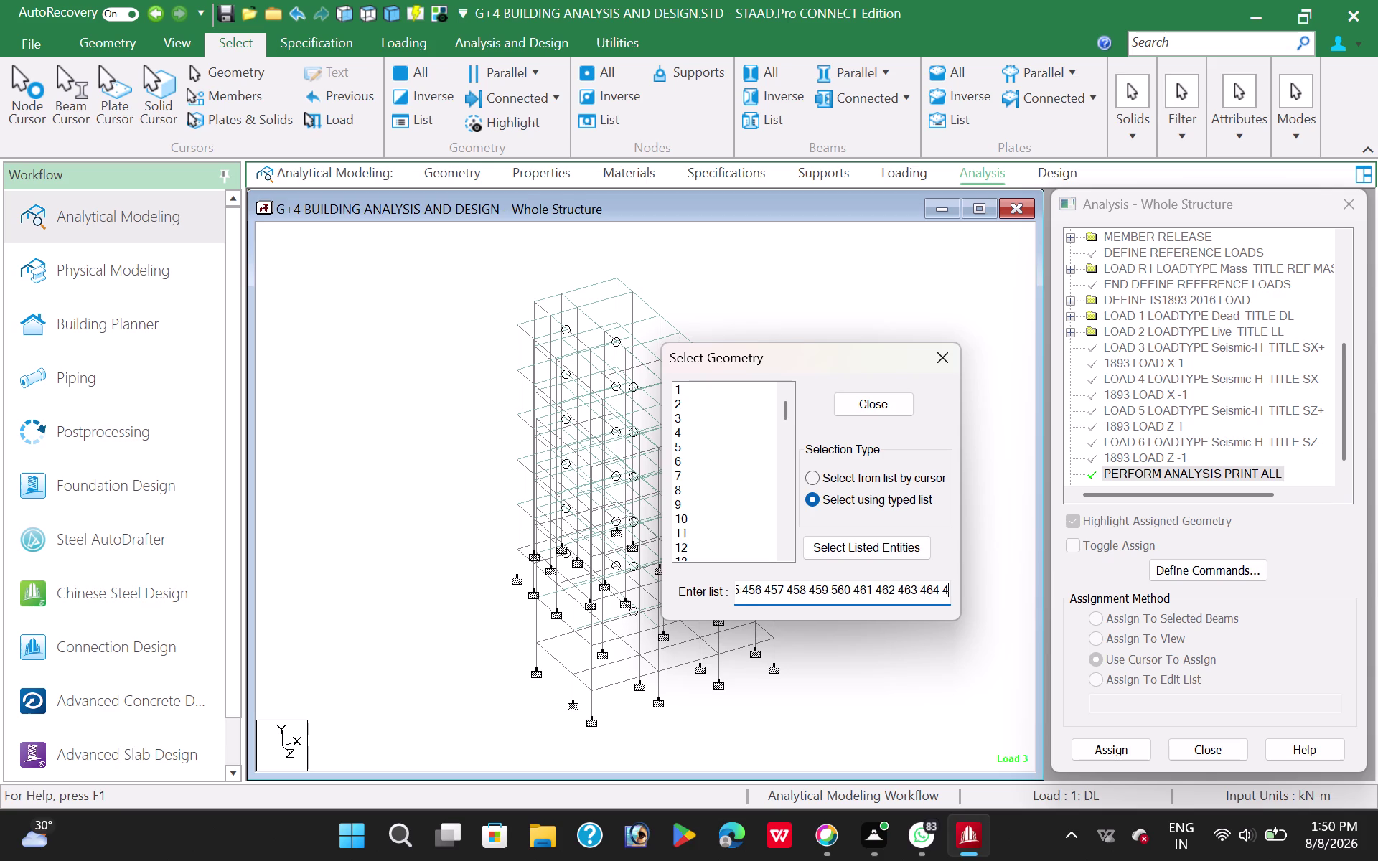
text(65 4)
text(66 467)
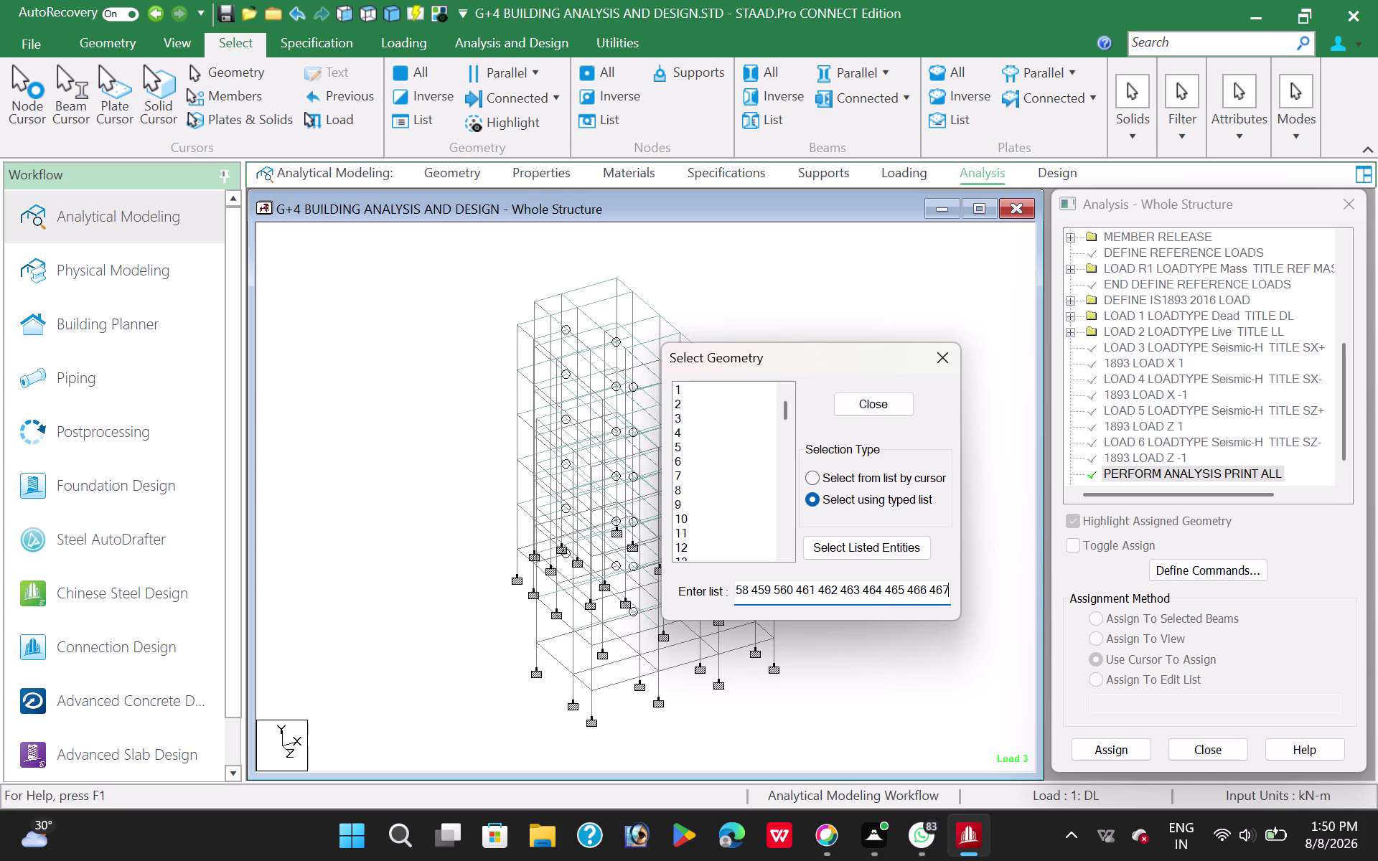
key(space)
text(468)
key(space)
text(469)
key(space)
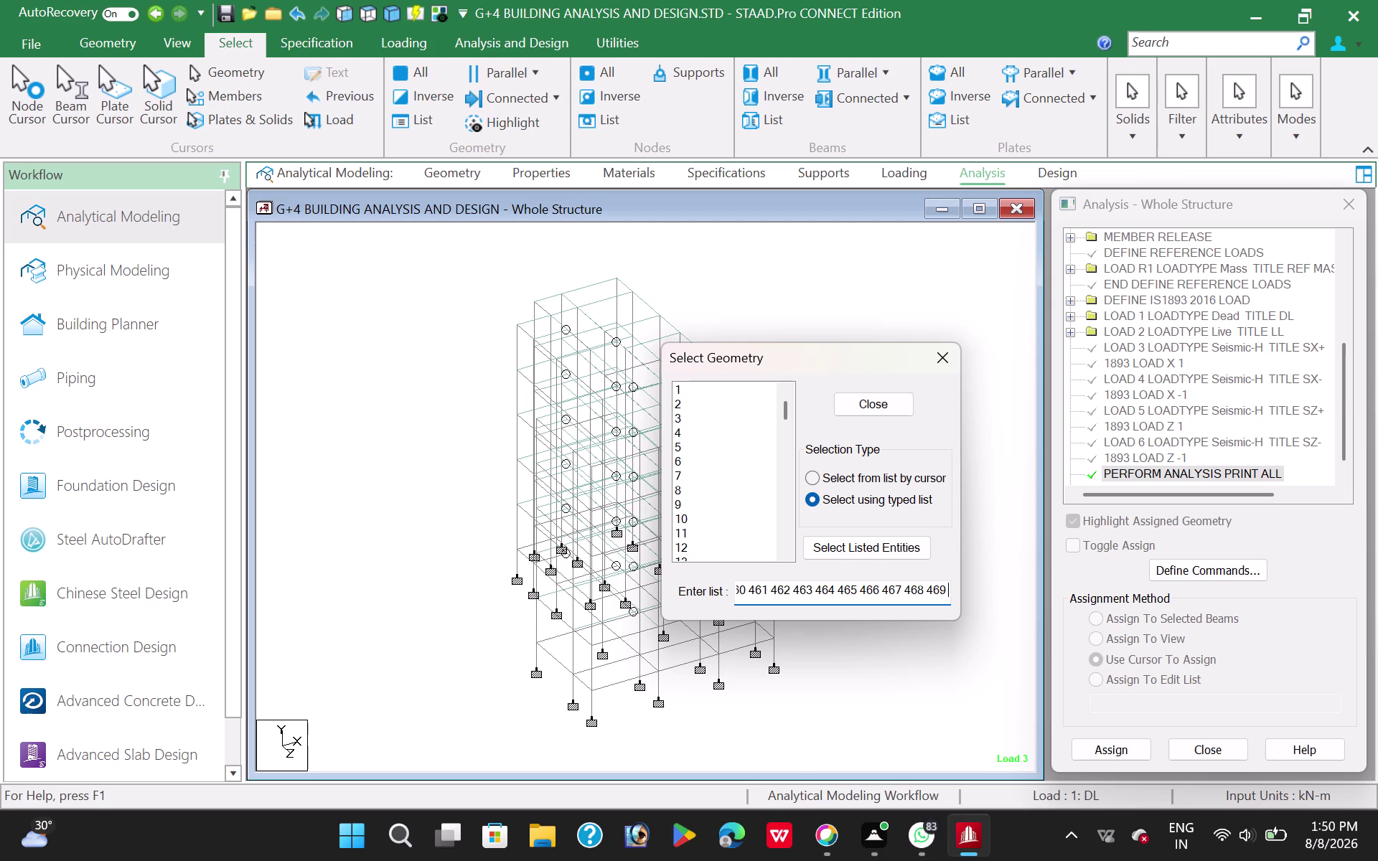
text(470)
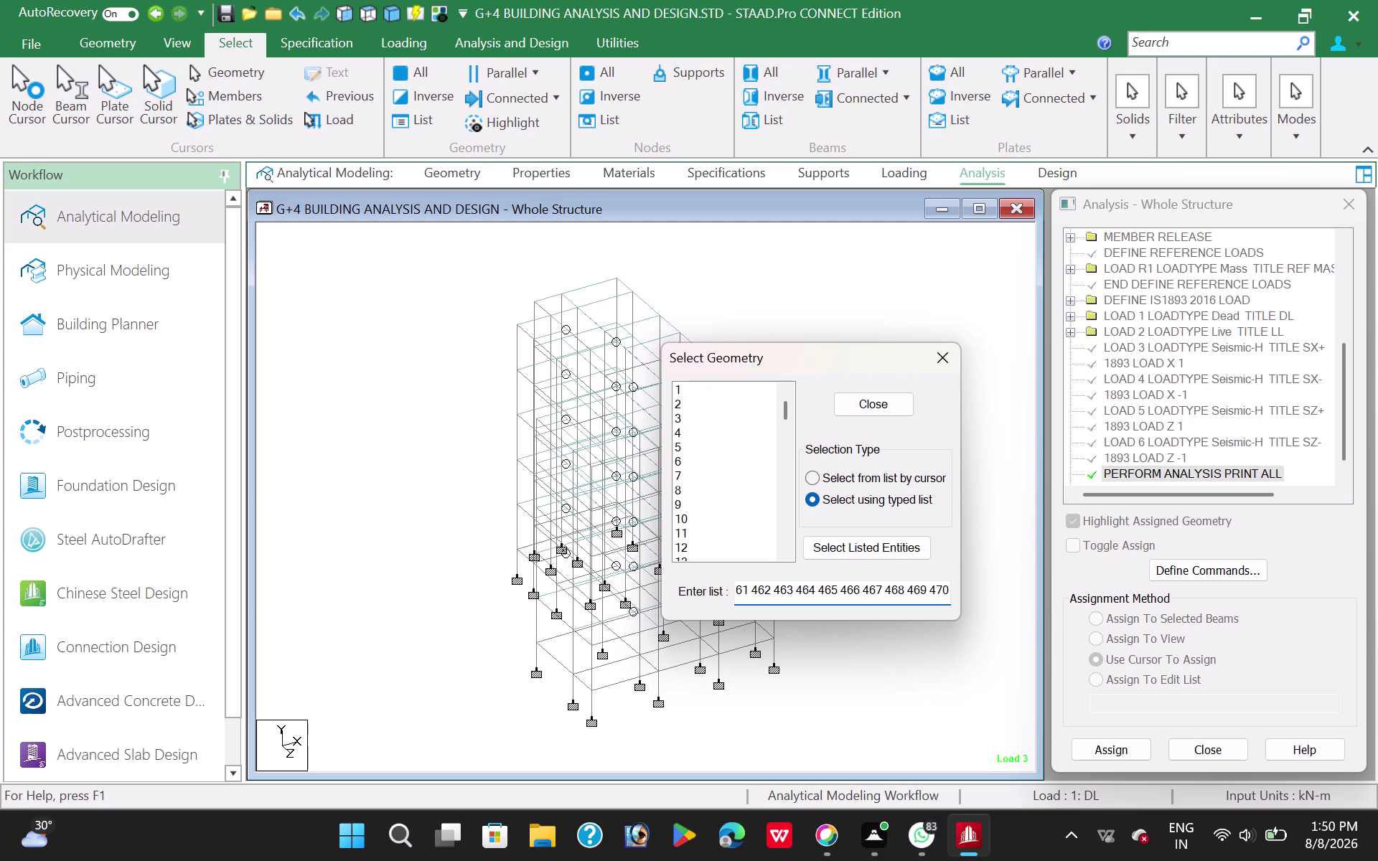
key(space)
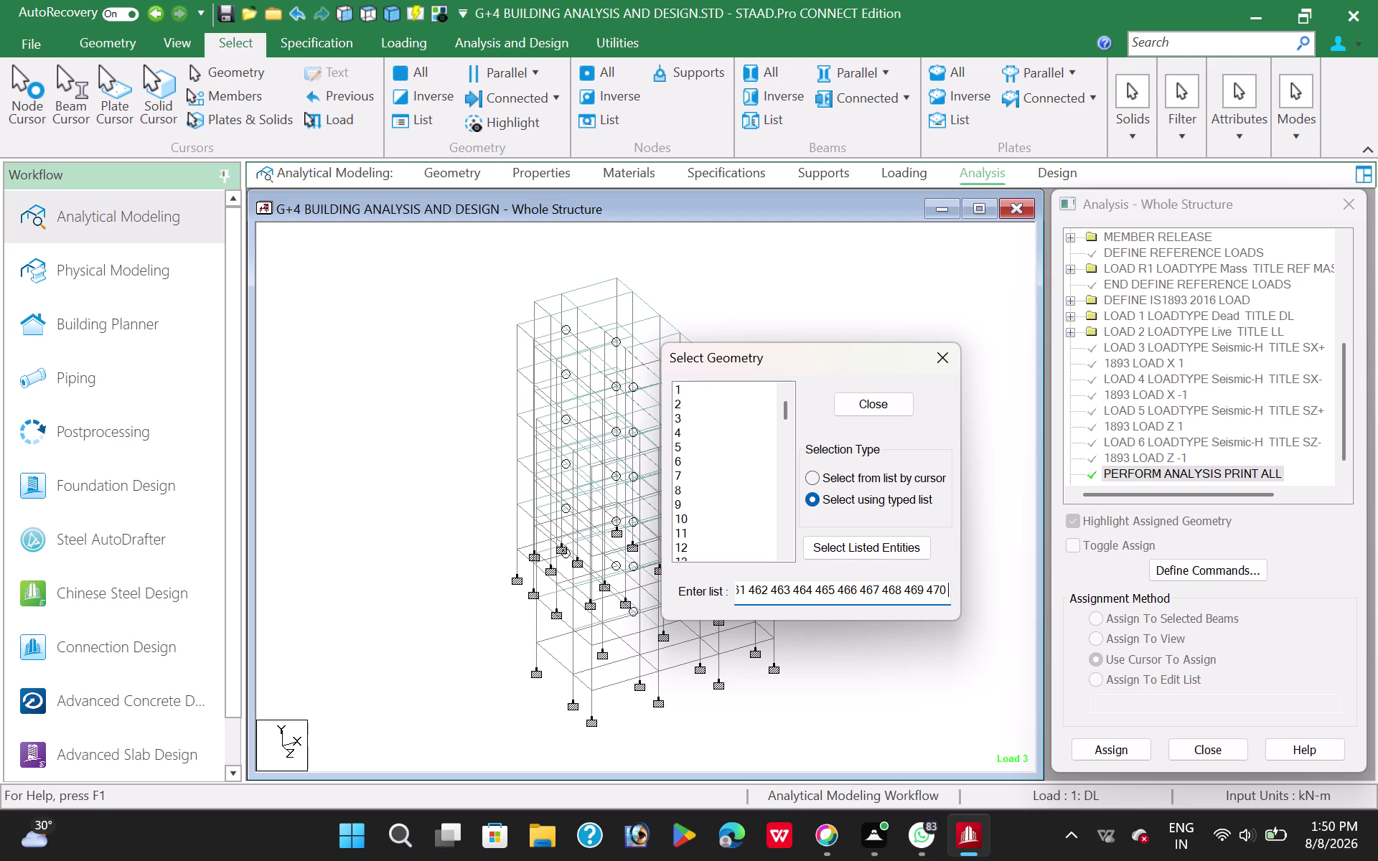
key(4)
key(8)
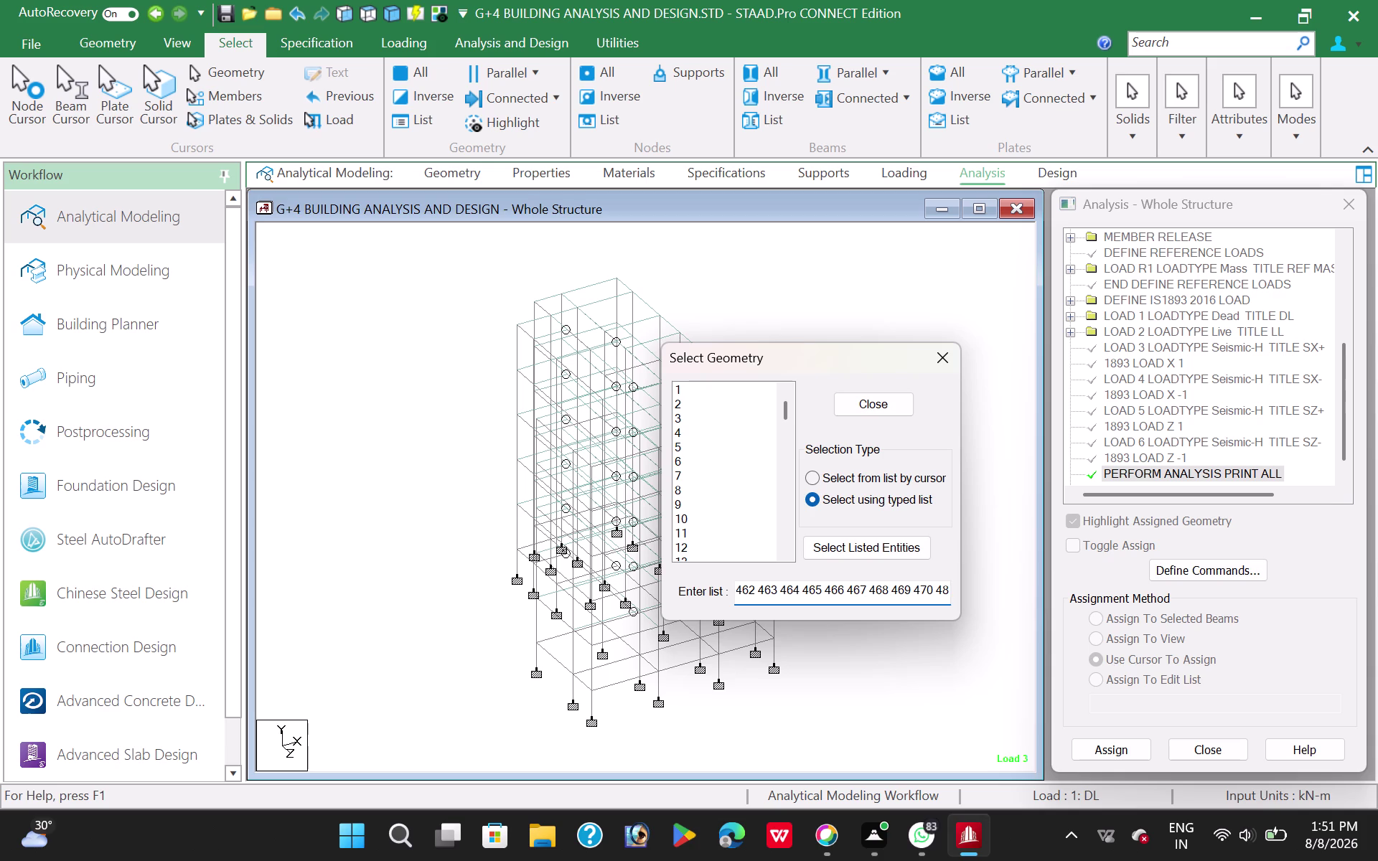
text(7 488)
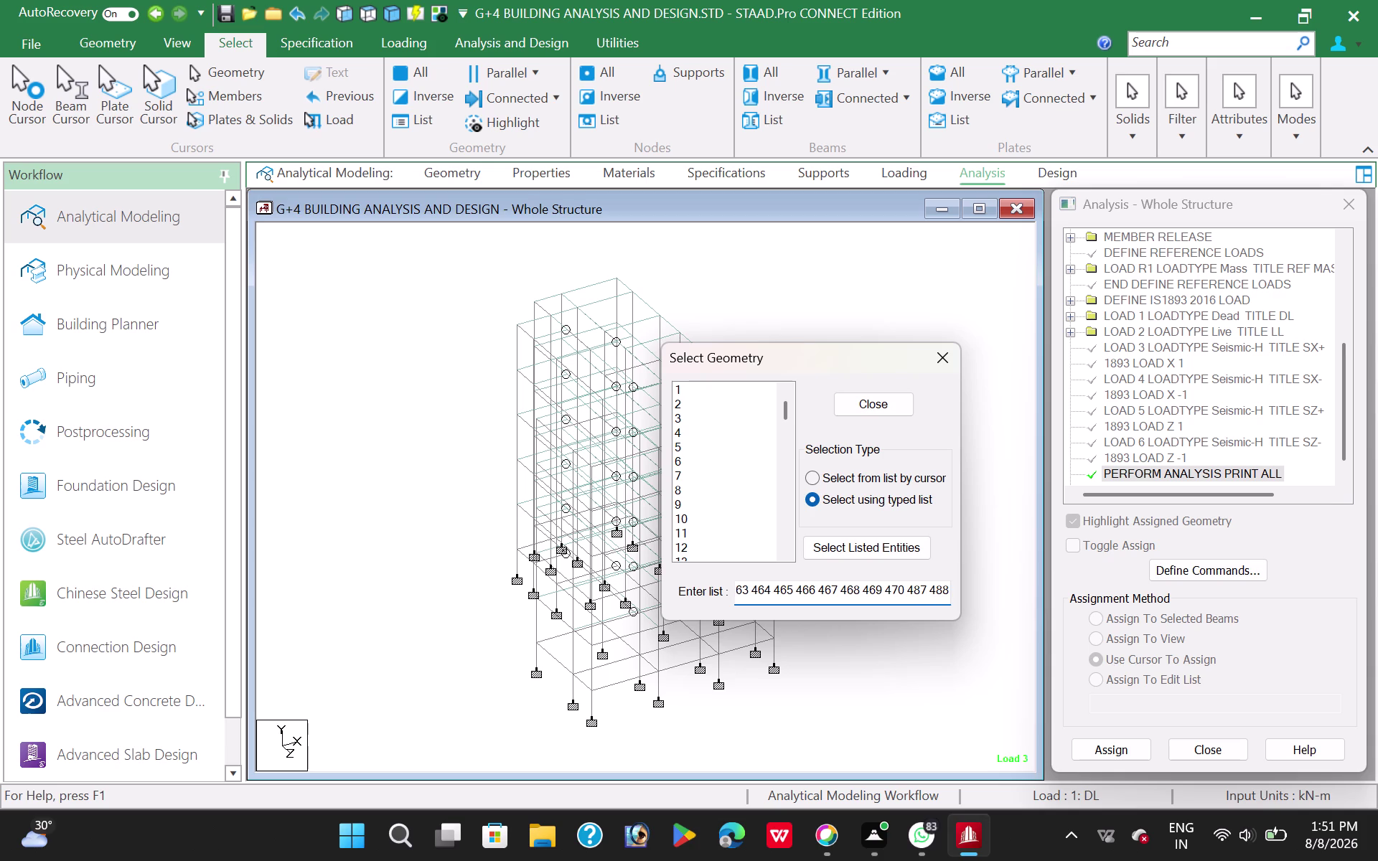
key(space)
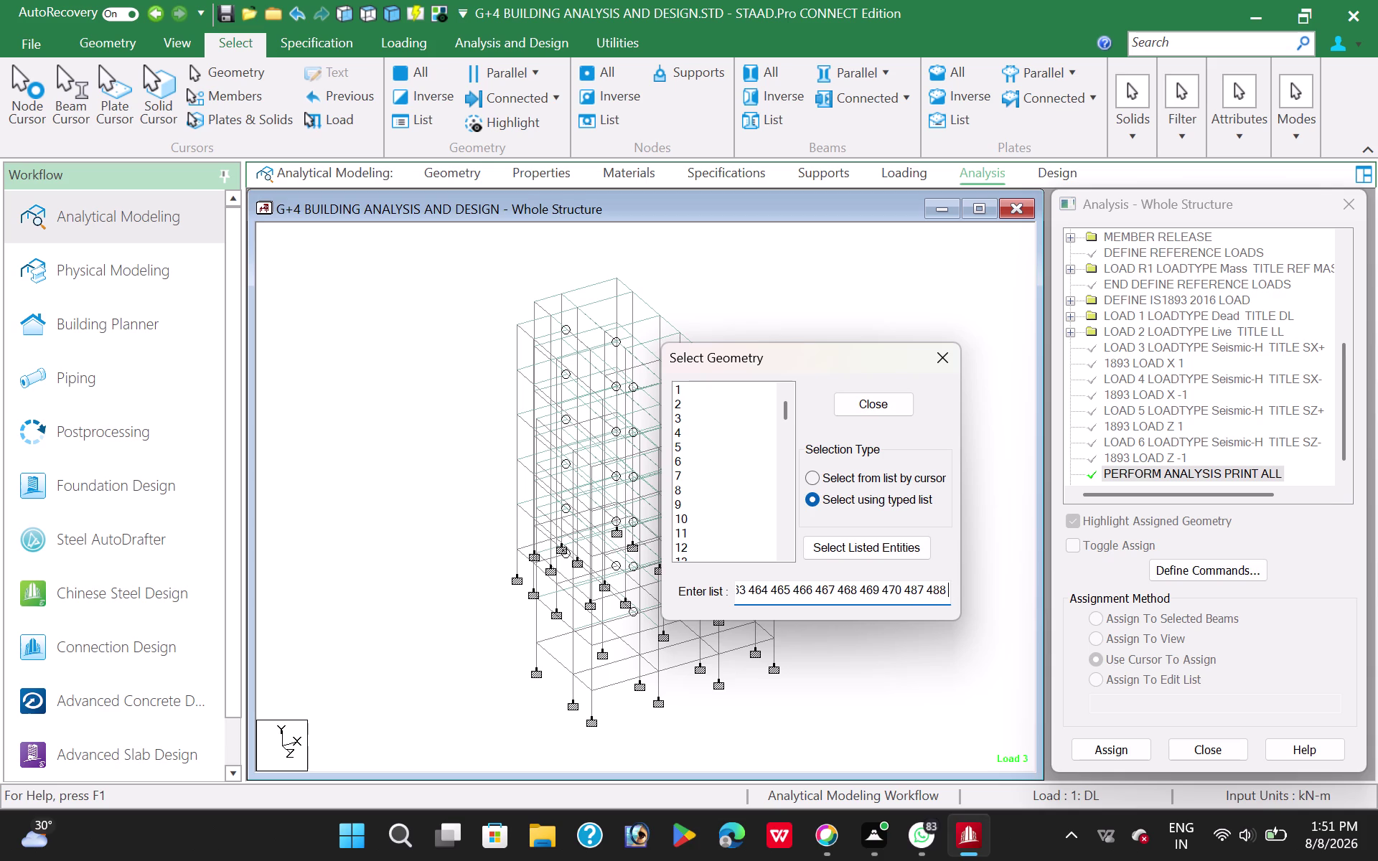
text(50)
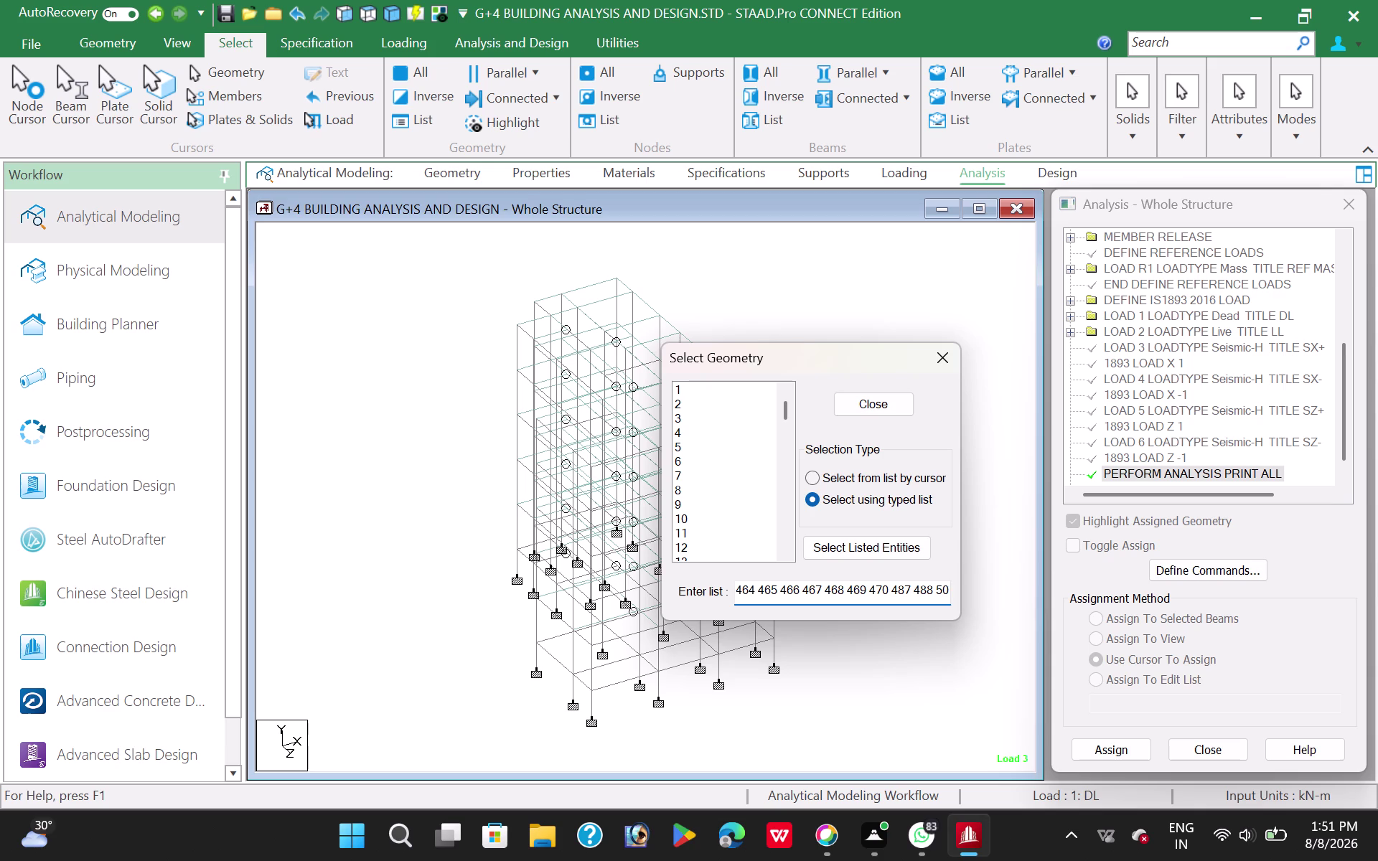
key(5)
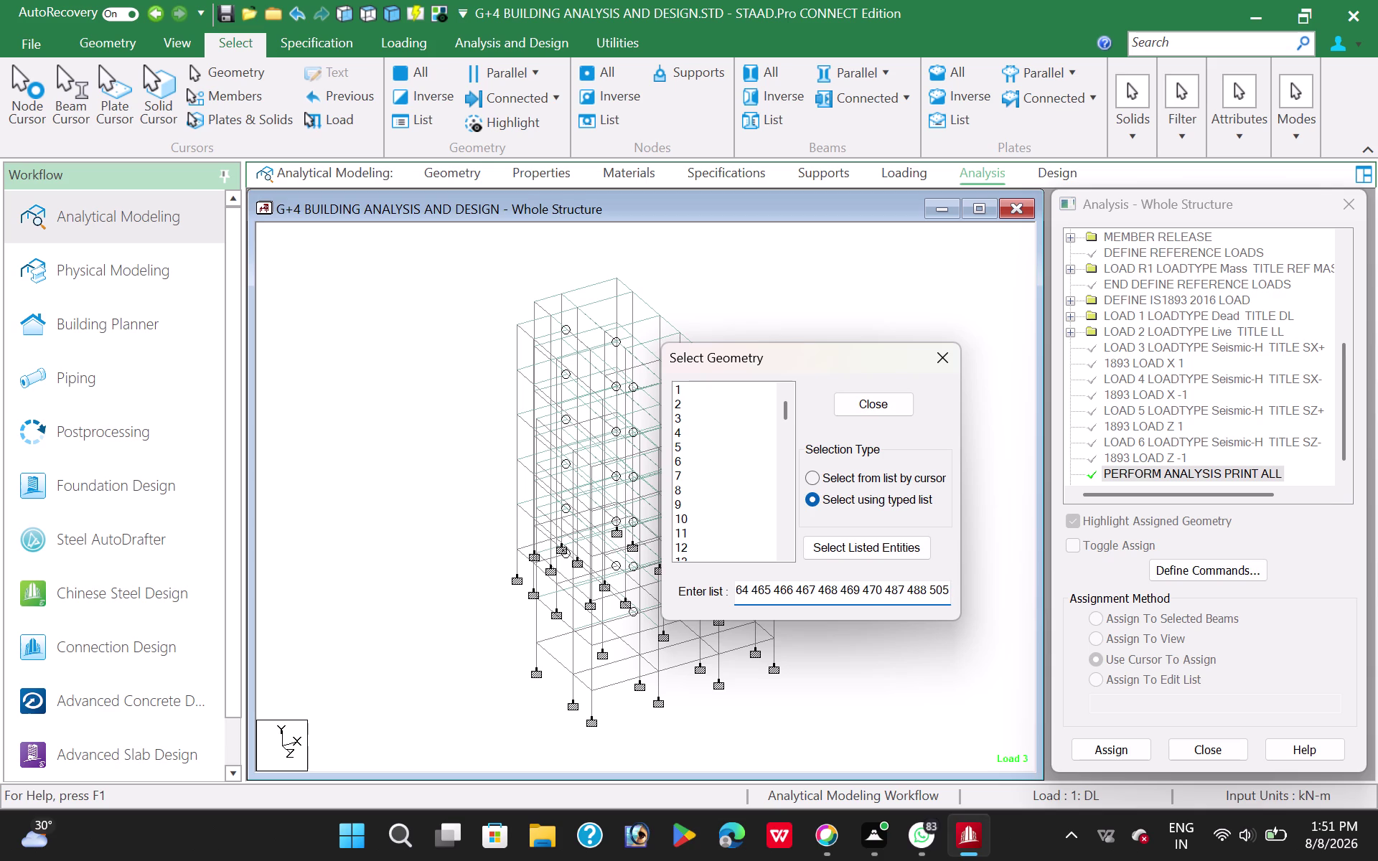
key(space)
text(522)
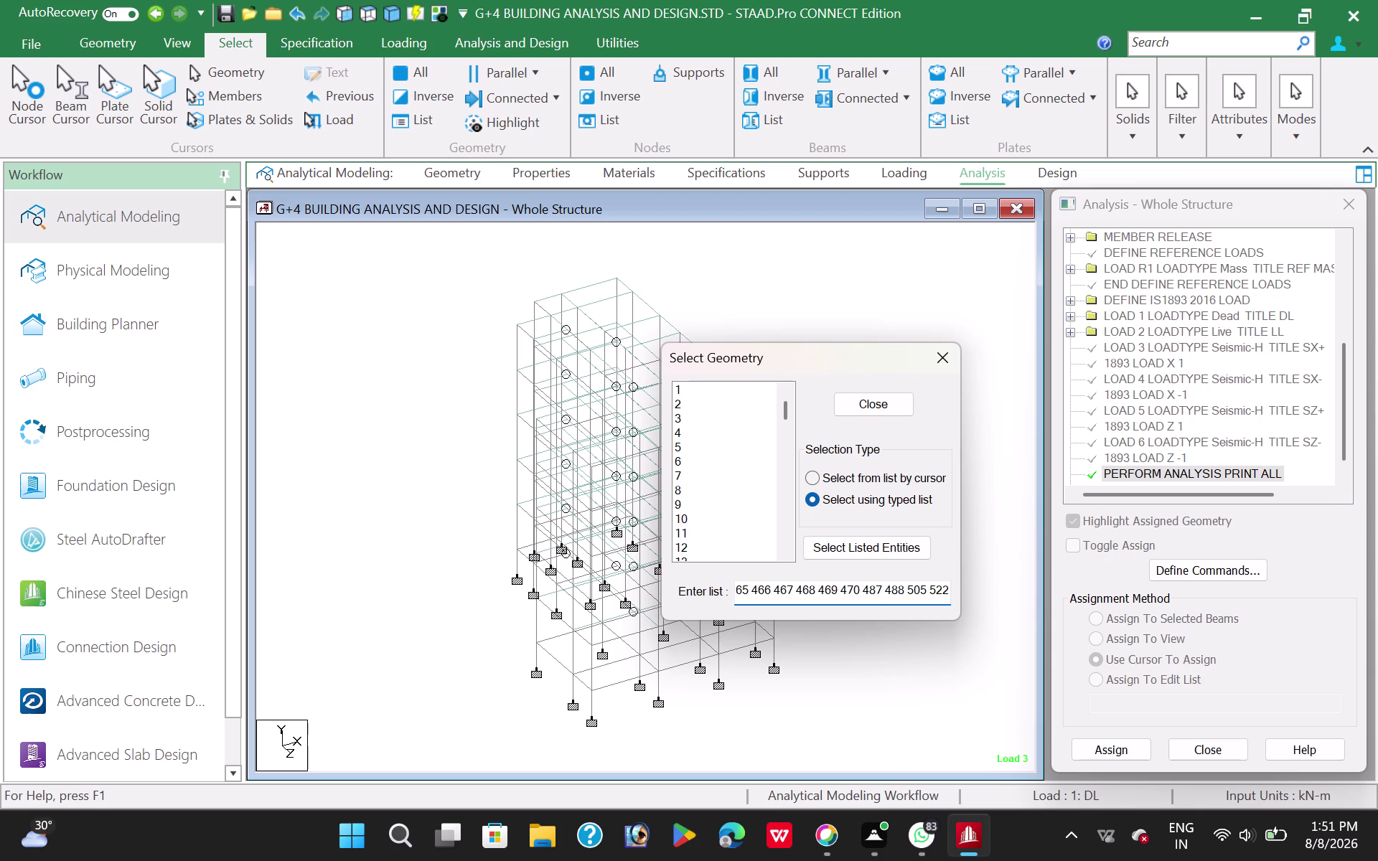
key(space)
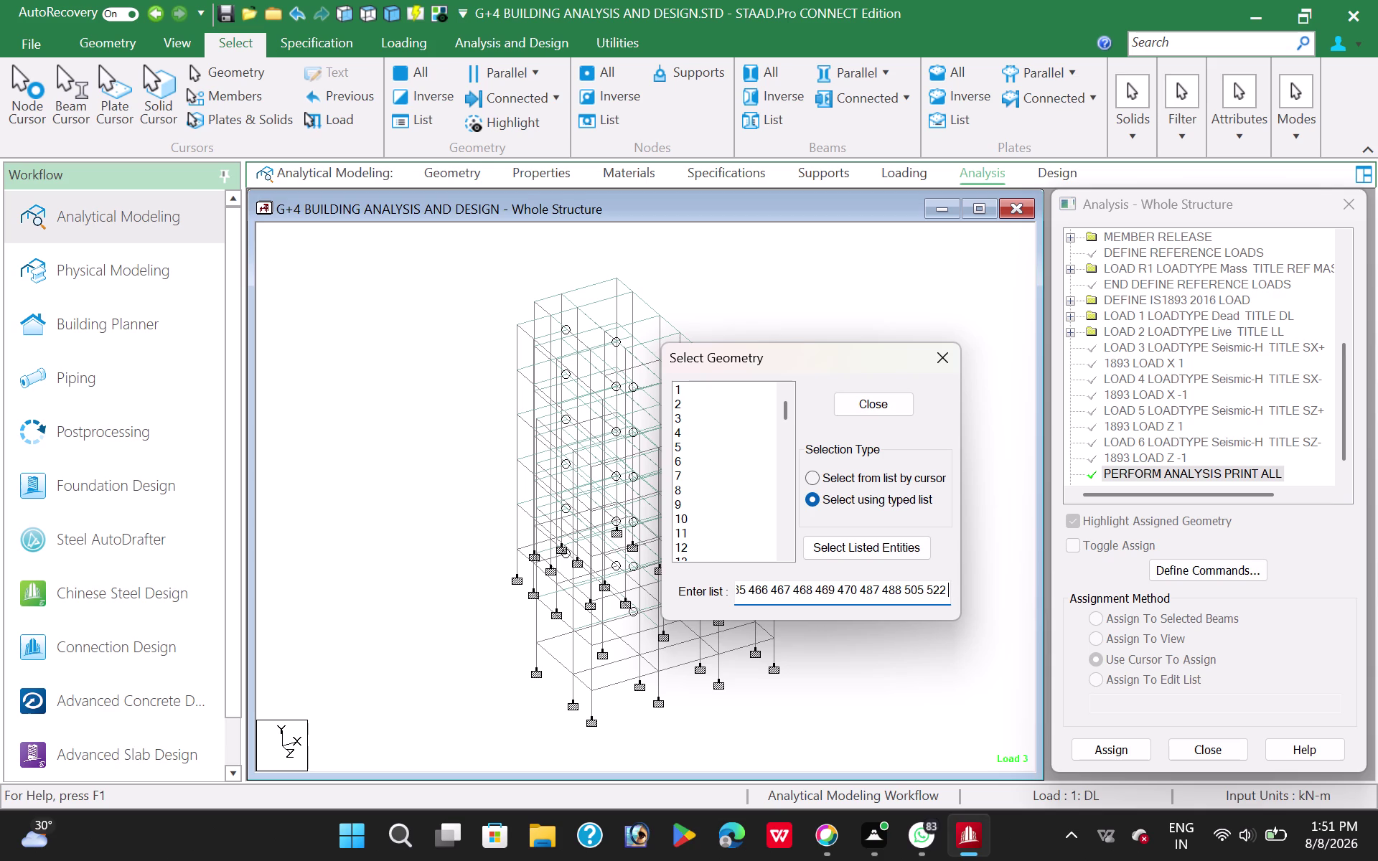
text(523)
key(space)
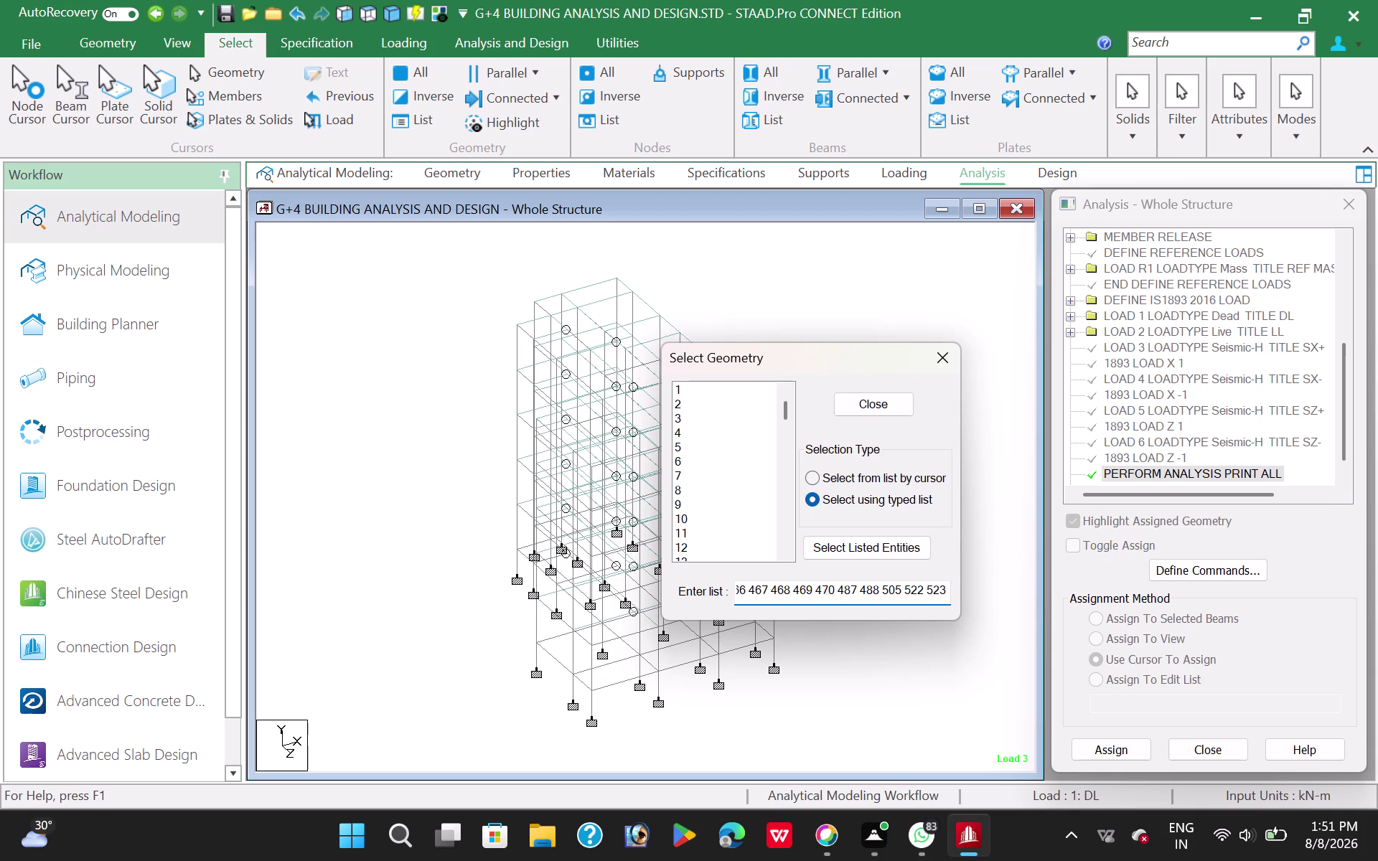
text(5)
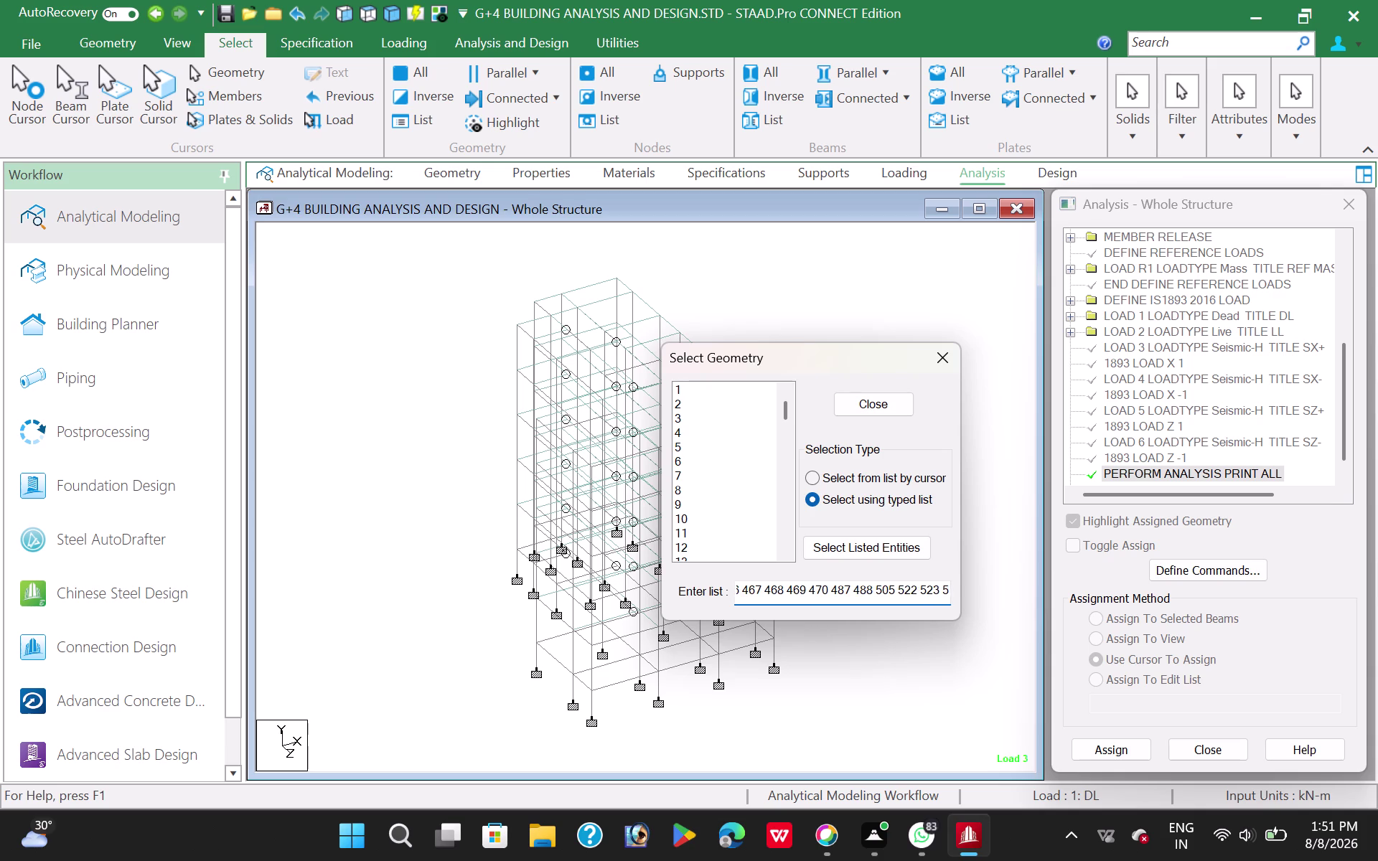
text(24)
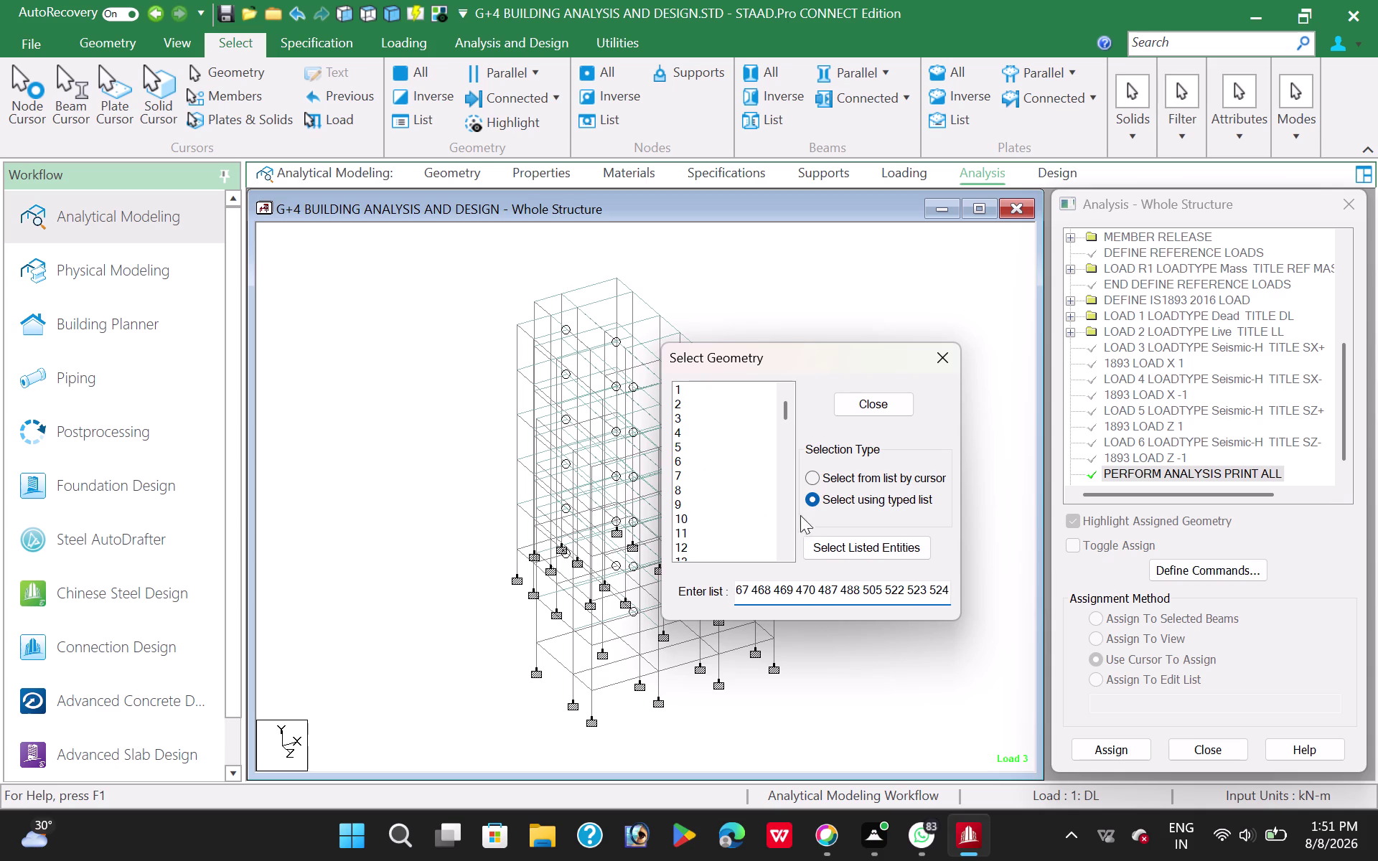
click(845, 551)
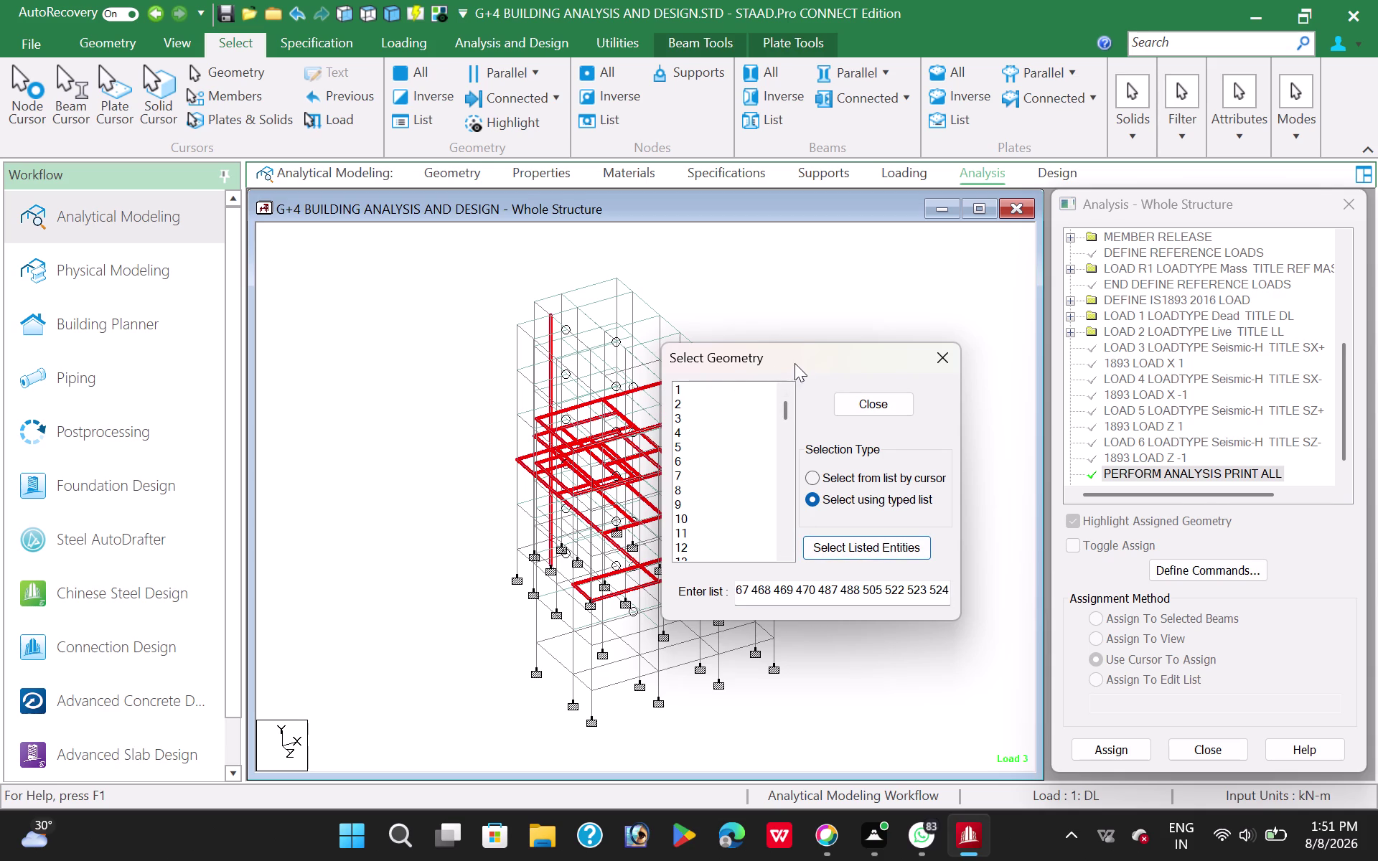
Close Select Geometry and view the still-selected members in front elevation.
drag(797, 355, 1073, 298)
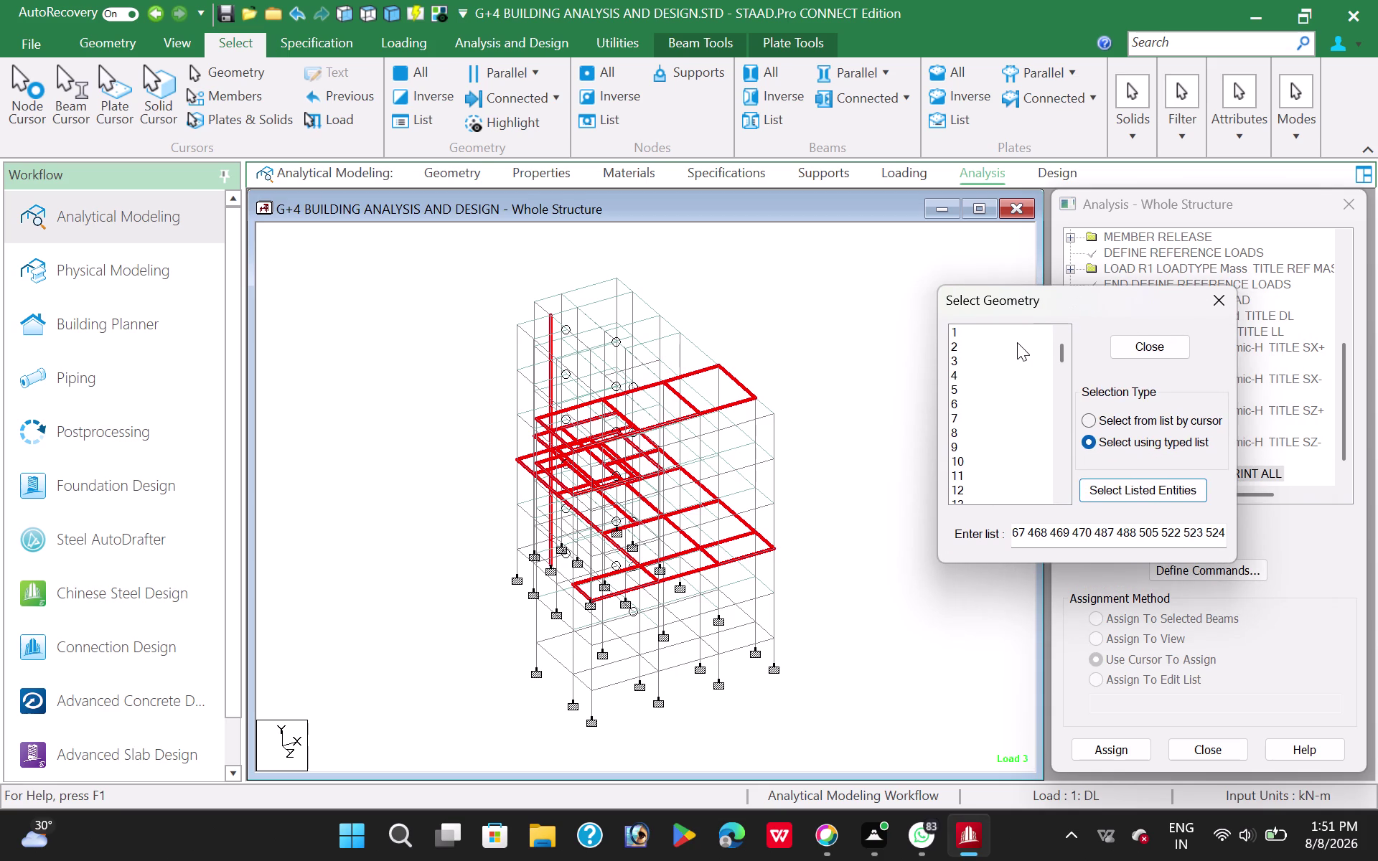
click(346, 19)
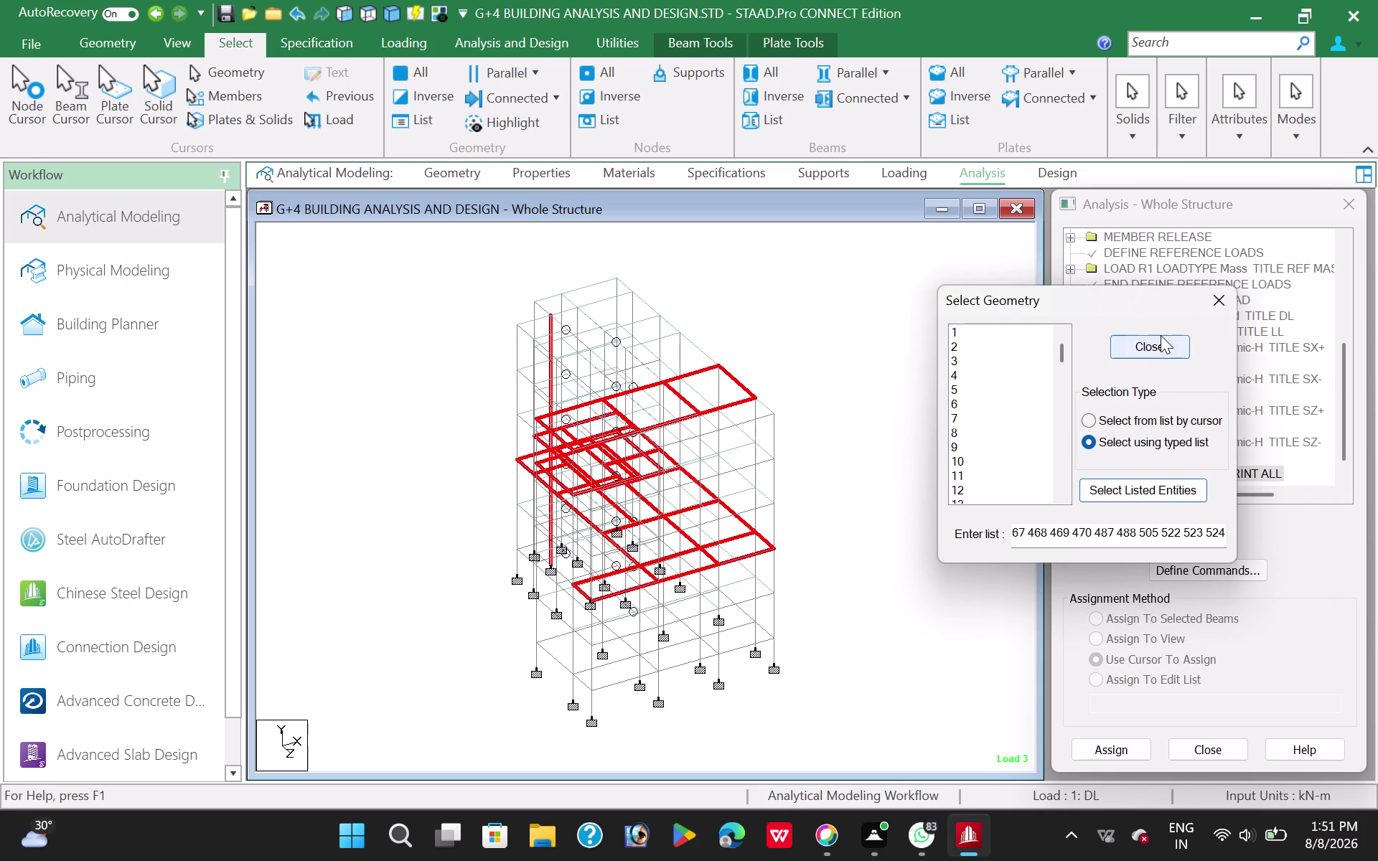
click(1161, 341)
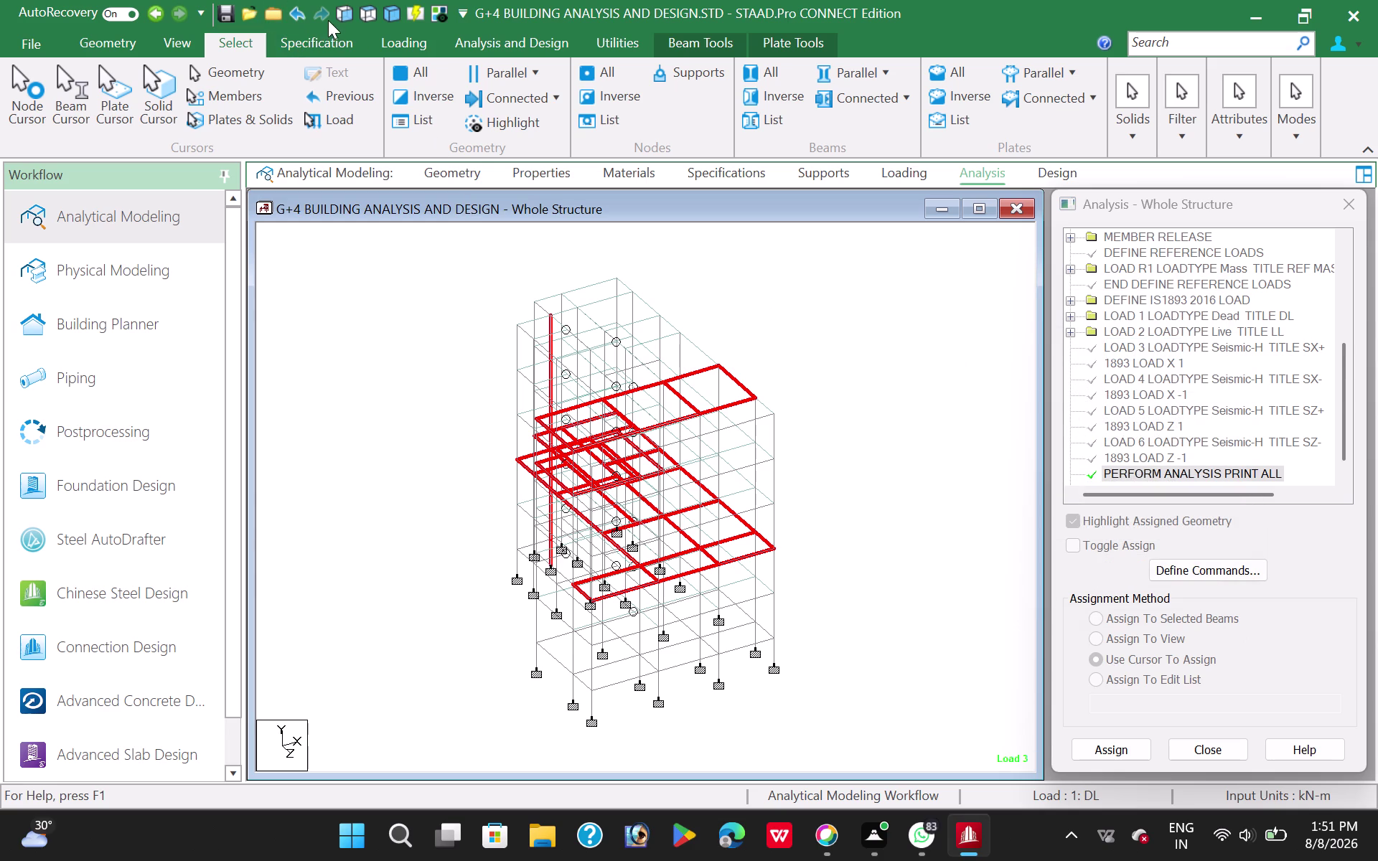
click(344, 12)
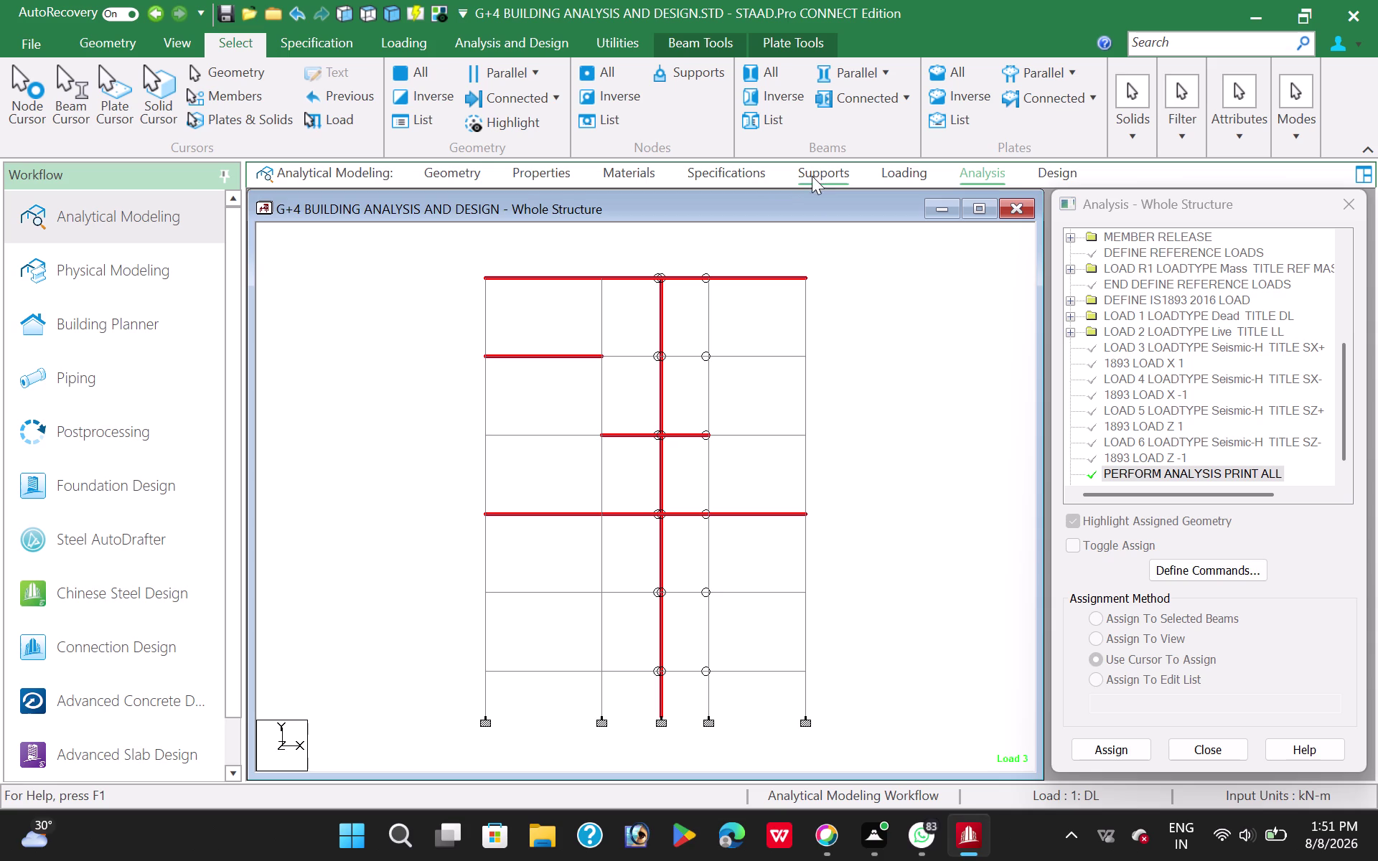
click(171, 36)
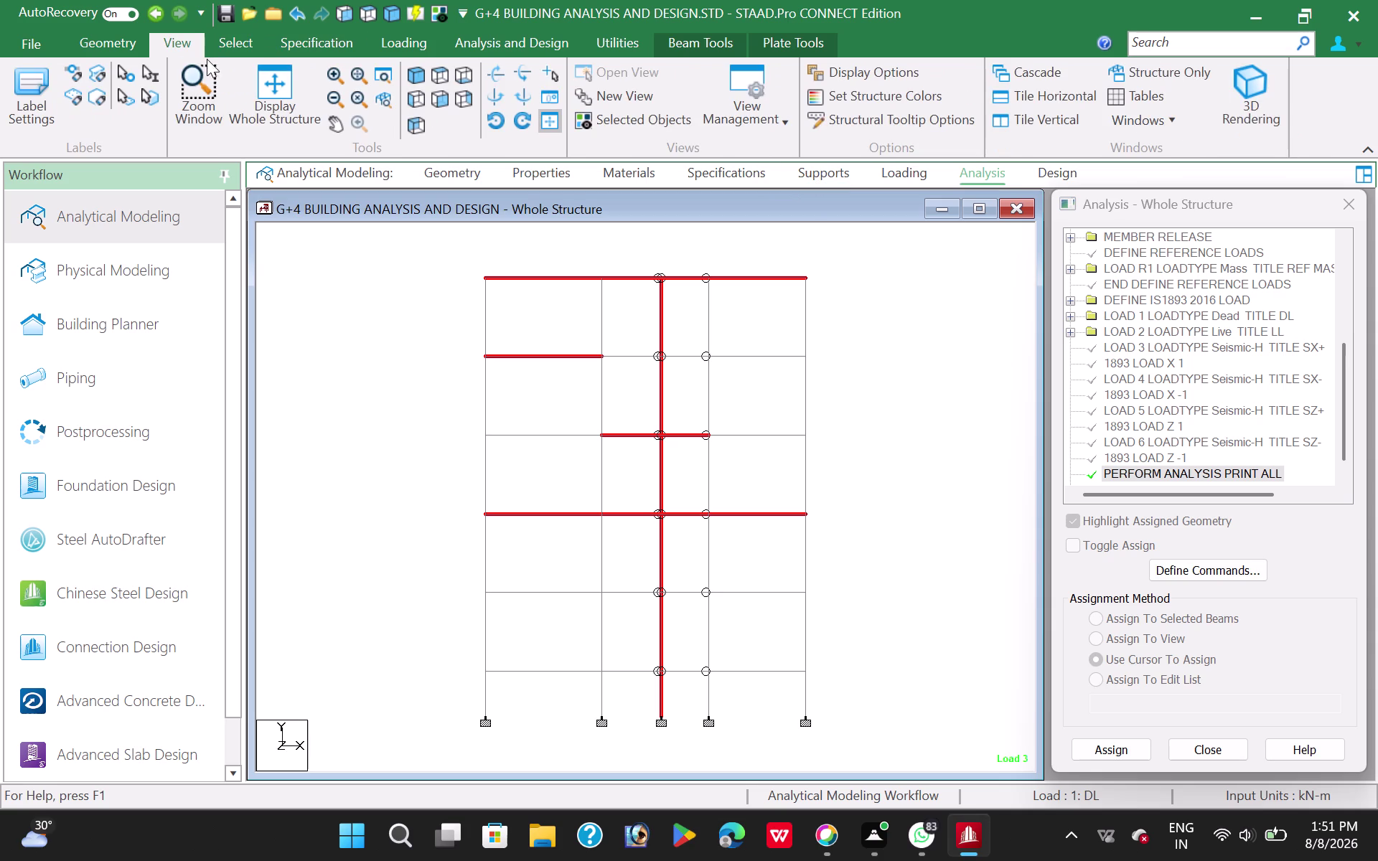
Display only the selected floor plates and column, then clear the selection.
click(640, 119)
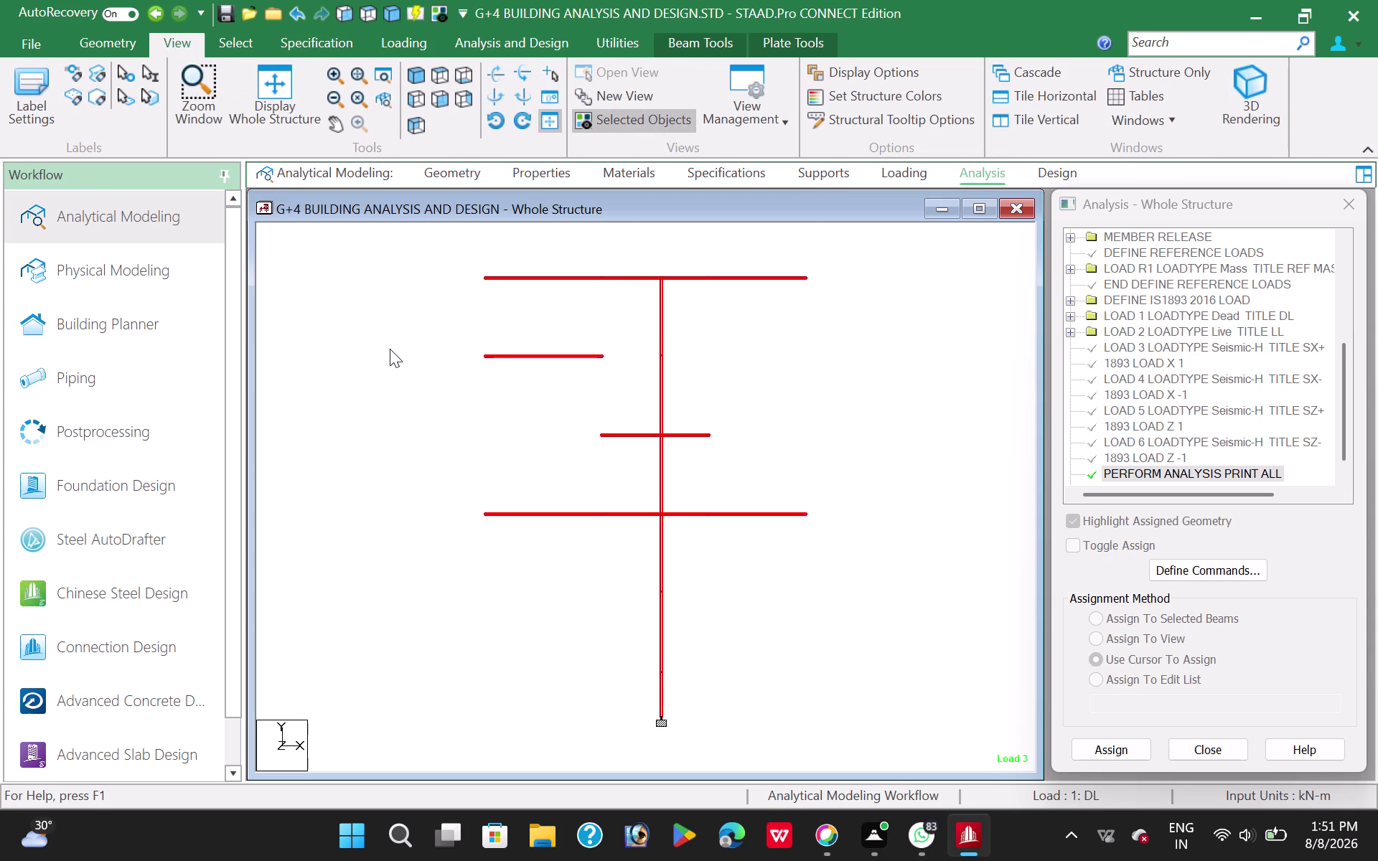
click(379, 343)
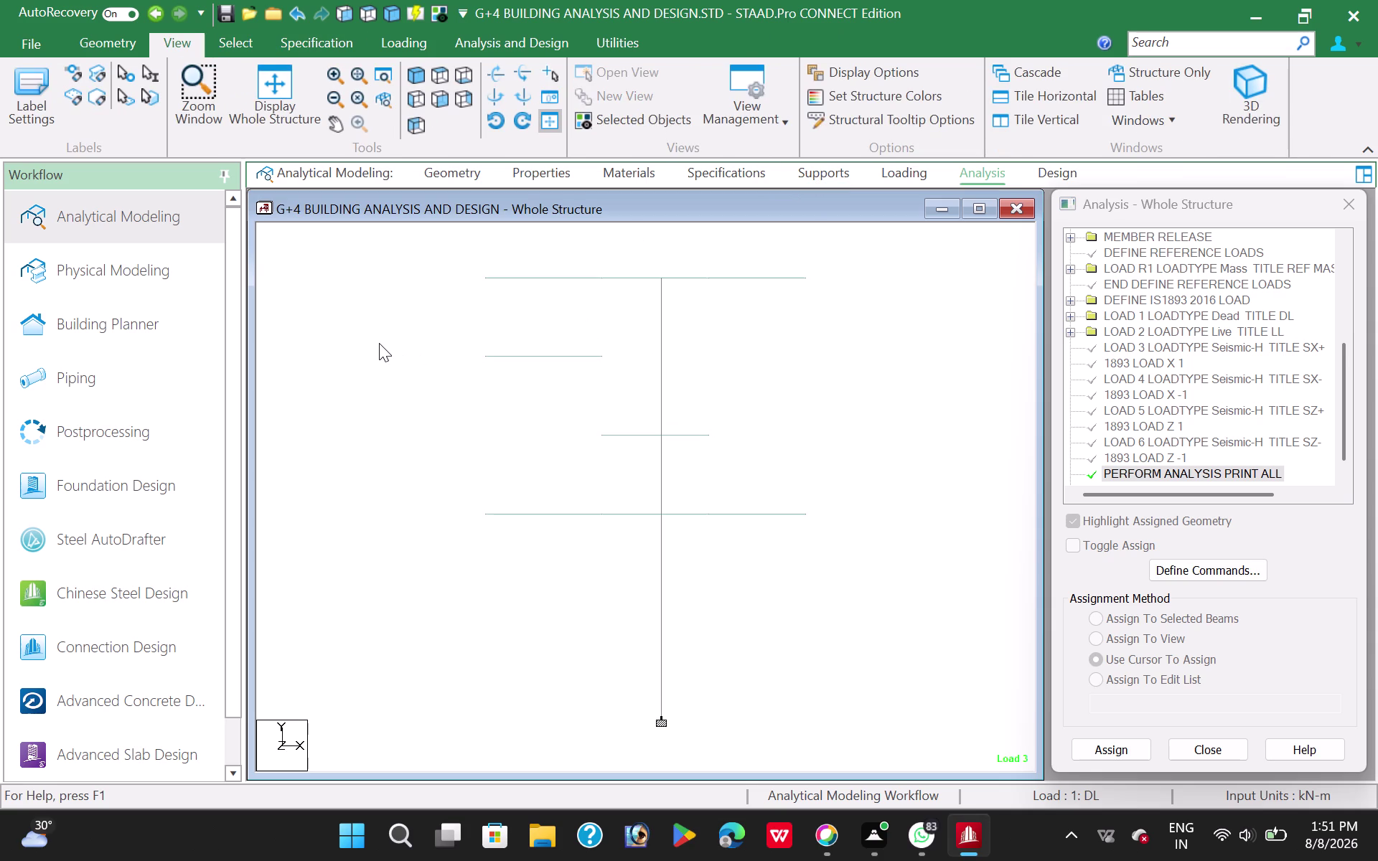
click(421, 80)
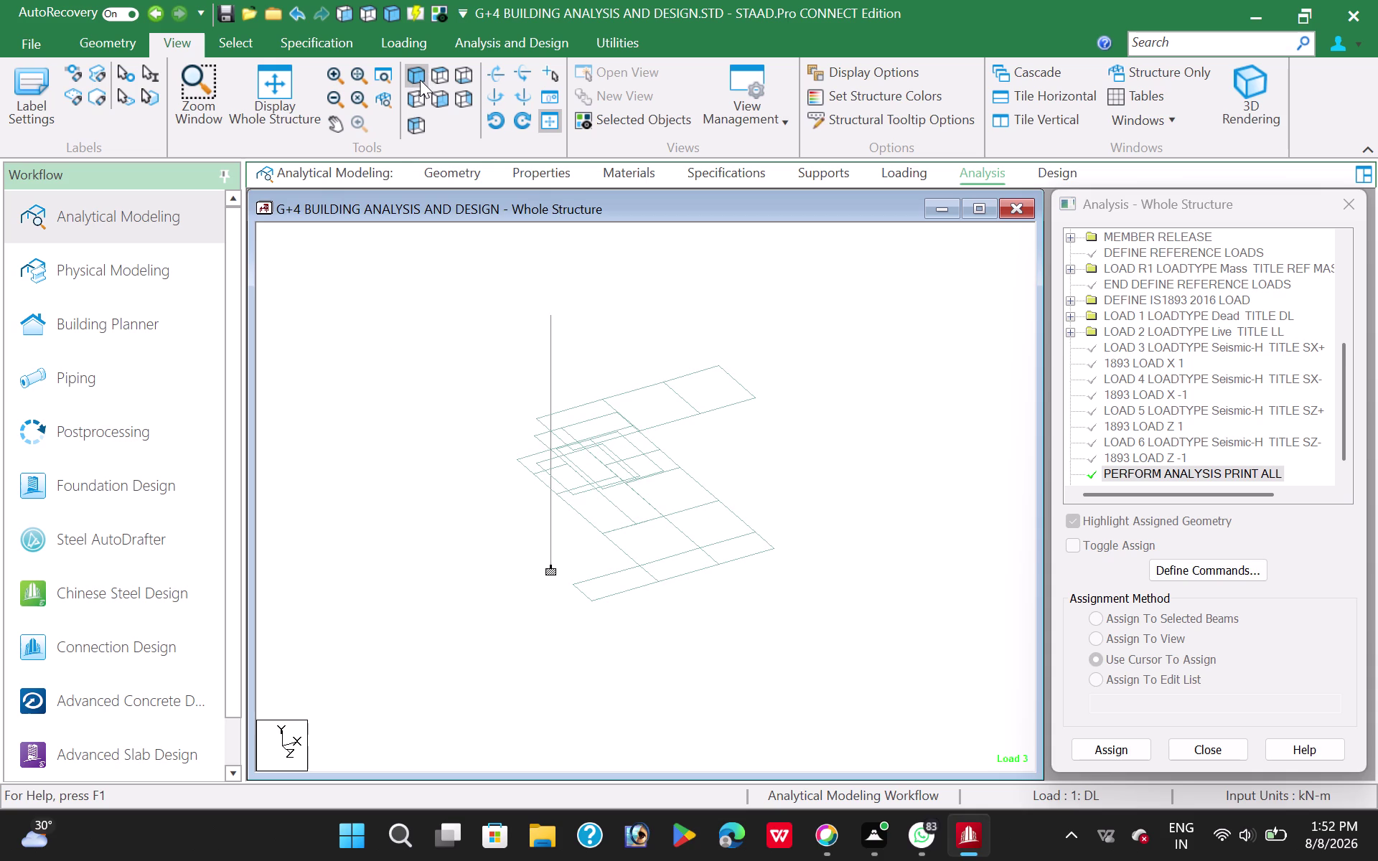
Inspect the isolated members in isometric view, then return to front view.
click(593, 529)
drag(497, 394, 504, 416)
drag(504, 416, 695, 671)
click(664, 606)
drag(602, 520, 693, 638)
drag(717, 540, 758, 641)
drag(634, 365, 802, 678)
click(435, 96)
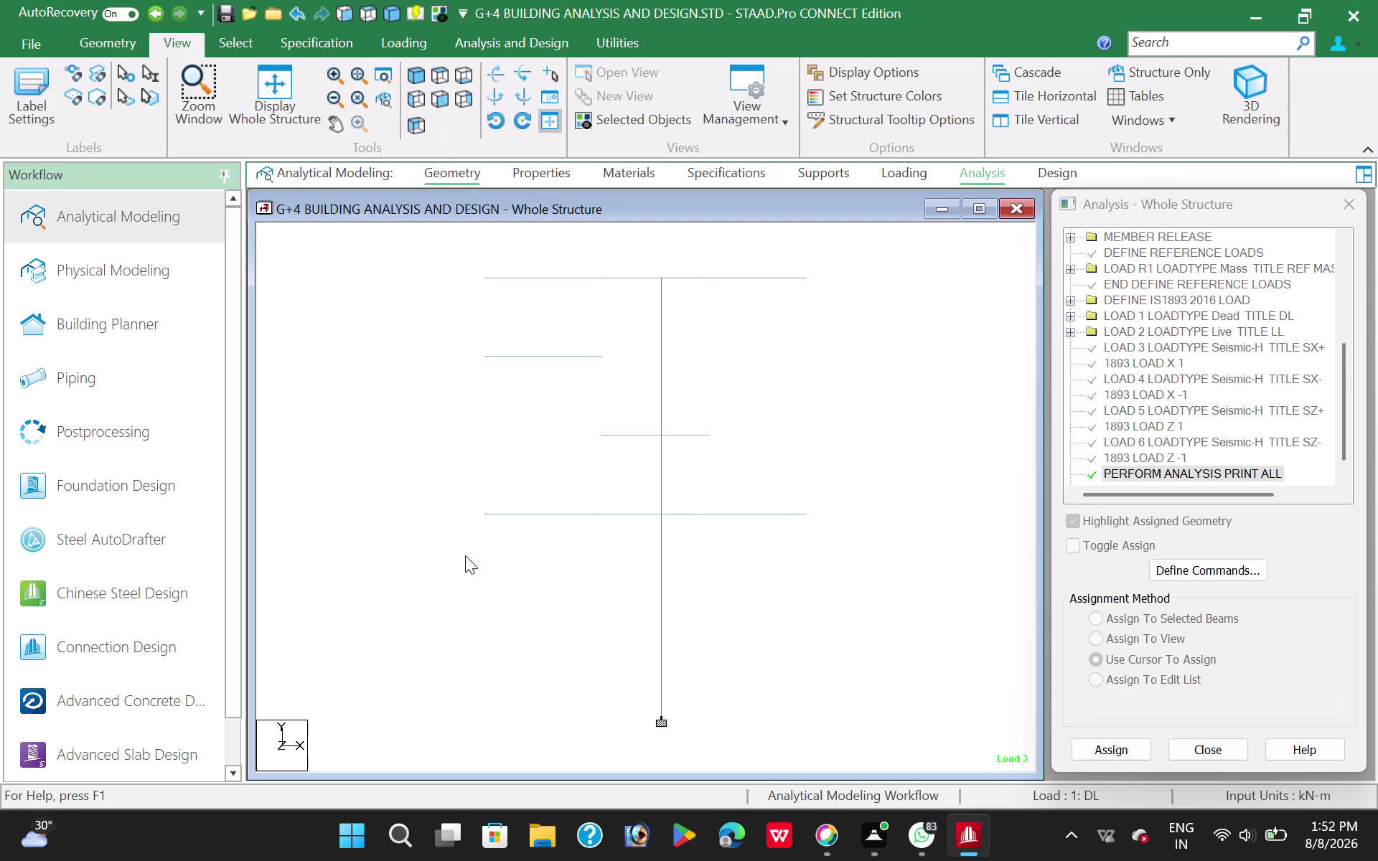
Window-select the isolated members and pick a lower column segment.
drag(470, 500, 873, 542)
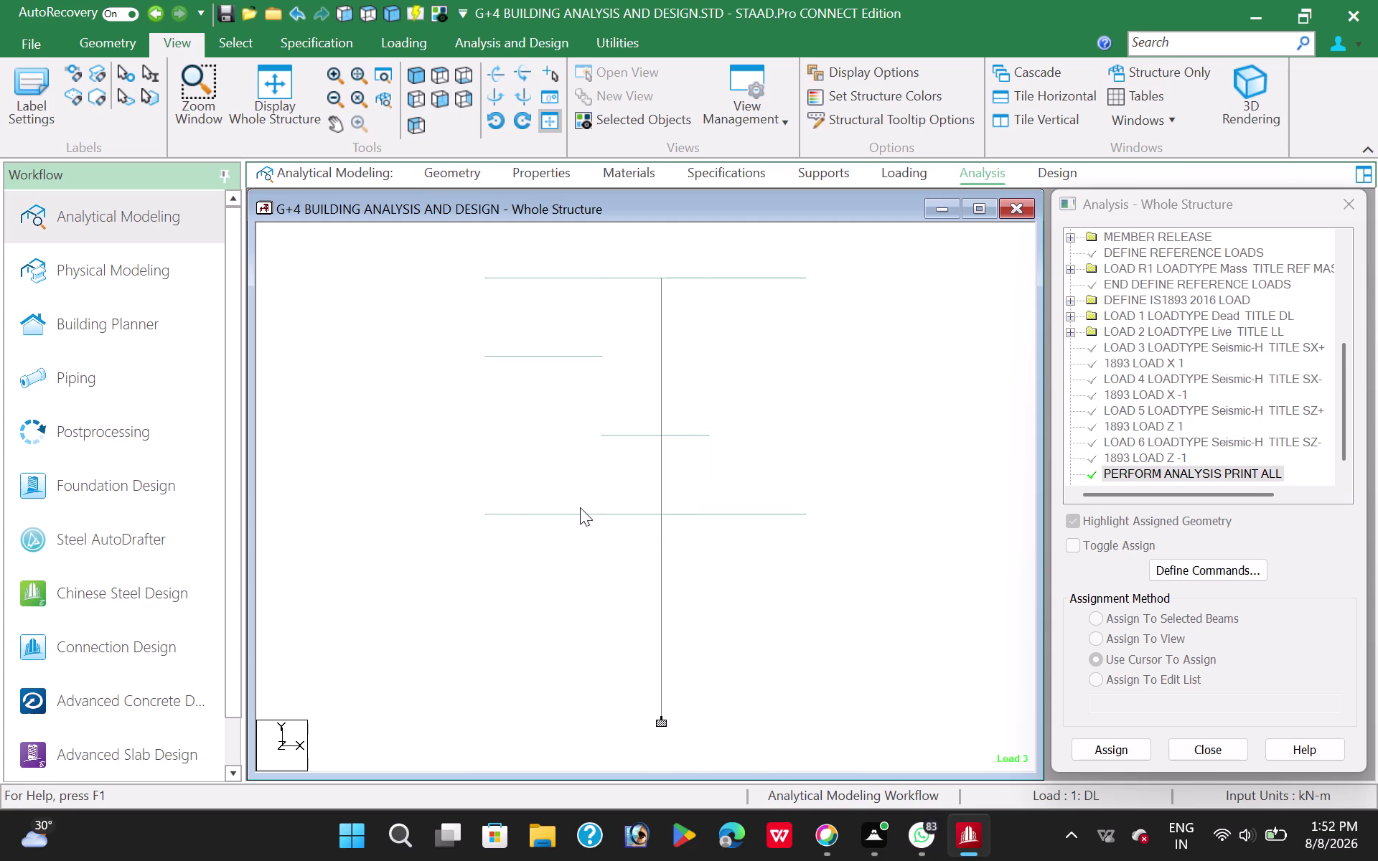
click(578, 514)
drag(465, 505, 854, 528)
drag(854, 528, 883, 530)
click(779, 516)
drag(430, 258, 815, 723)
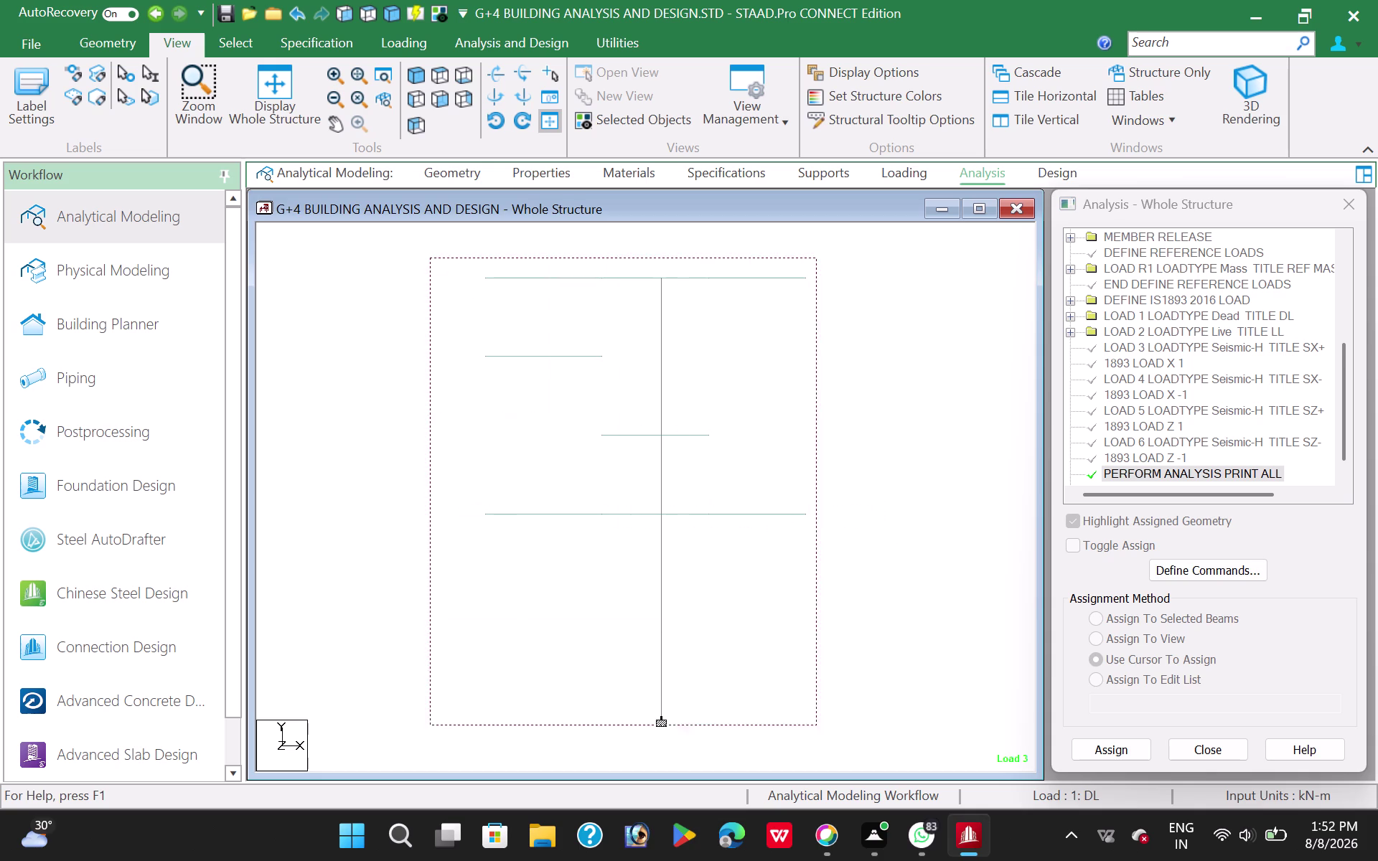
drag(815, 723, 822, 742)
click(664, 558)
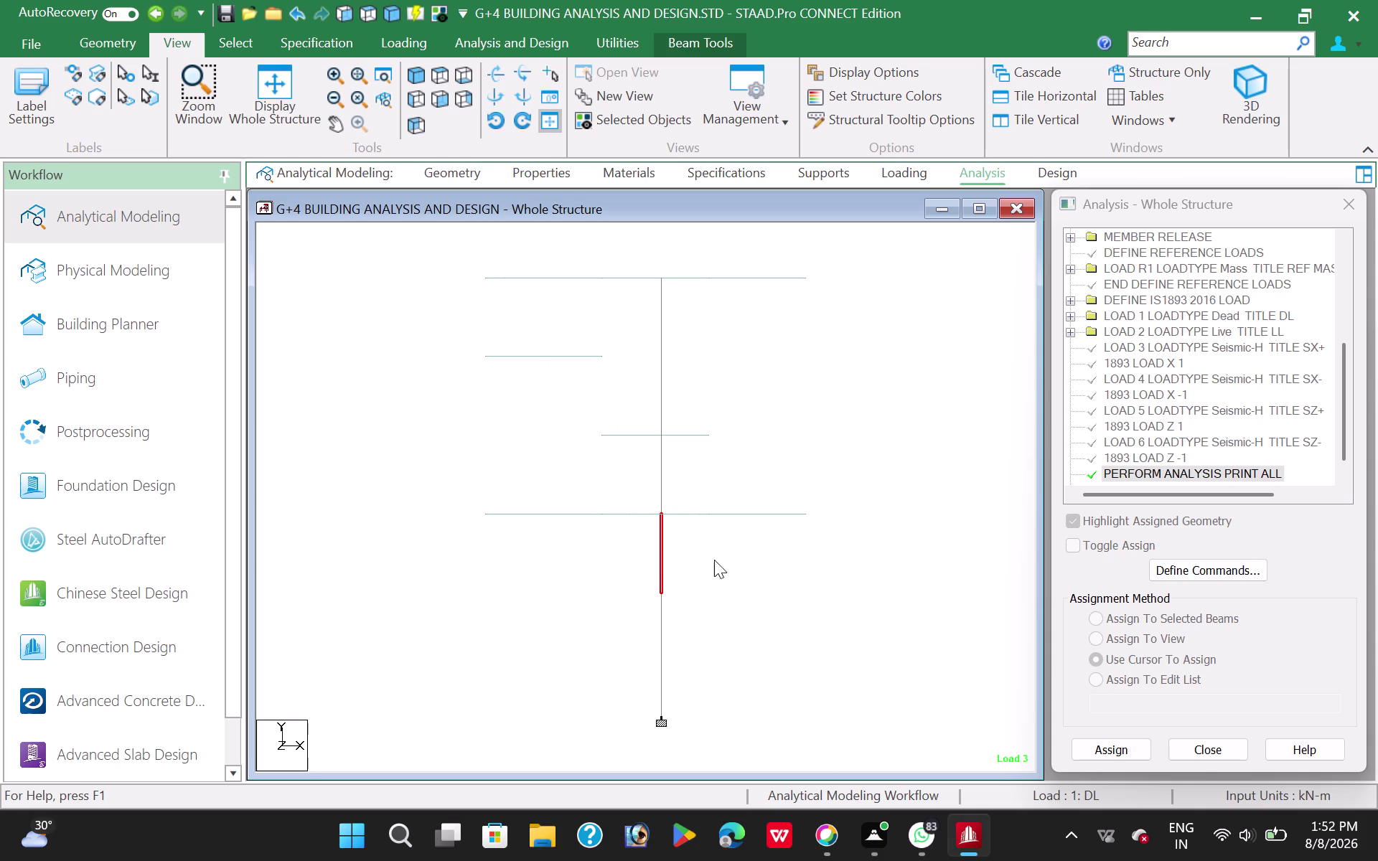
click(777, 569)
Switch to the Plates cursor, window-select the four floor plates, and open section properties.
right_click(372, 381)
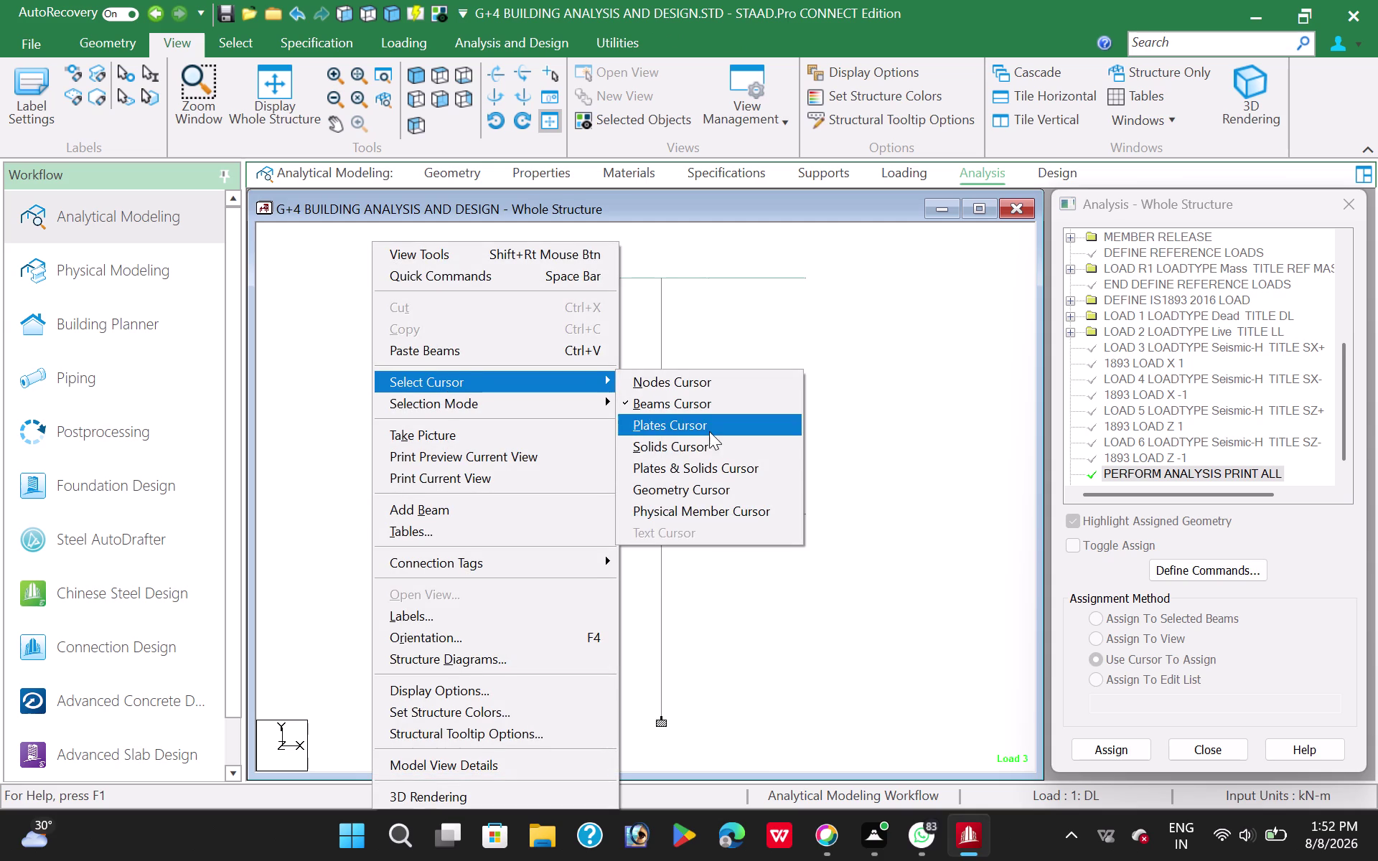
click(705, 429)
drag(336, 248, 579, 420)
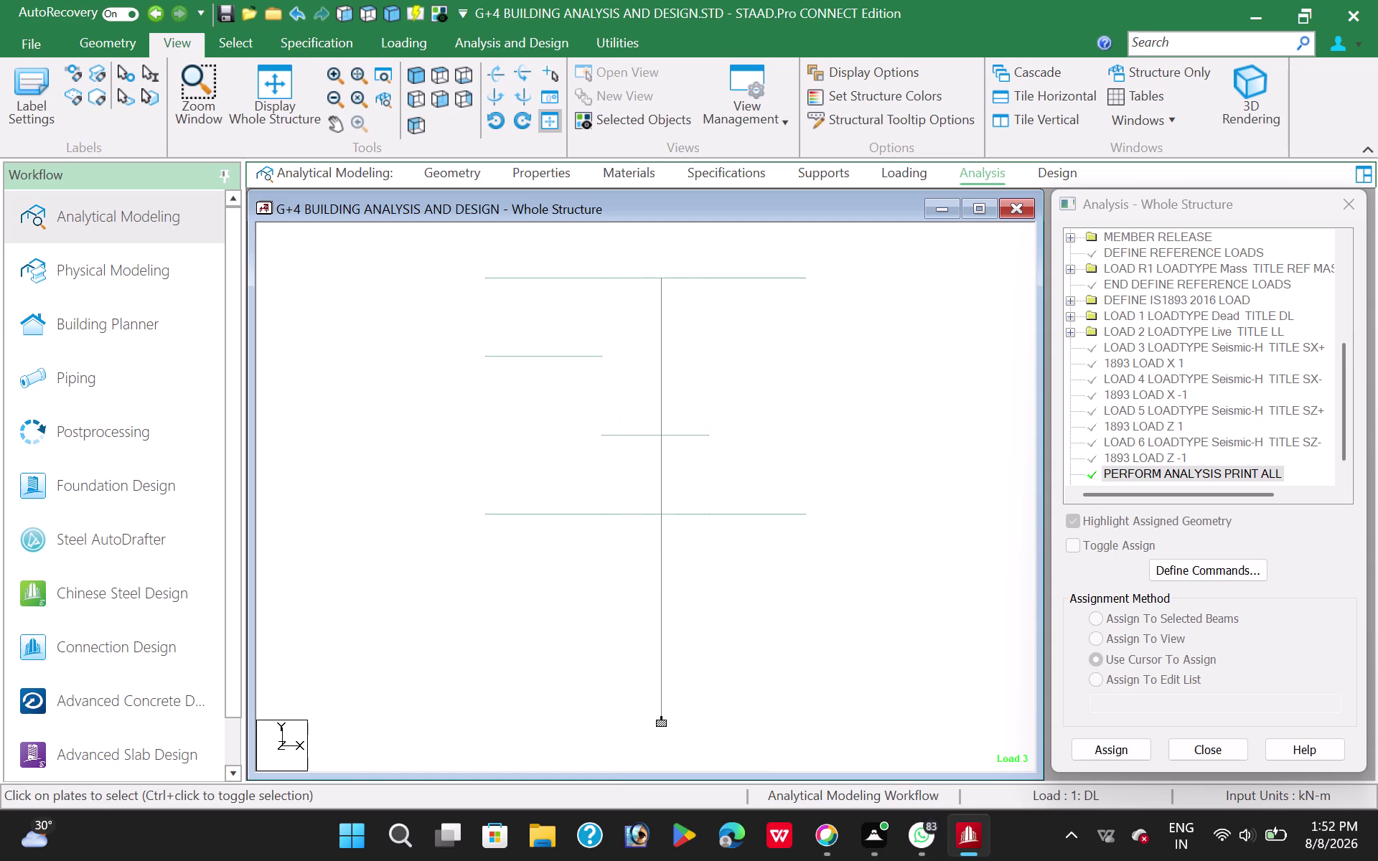
drag(578, 420, 876, 714)
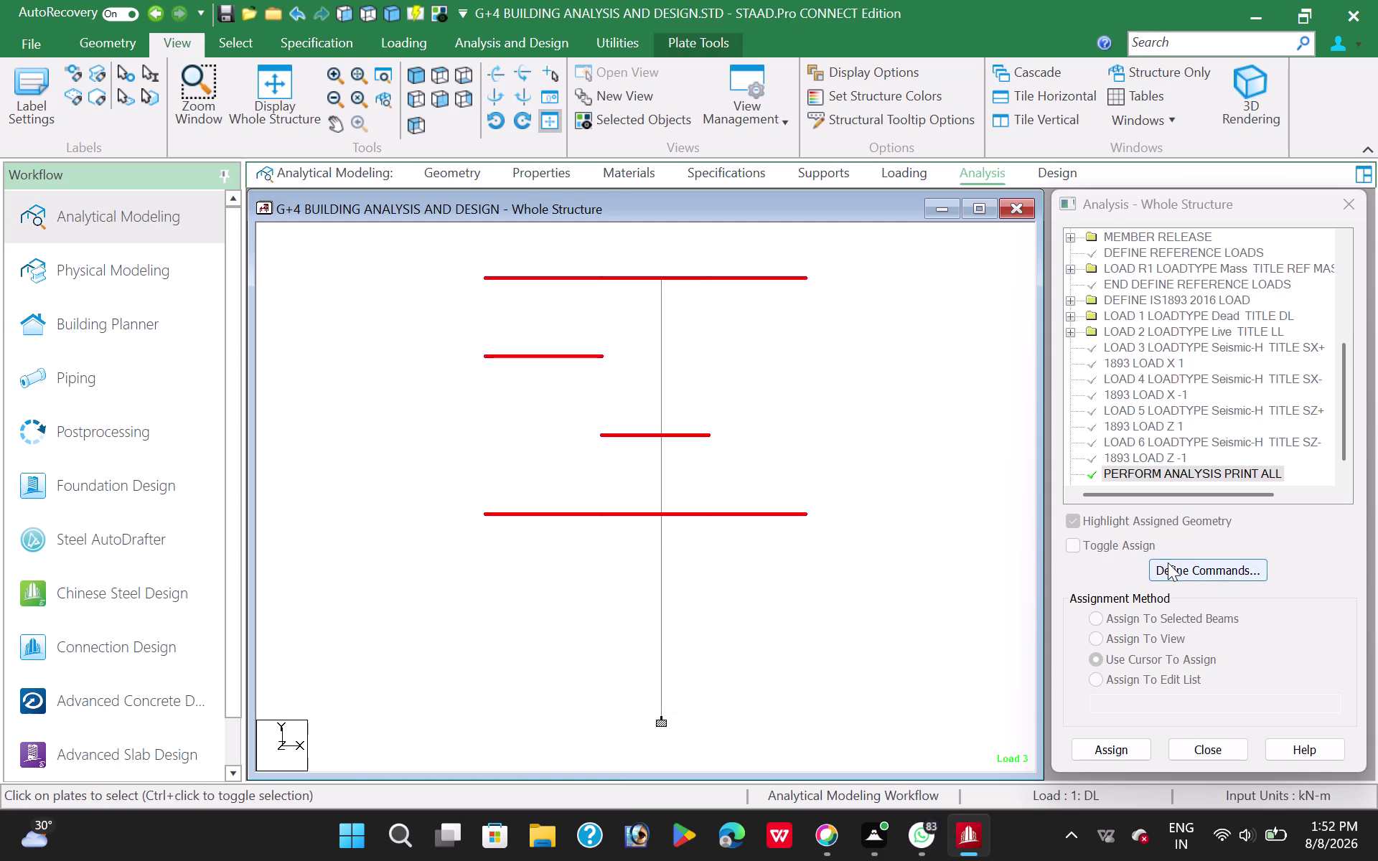
click(557, 171)
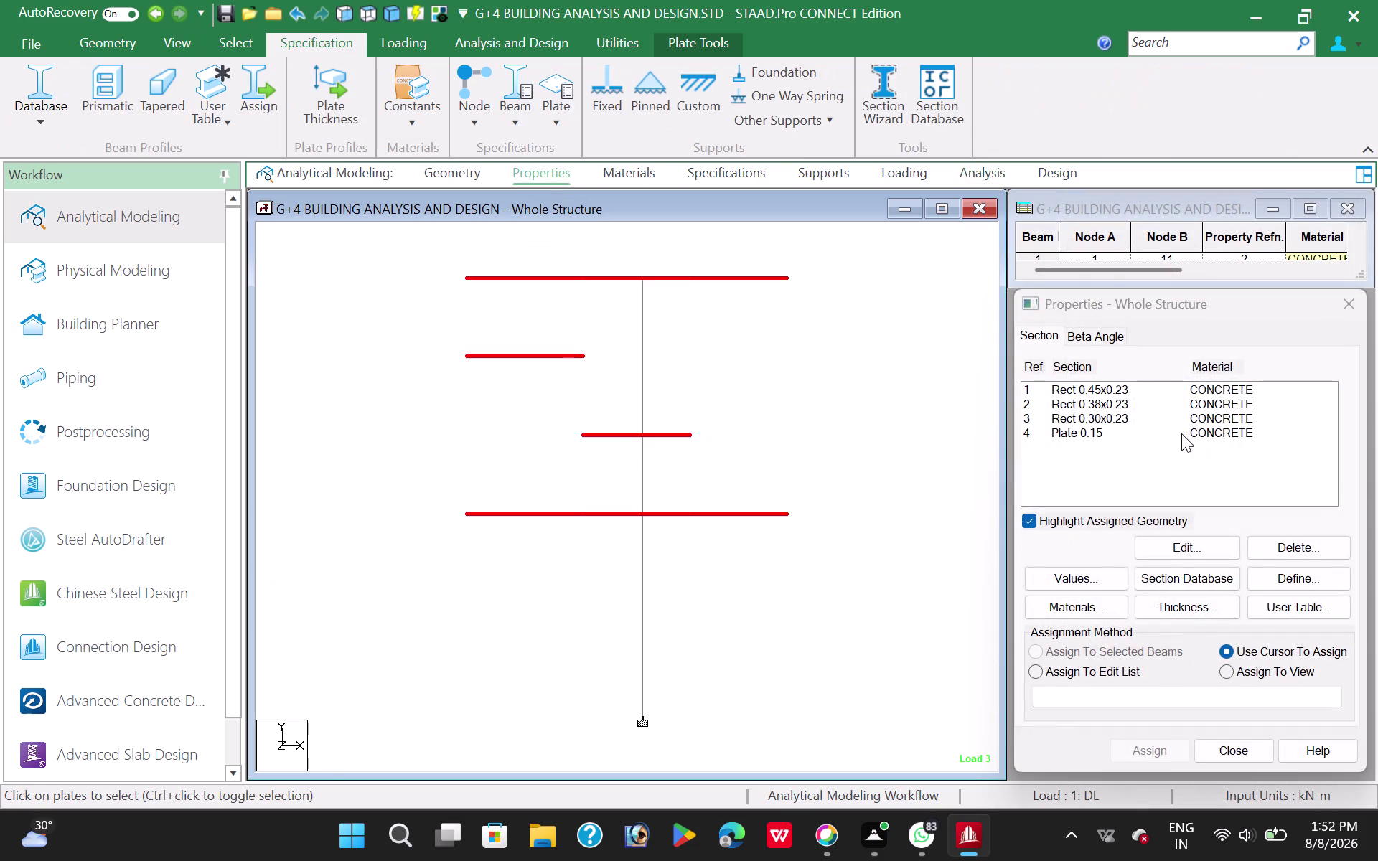
Choose the Plate 0.15 property and start picking the ground-level slab panels.
click(1081, 433)
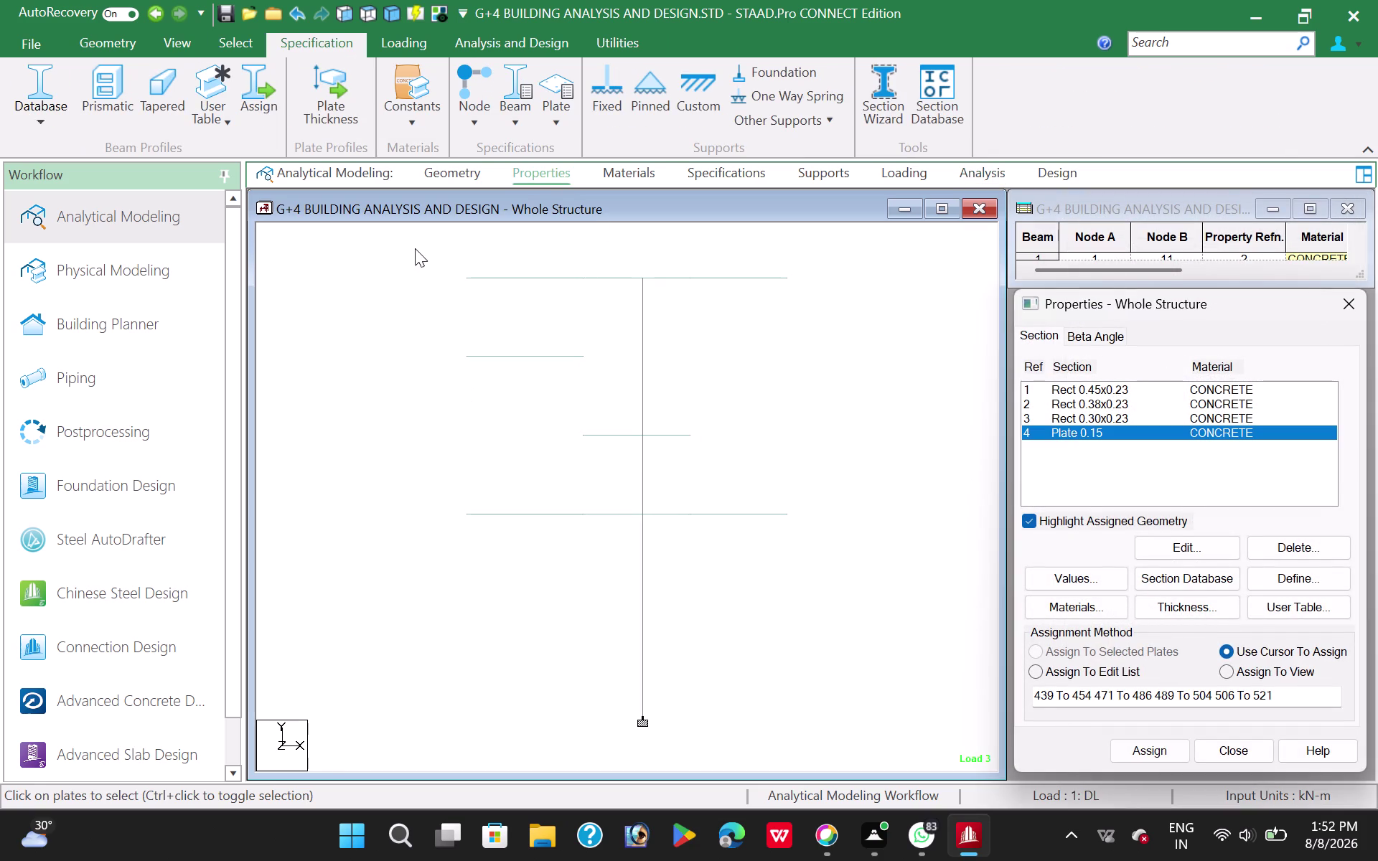
right_click(391, 268)
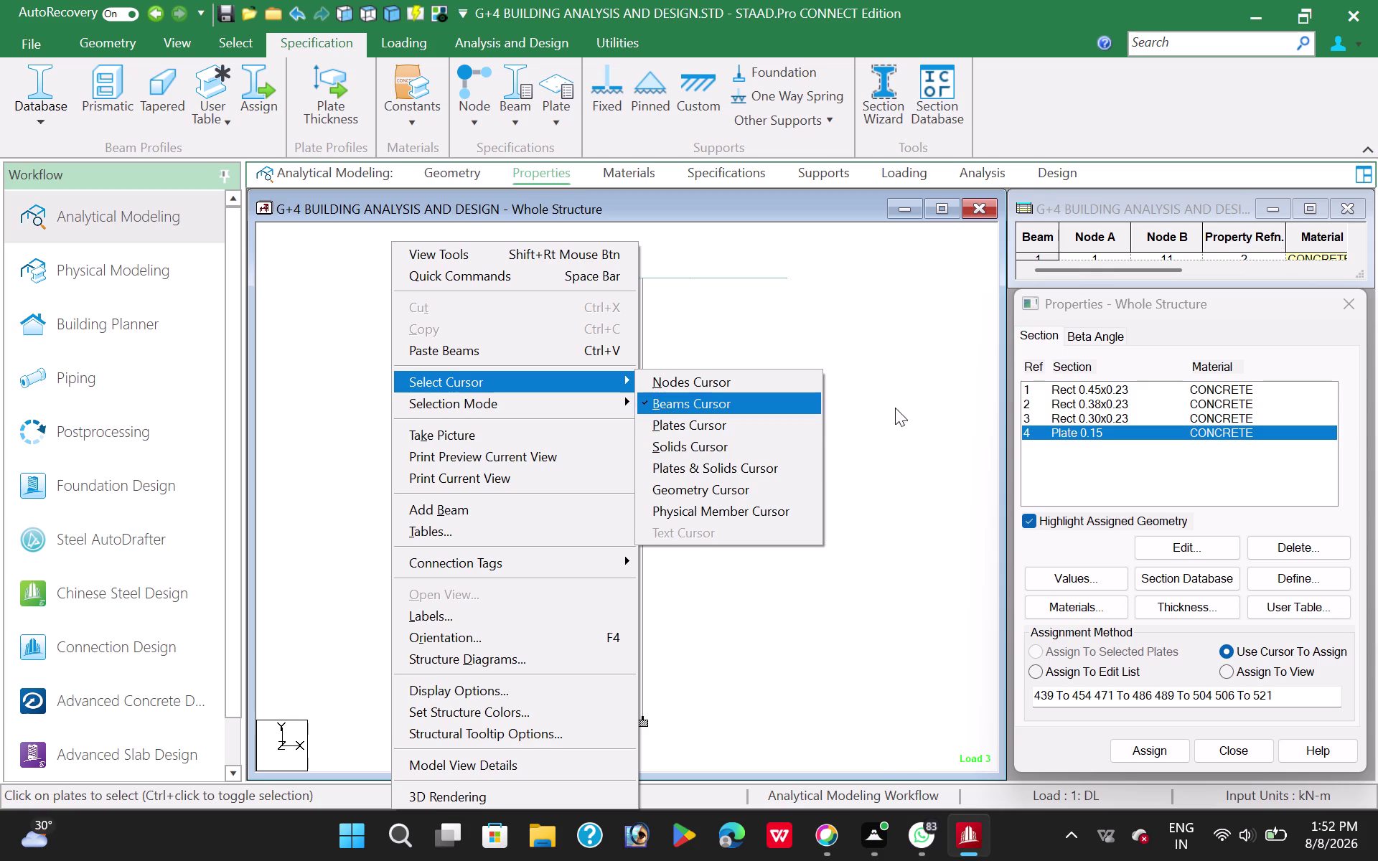
click(761, 429)
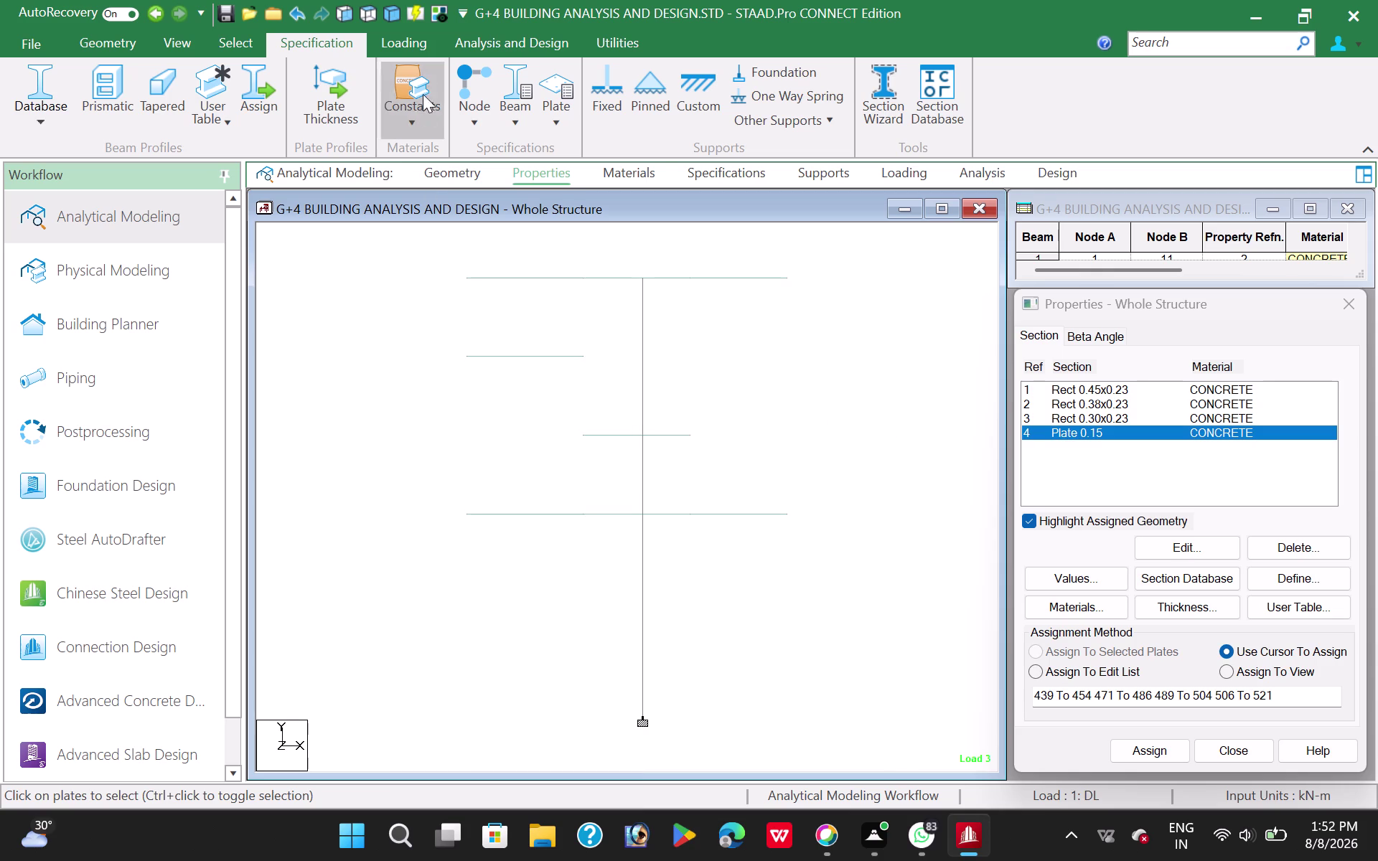
click(394, 19)
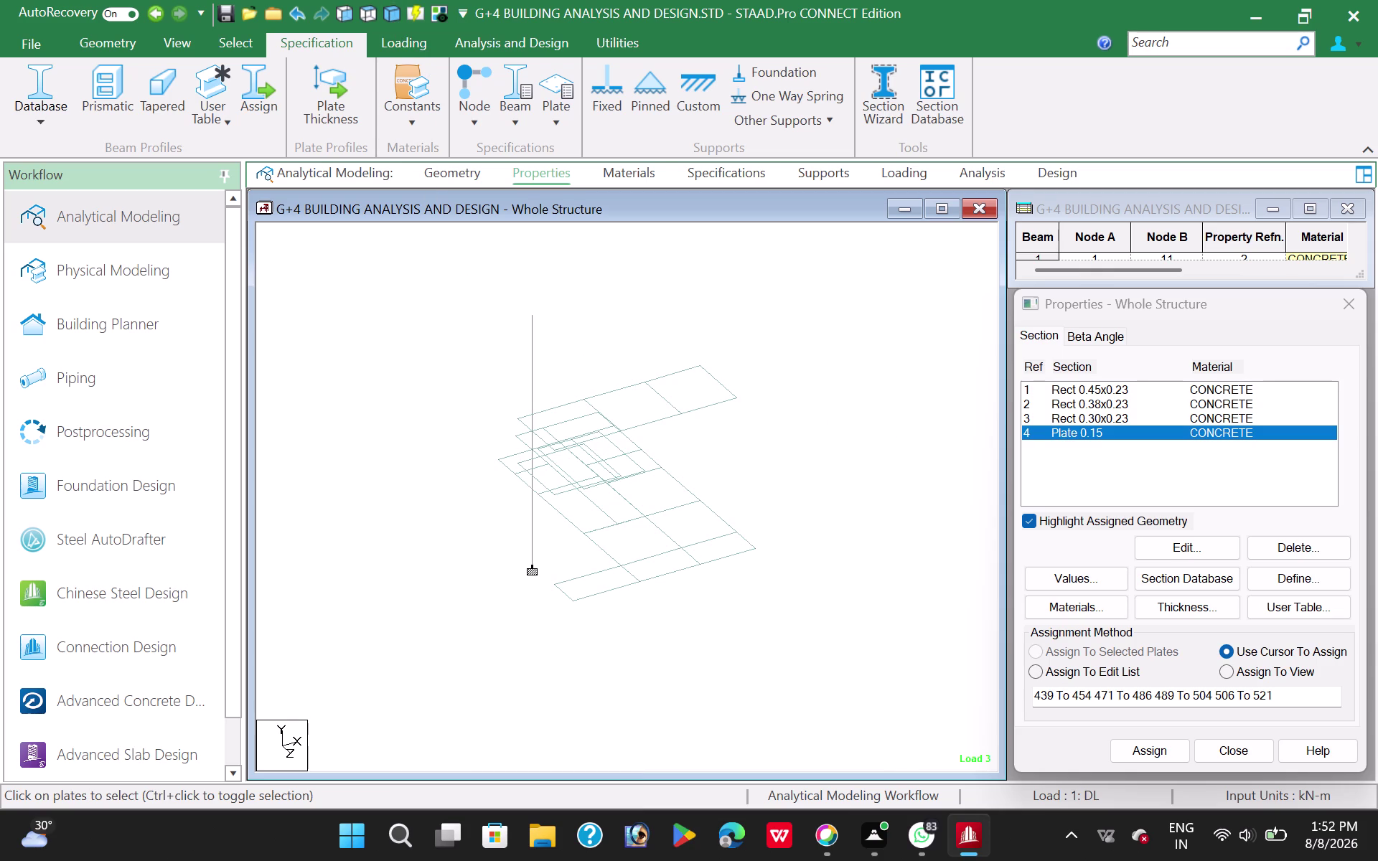
click(579, 585)
click(645, 580)
click(652, 572)
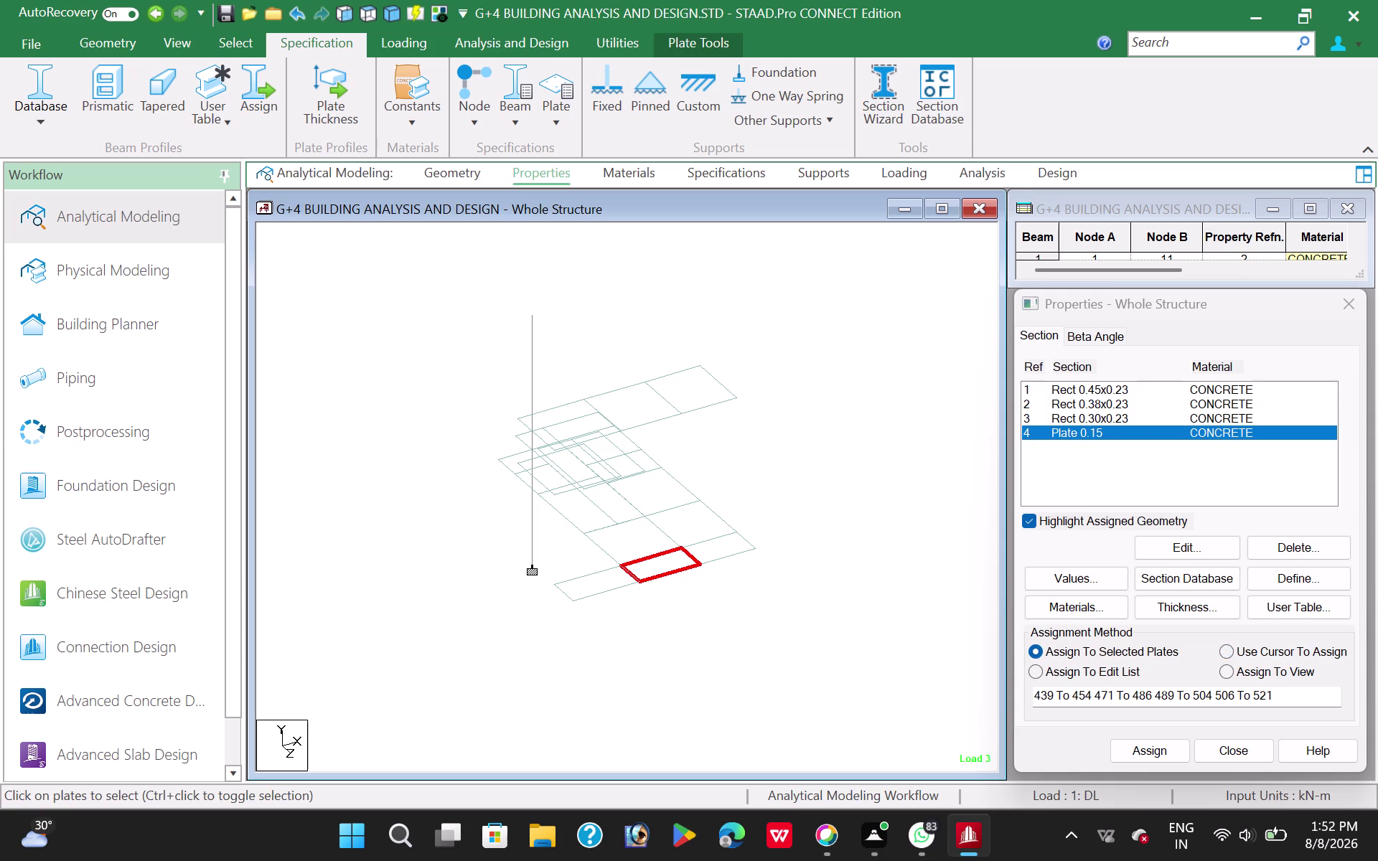
click(602, 597)
click(596, 585)
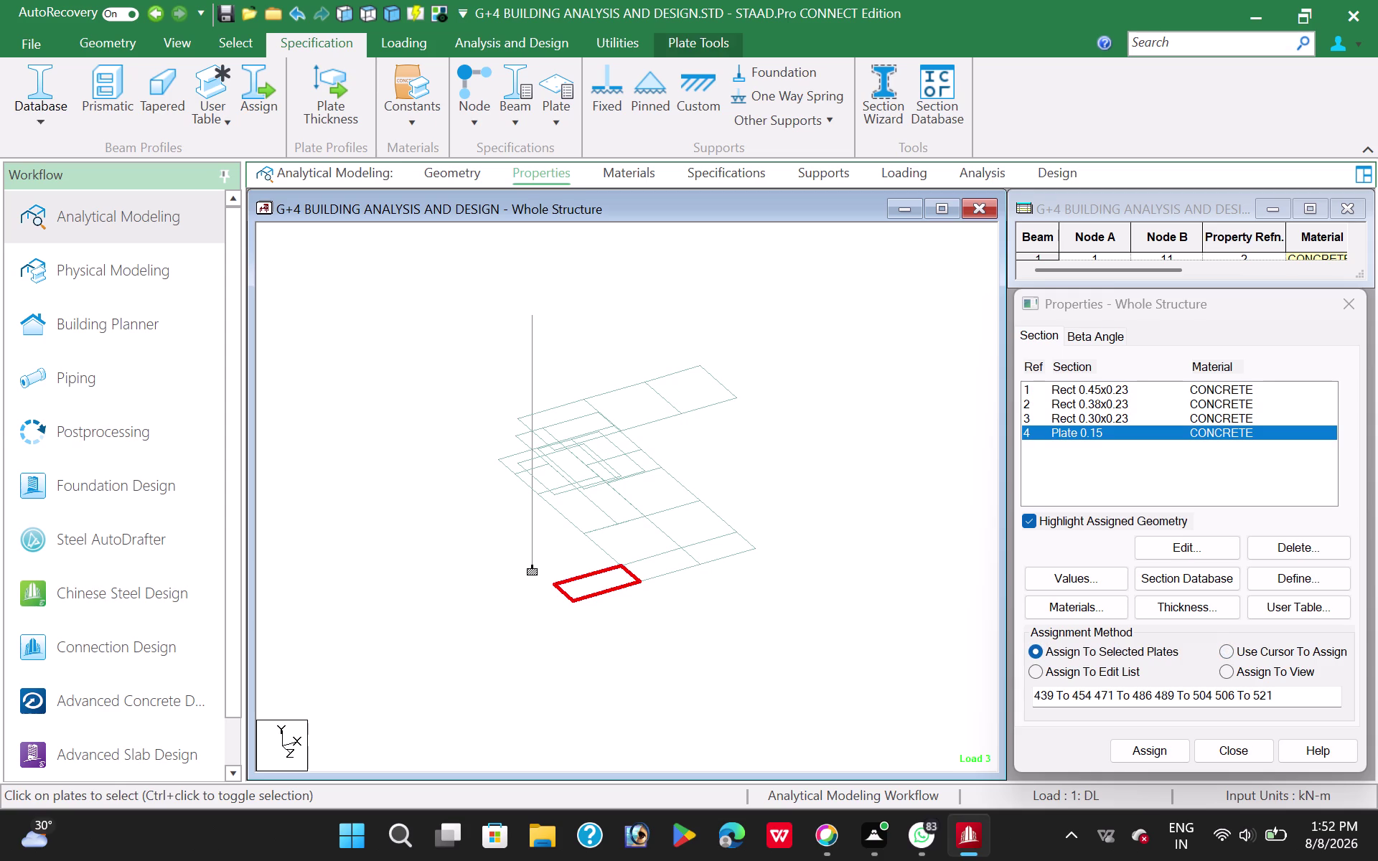
click(652, 563)
click(639, 537)
click(687, 525)
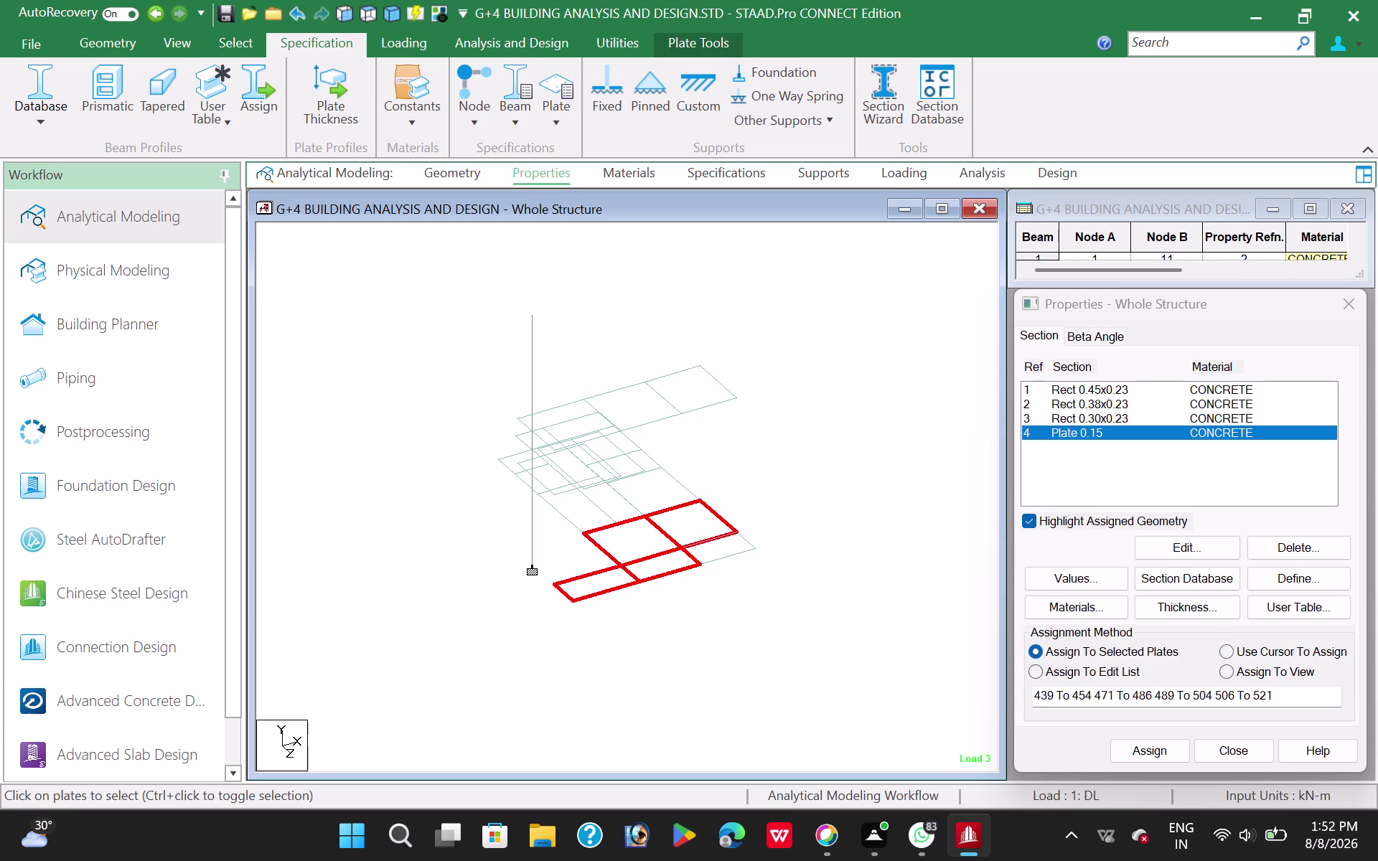
click(717, 552)
click(646, 493)
click(609, 502)
click(574, 501)
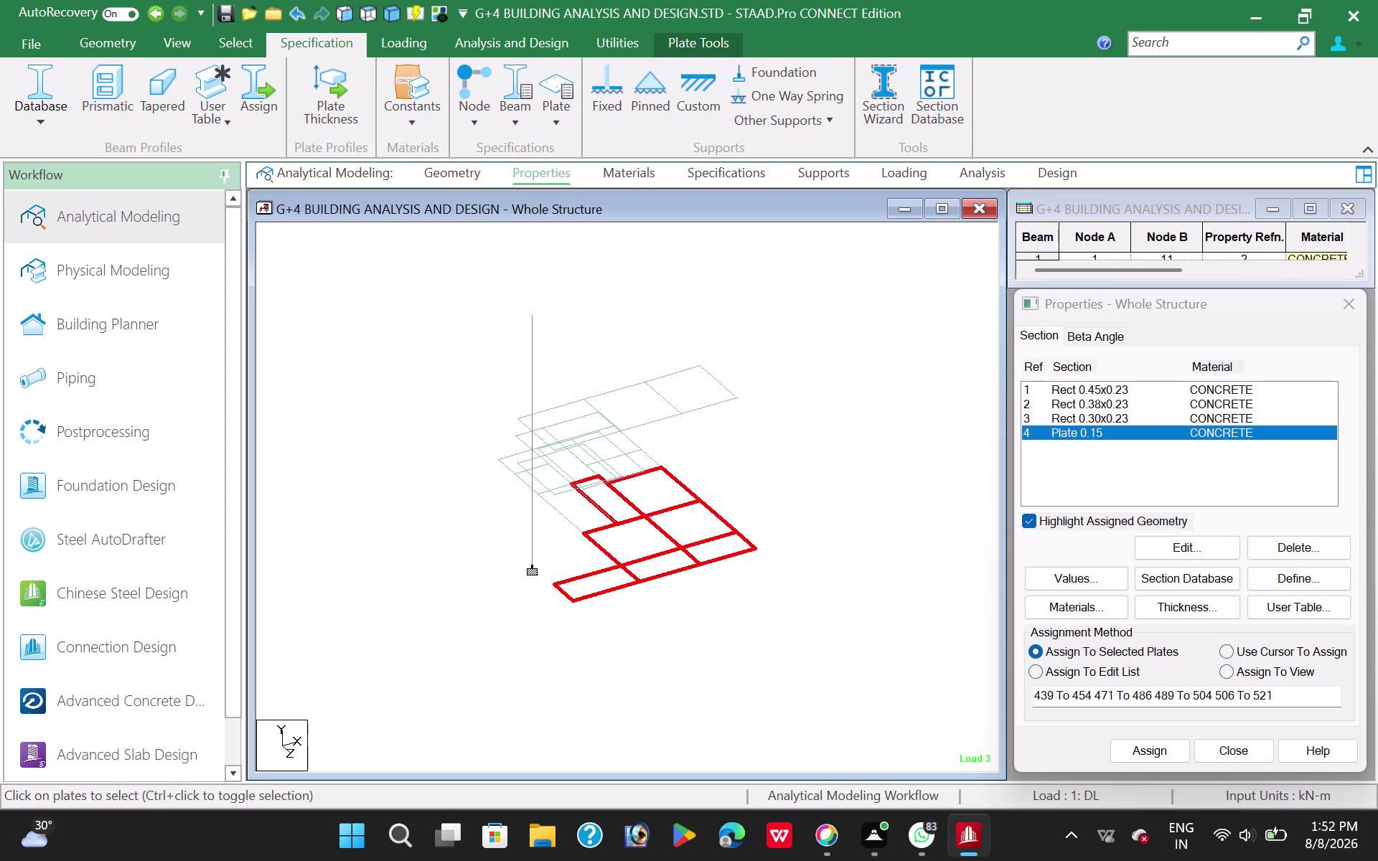
Add the rear, central, upper and top-row slab panels to the selection.
scroll(up, 3)
click(552, 475)
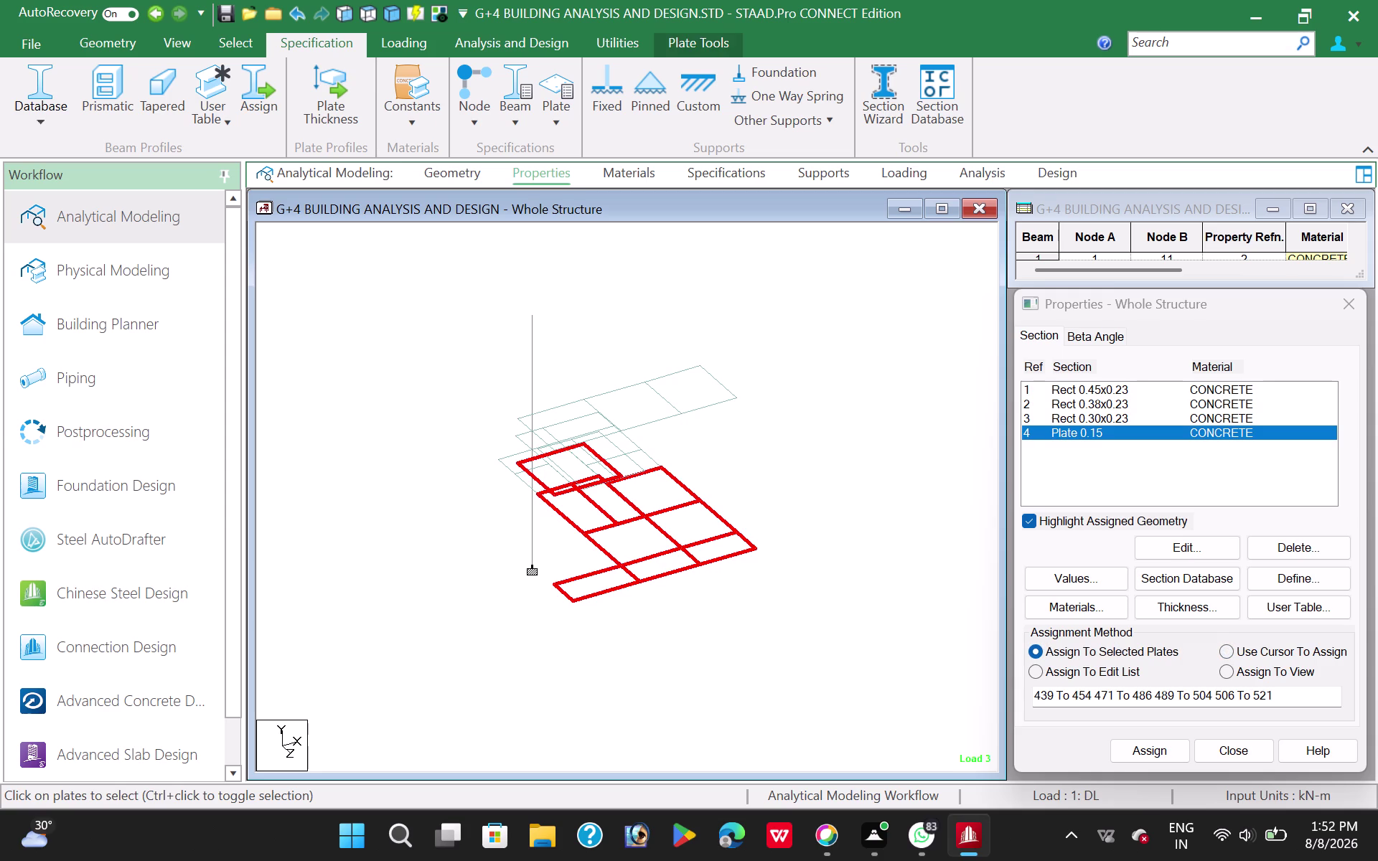
click(563, 459)
click(571, 468)
click(603, 447)
click(626, 442)
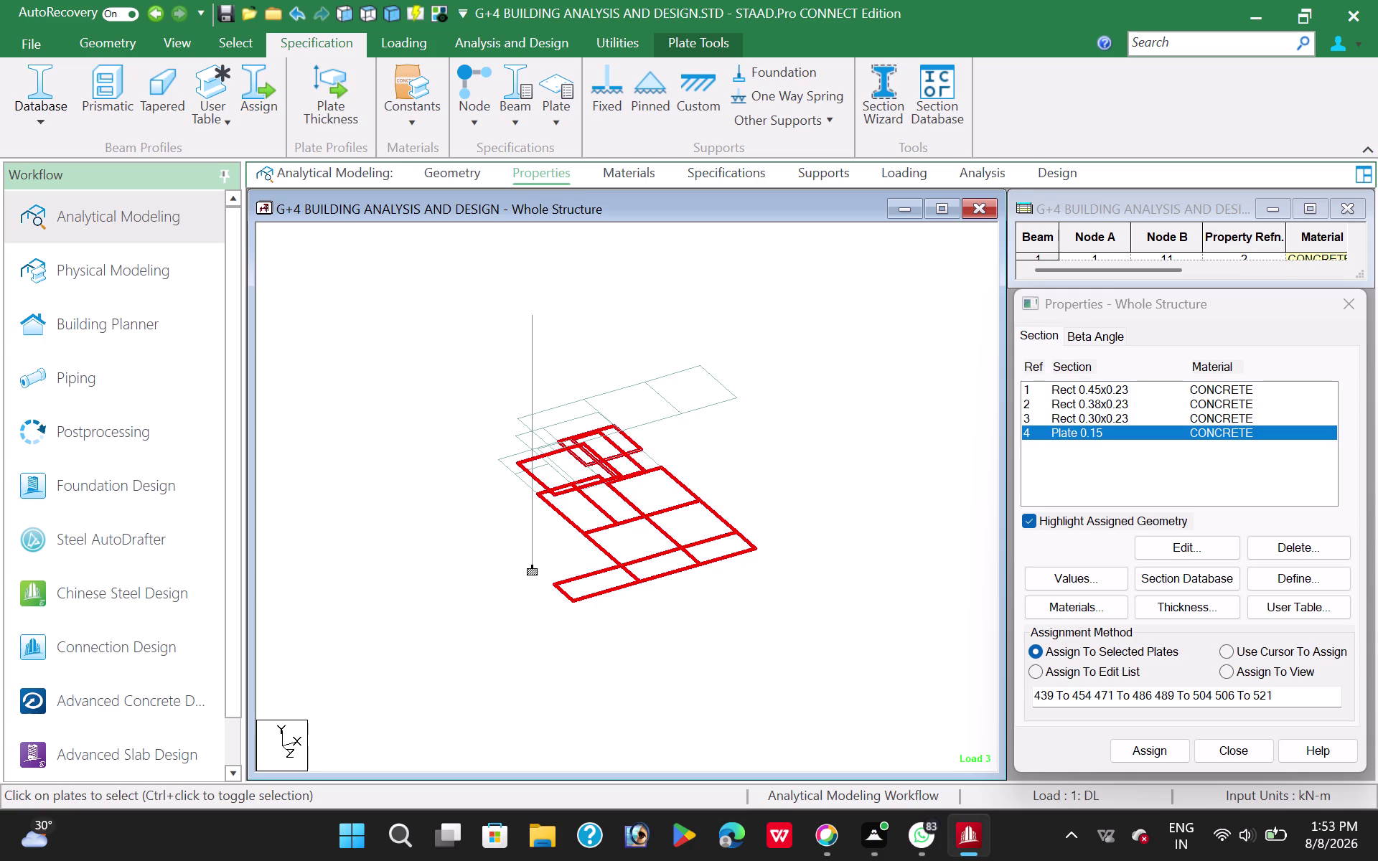
click(584, 412)
click(640, 412)
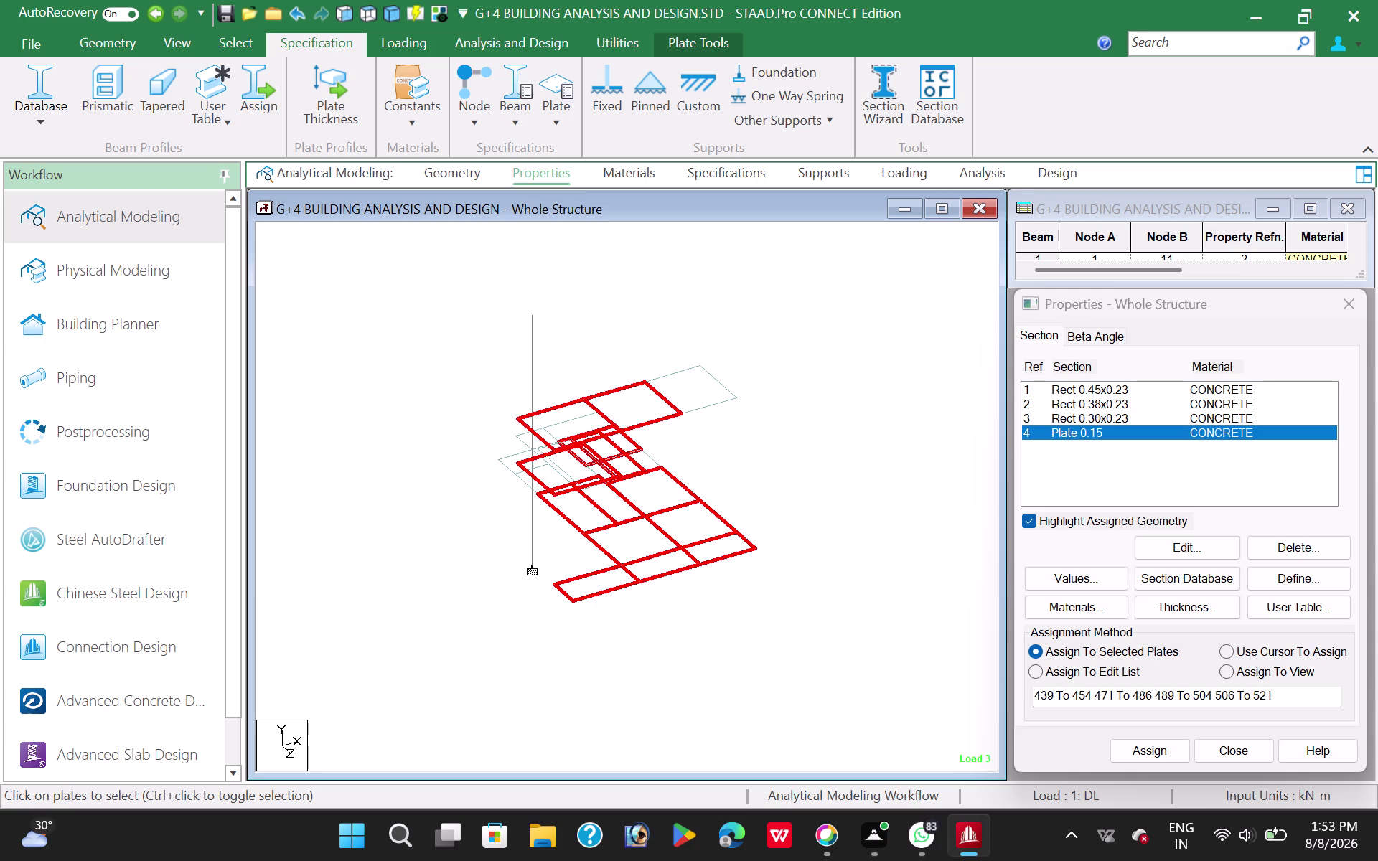
click(696, 390)
click(534, 439)
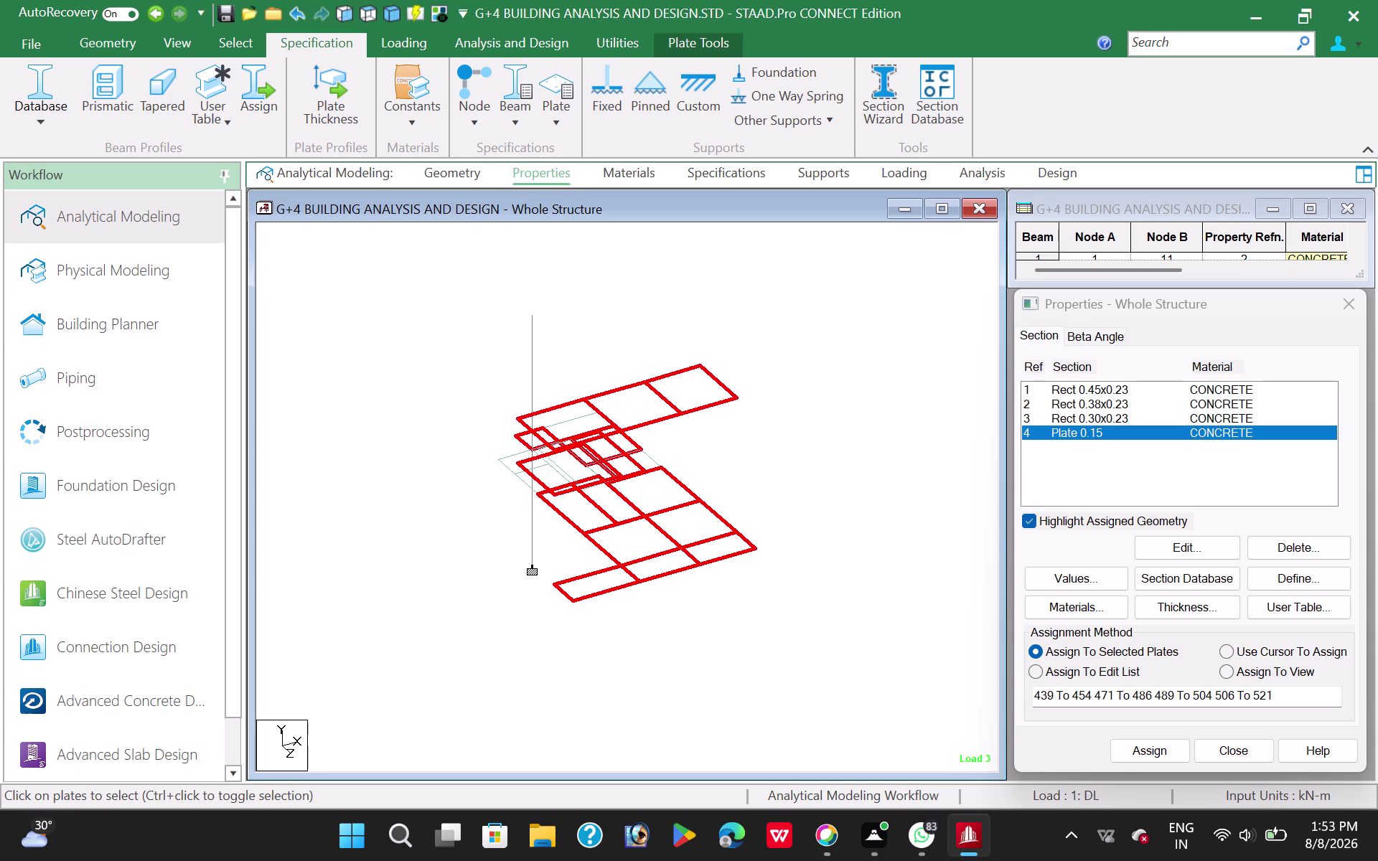
click(516, 462)
click(531, 484)
click(573, 470)
click(571, 458)
click(570, 414)
click(576, 417)
click(576, 422)
click(576, 425)
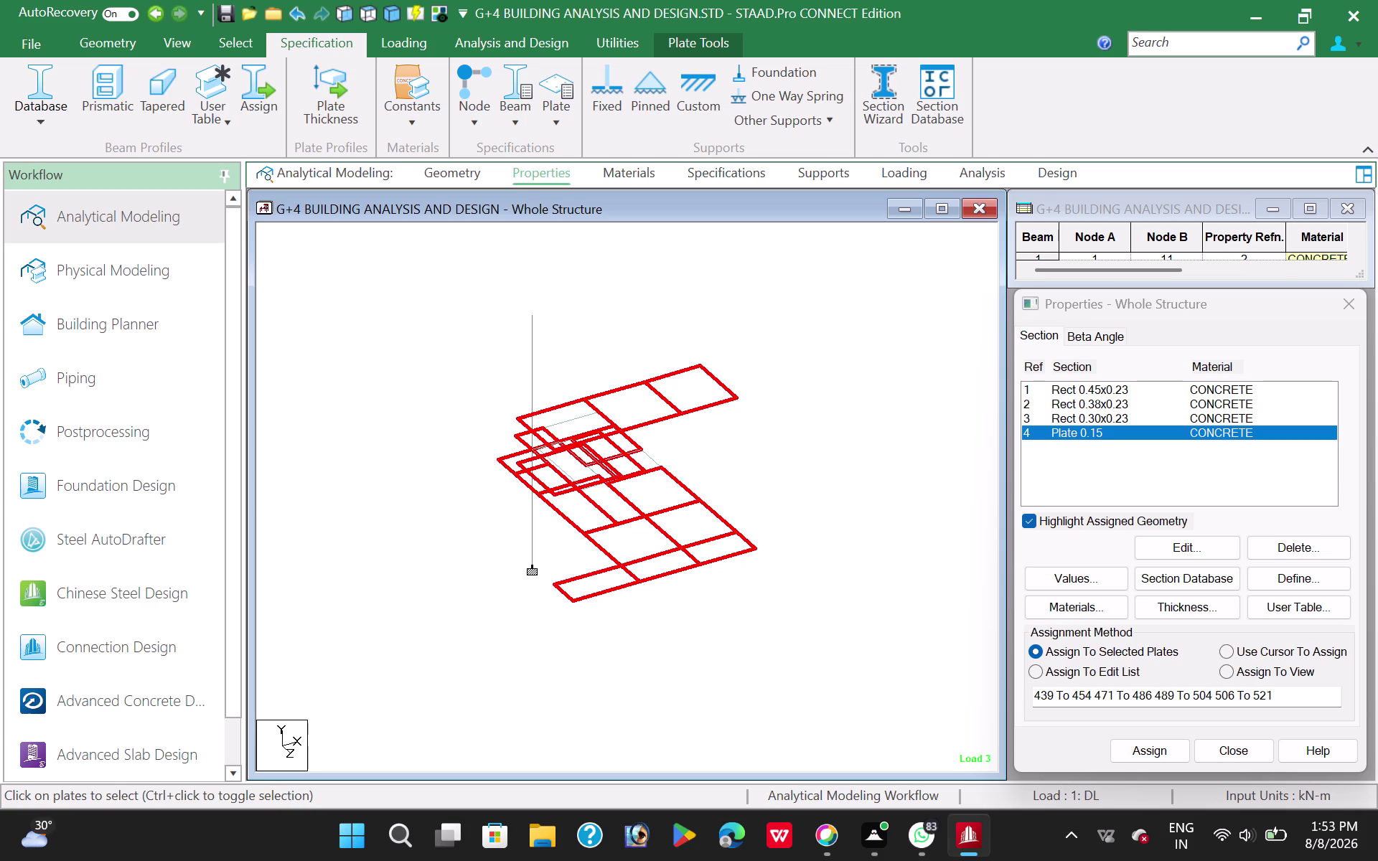
click(575, 417)
click(562, 419)
click(1135, 752)
click(1212, 598)
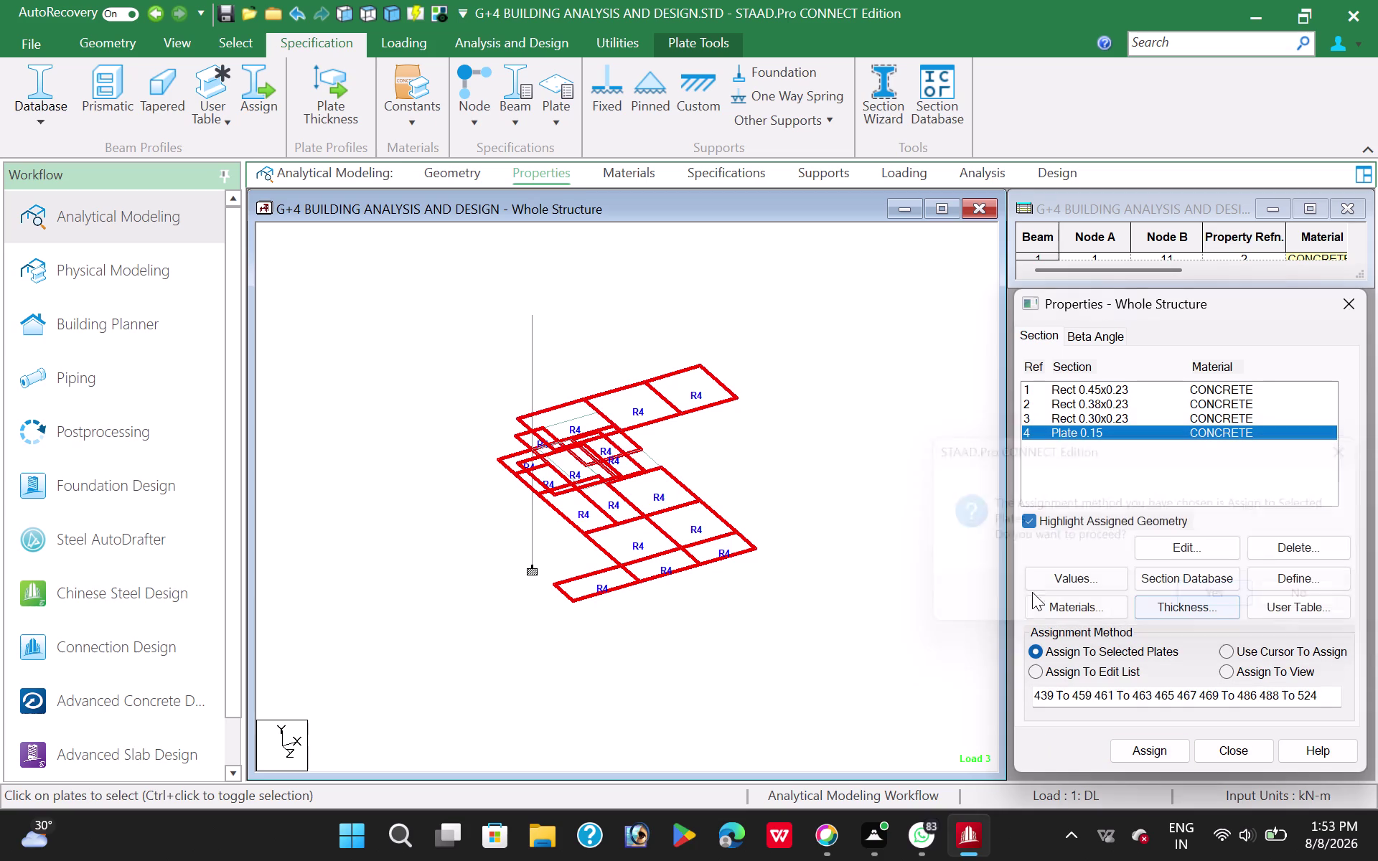
Confirm Plate 0.15 on the selected panels and check which panels carry it.
click(811, 483)
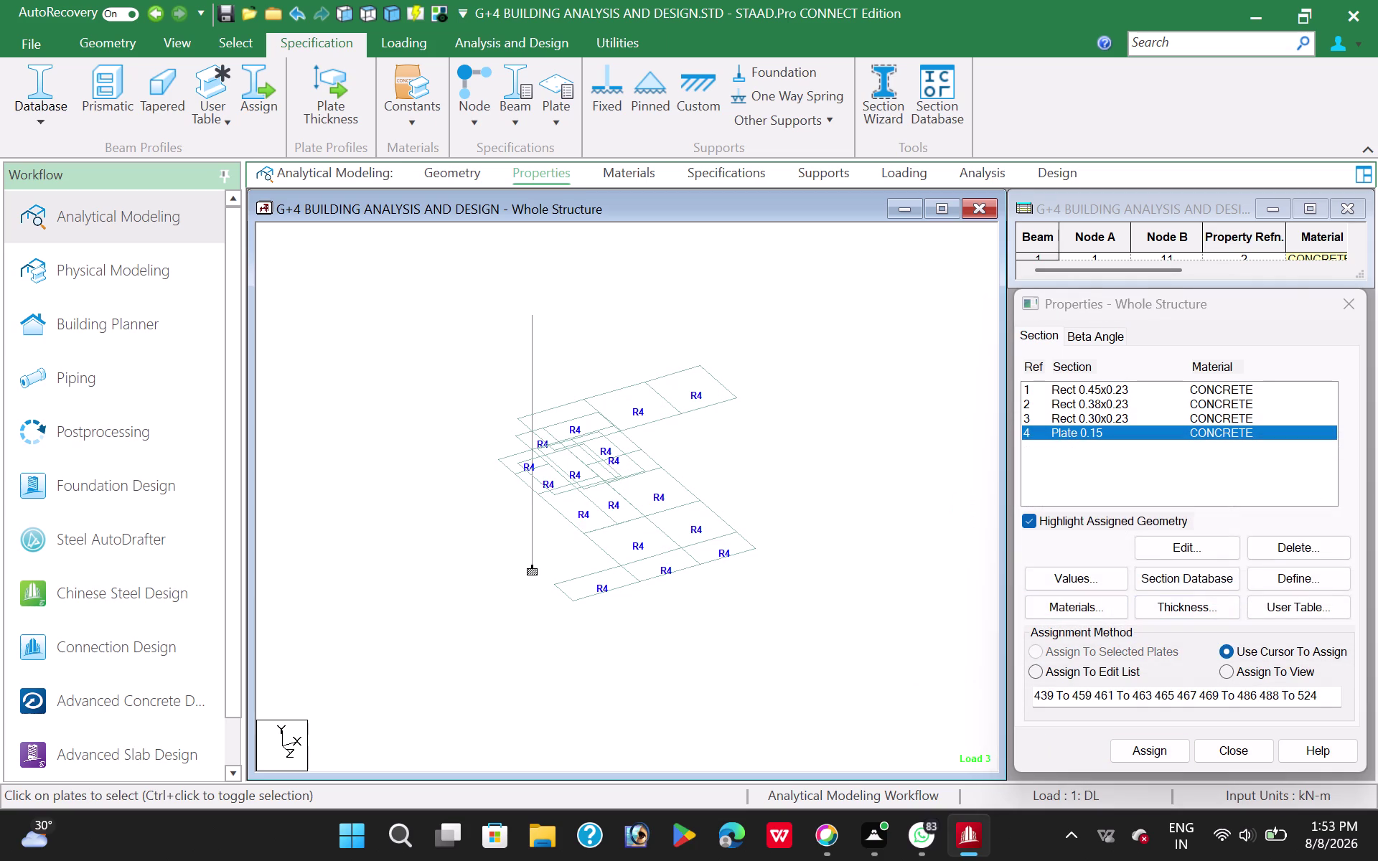
drag(454, 379, 762, 594)
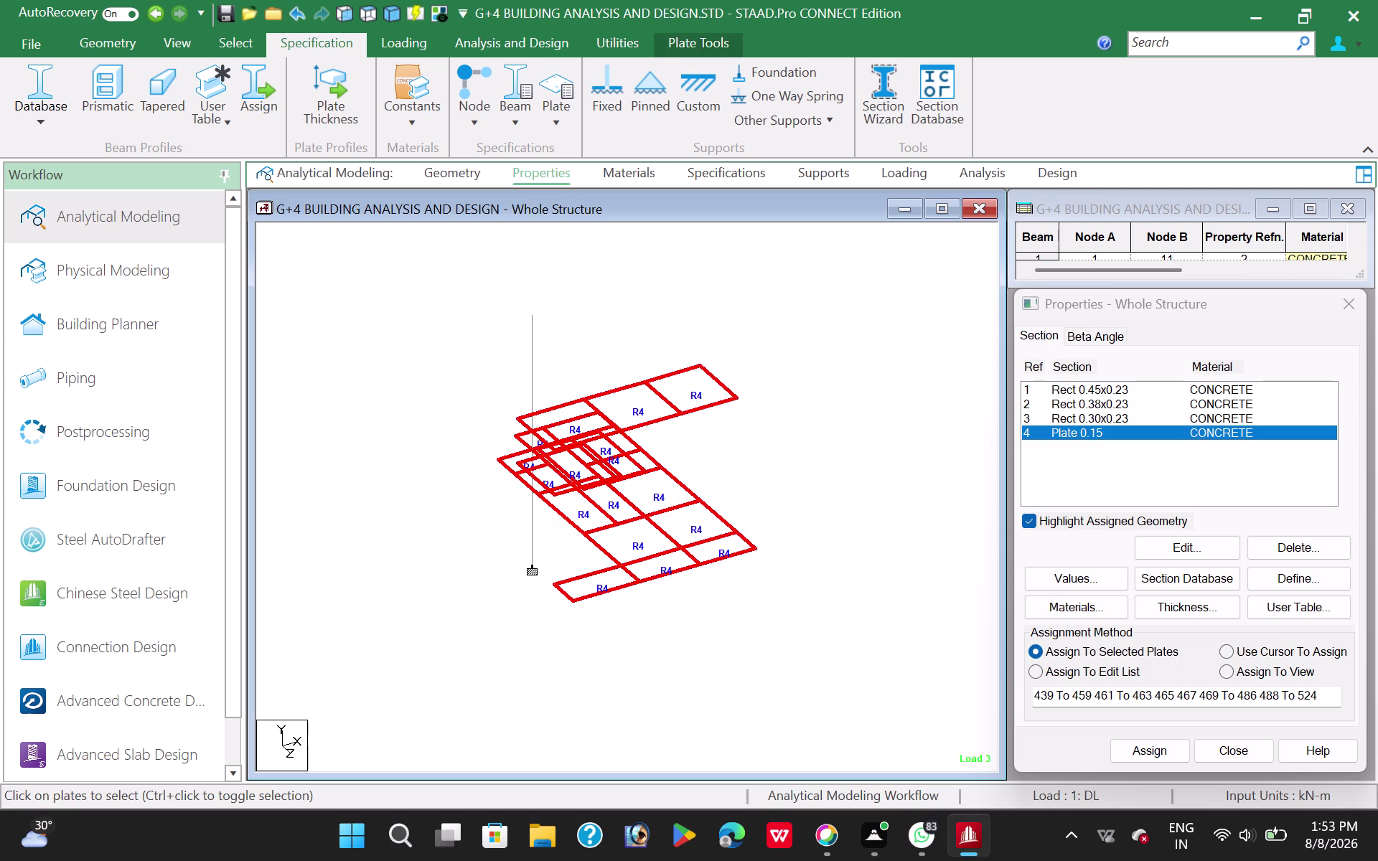
click(785, 471)
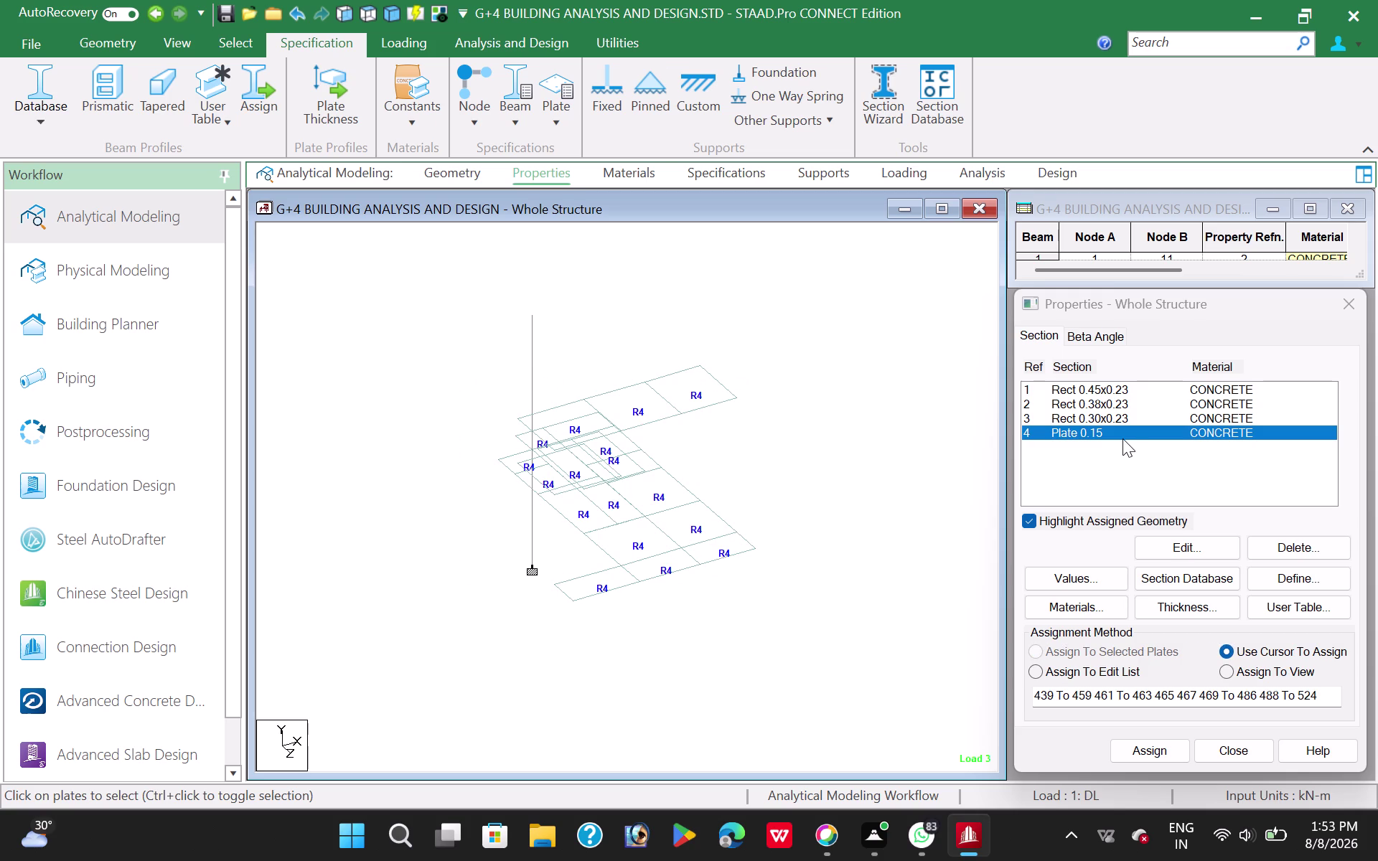
click(1122, 439)
click(1121, 438)
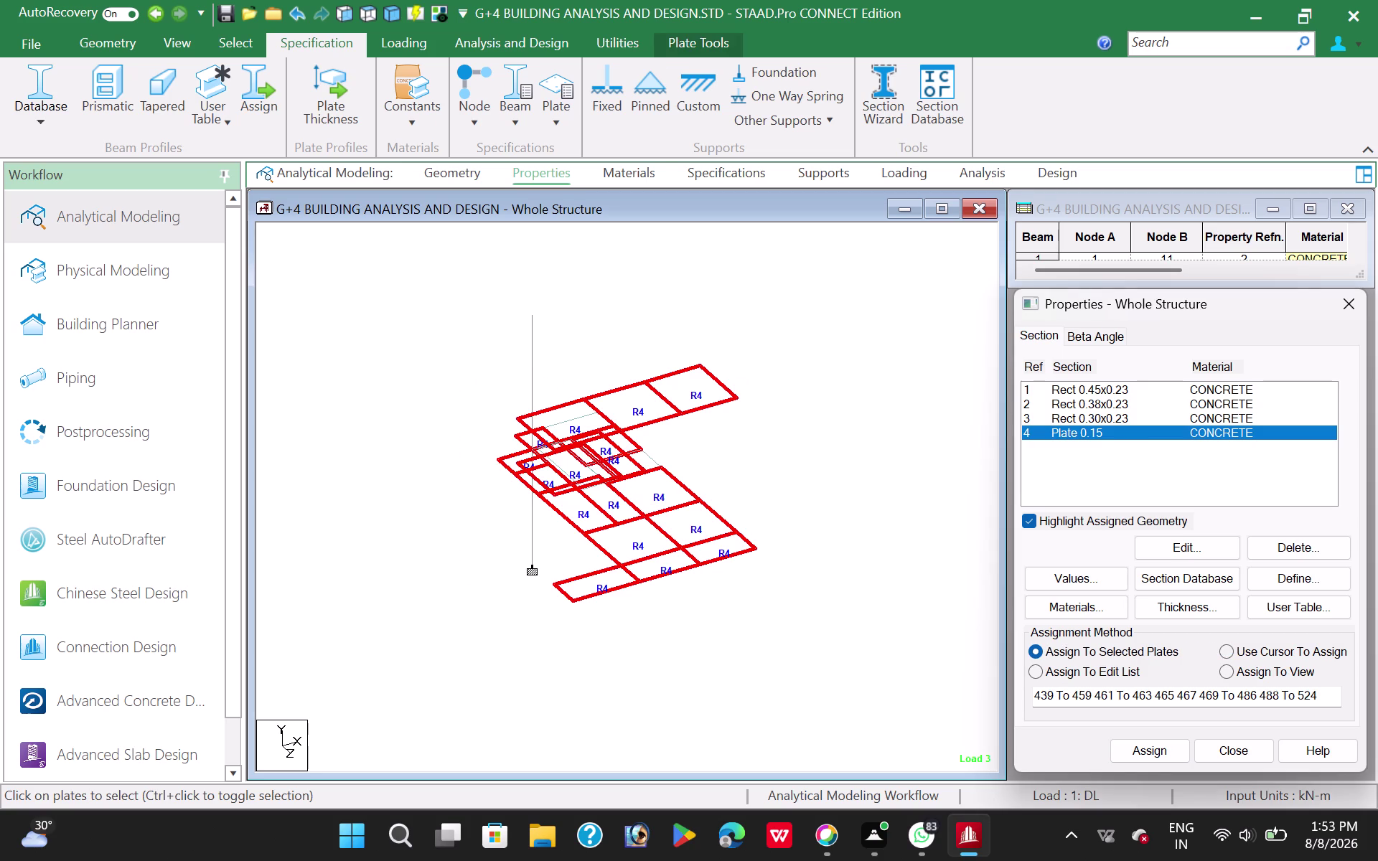
click(805, 456)
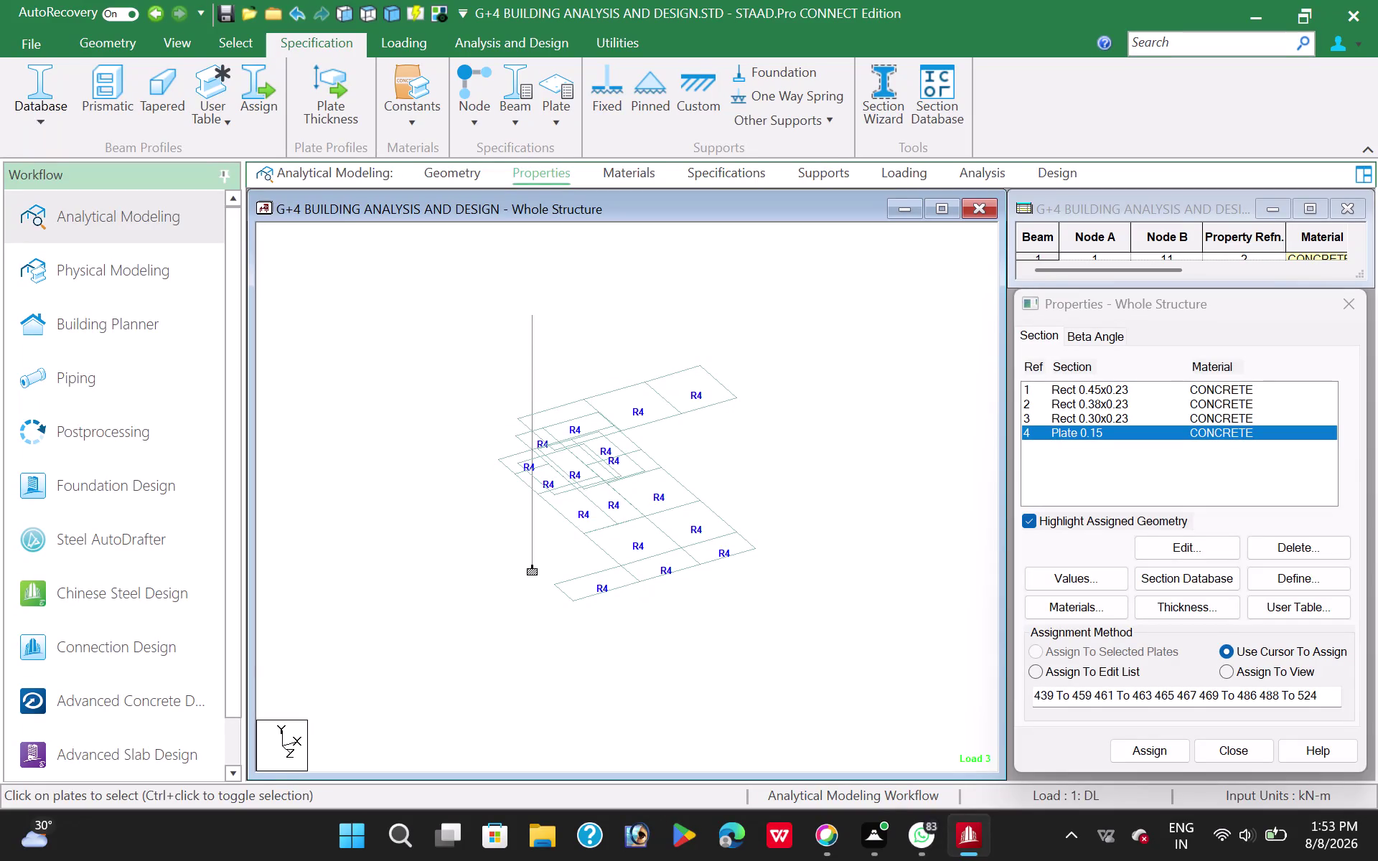
click(640, 325)
click(560, 426)
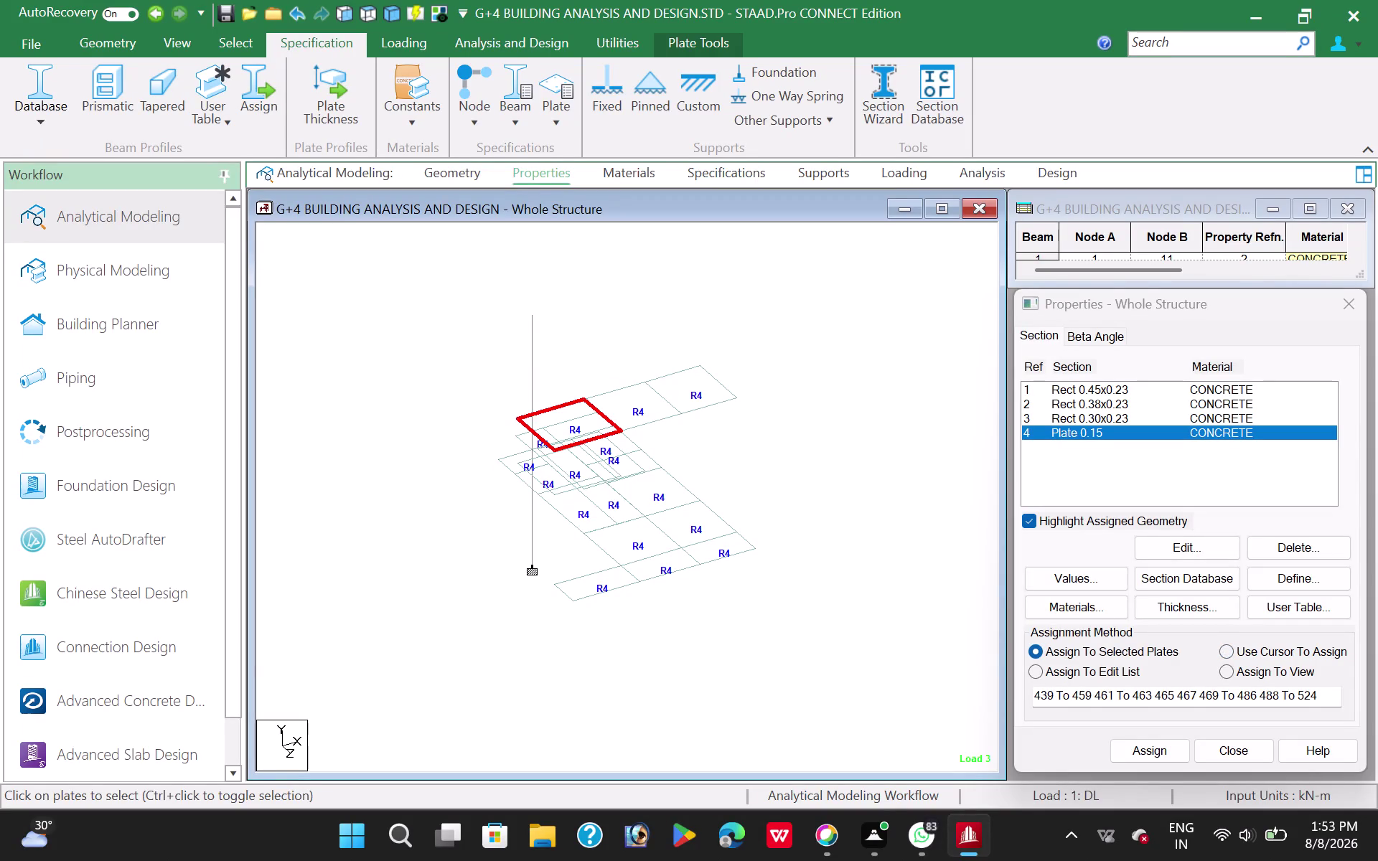
click(562, 437)
click(743, 471)
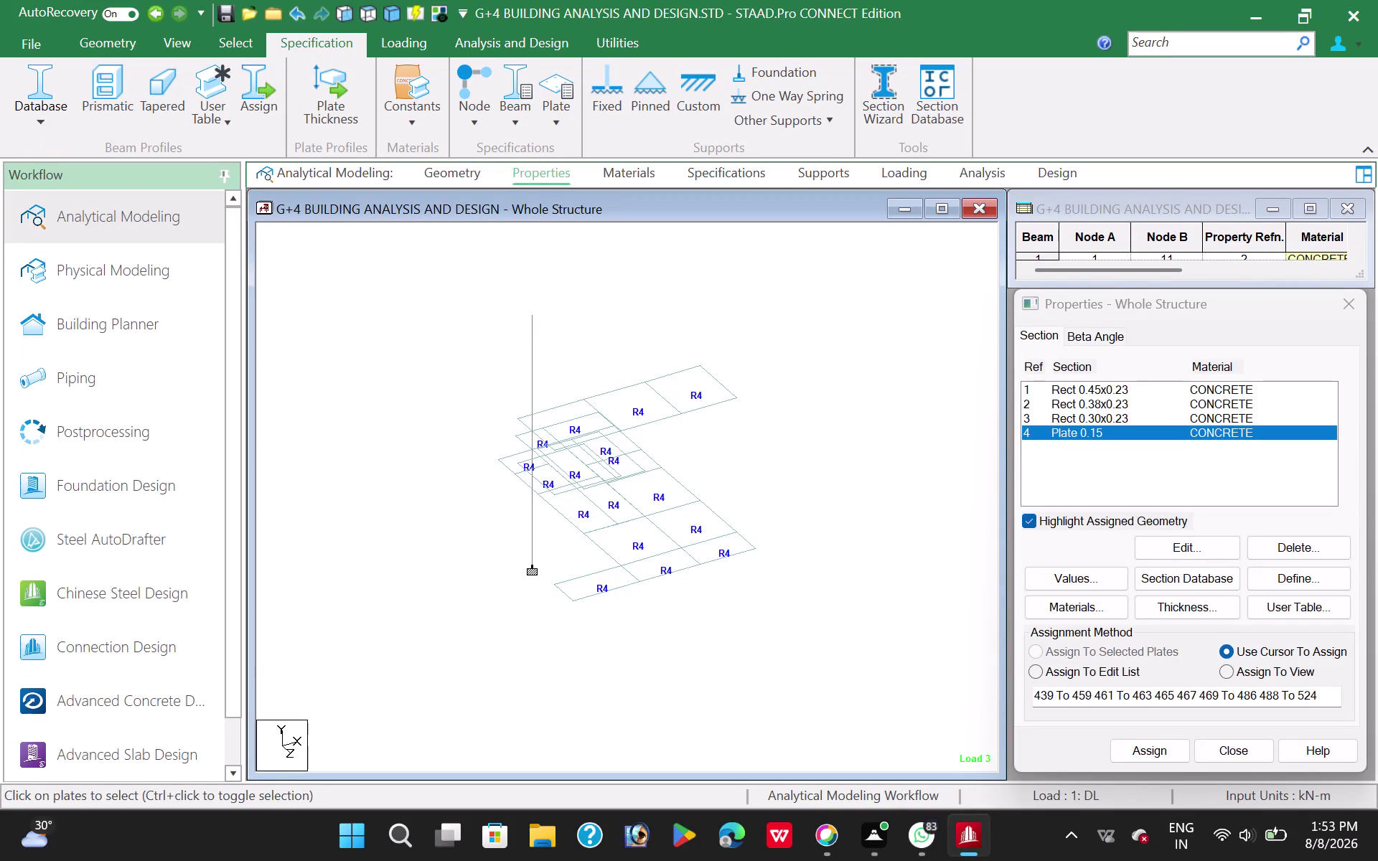
click(527, 441)
click(551, 420)
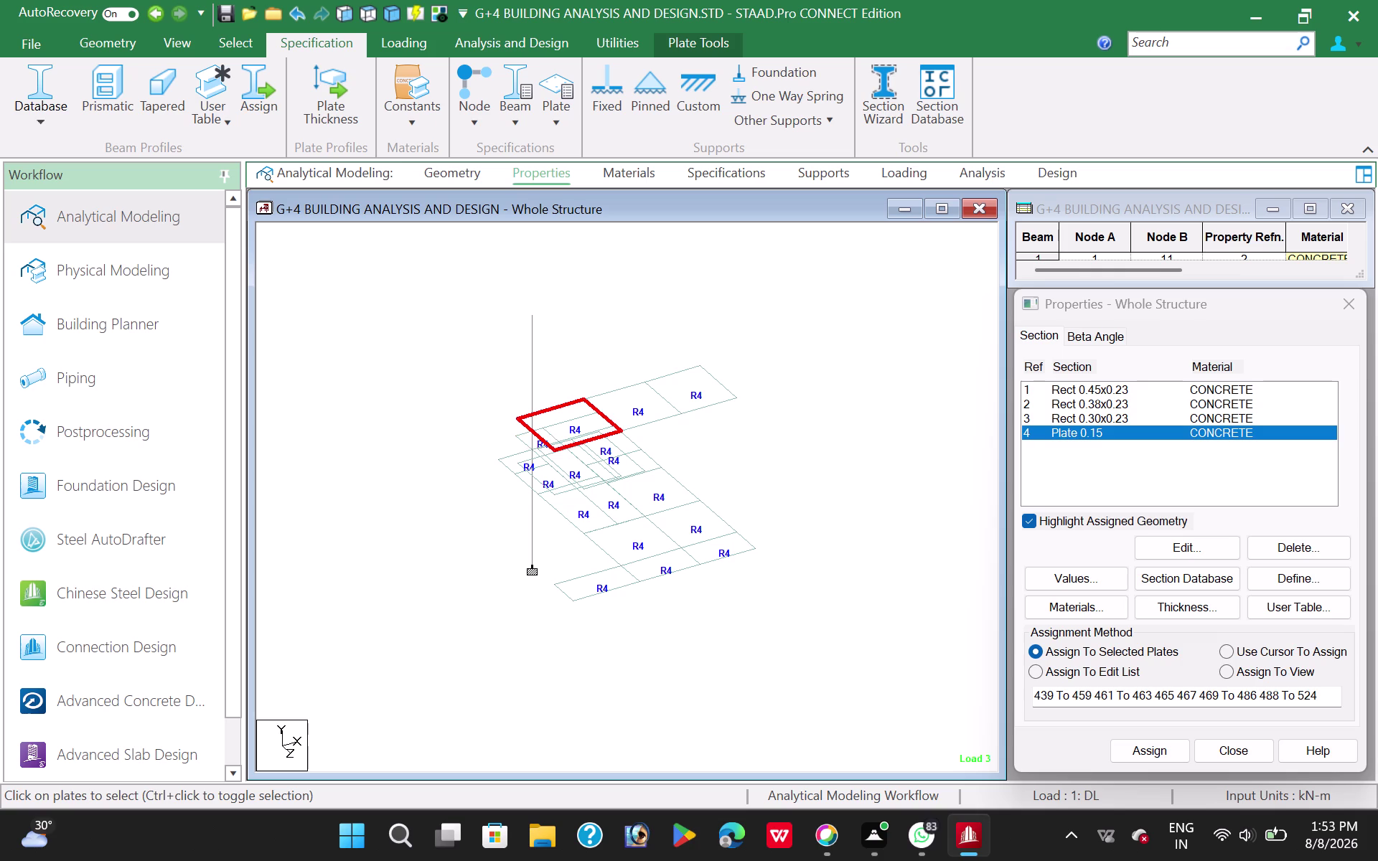
click(553, 432)
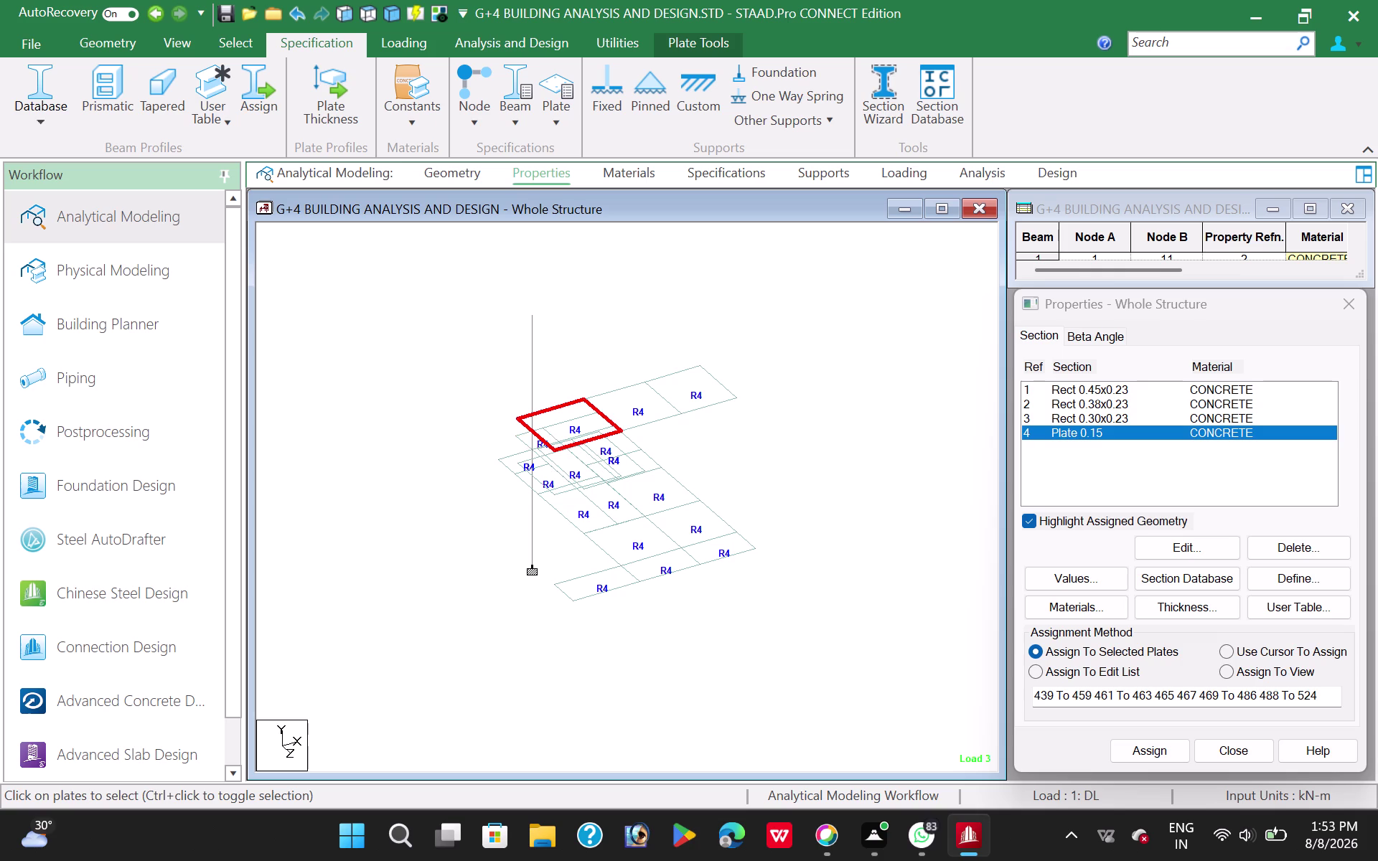
click(808, 452)
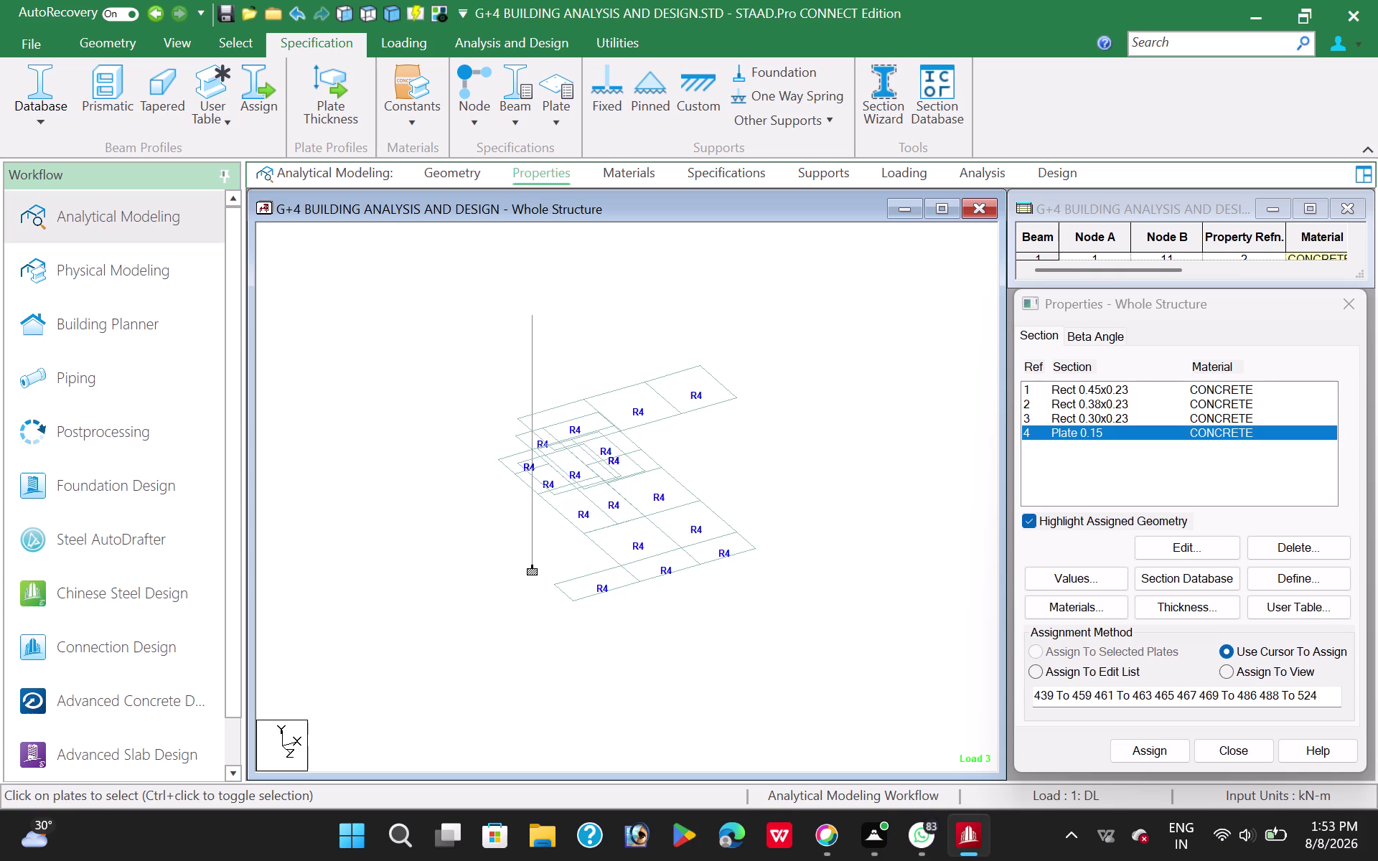
Check which members use the 0.45x0.23 and 0.30x0.23 sections.
key(Escape)
click(1111, 391)
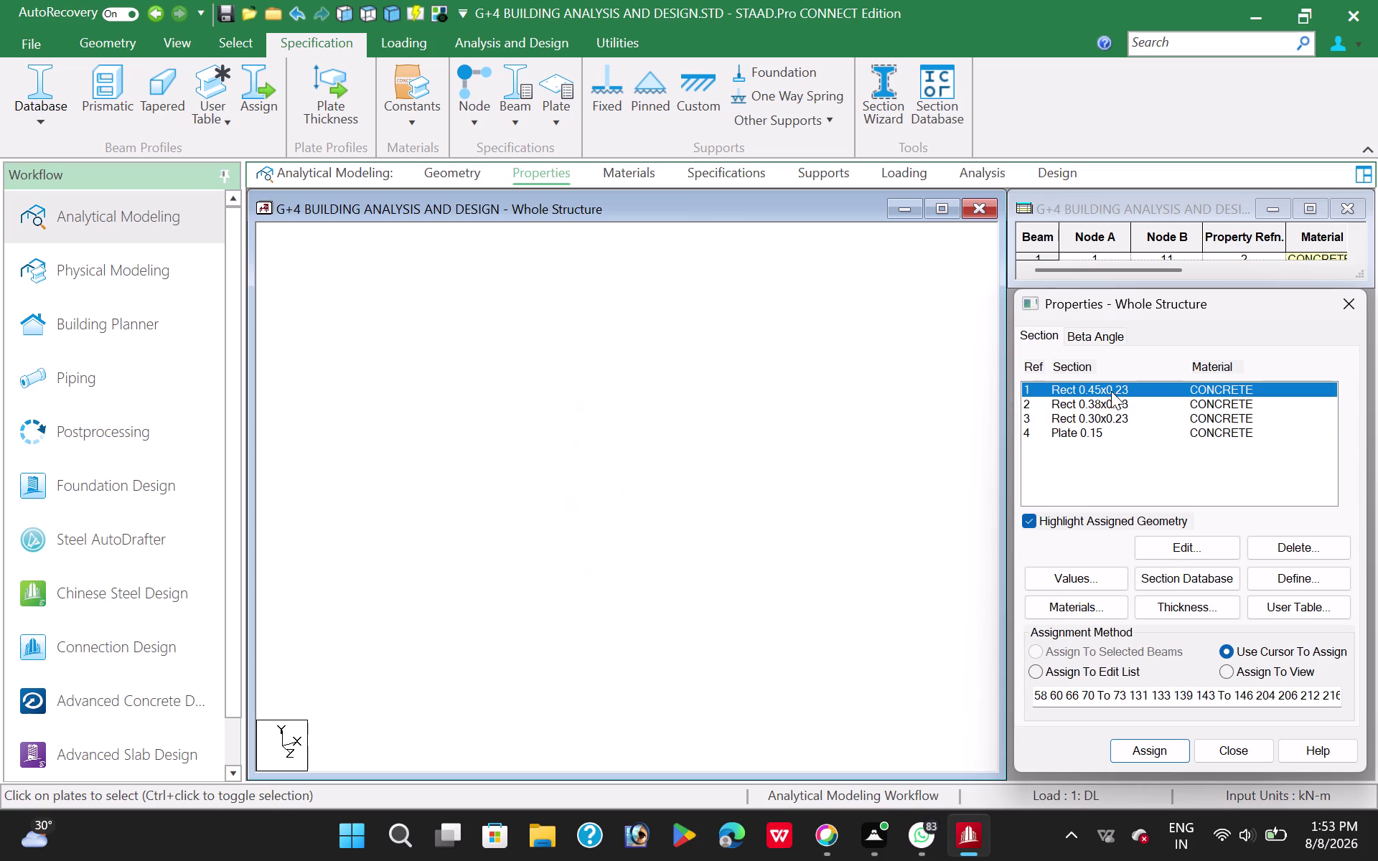
click(1110, 400)
click(1102, 411)
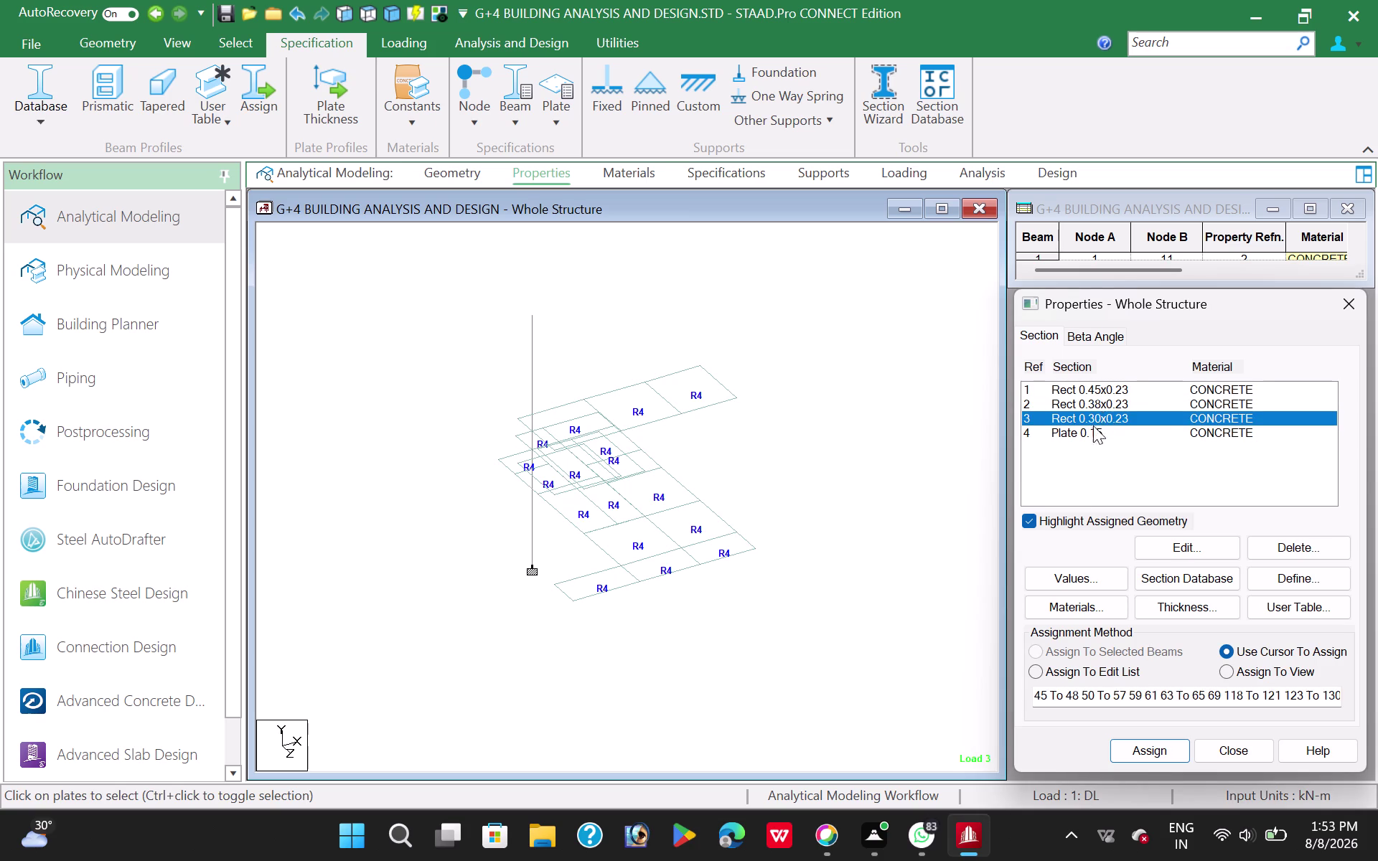
click(1089, 431)
click(1100, 389)
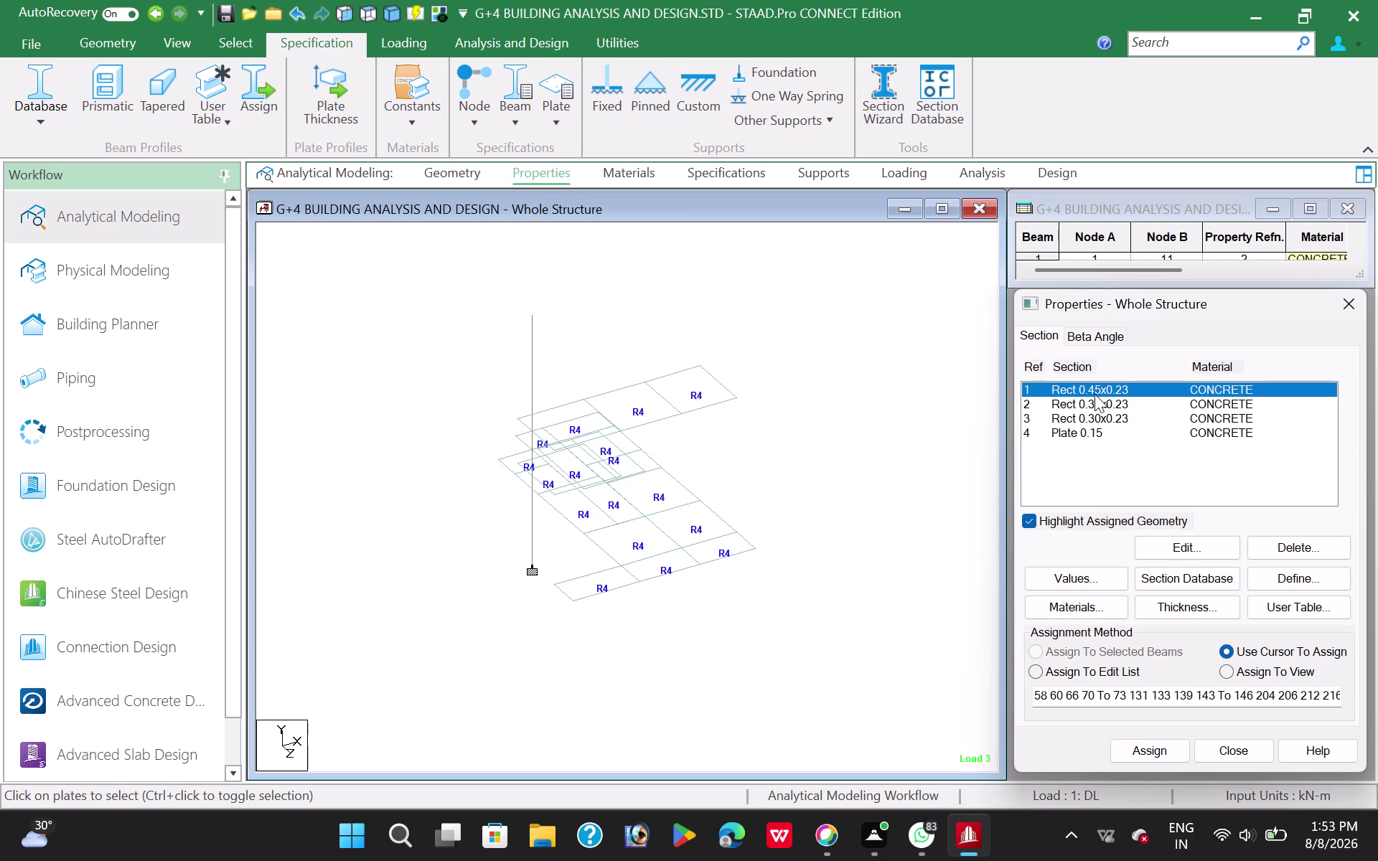
click(1091, 406)
click(1087, 416)
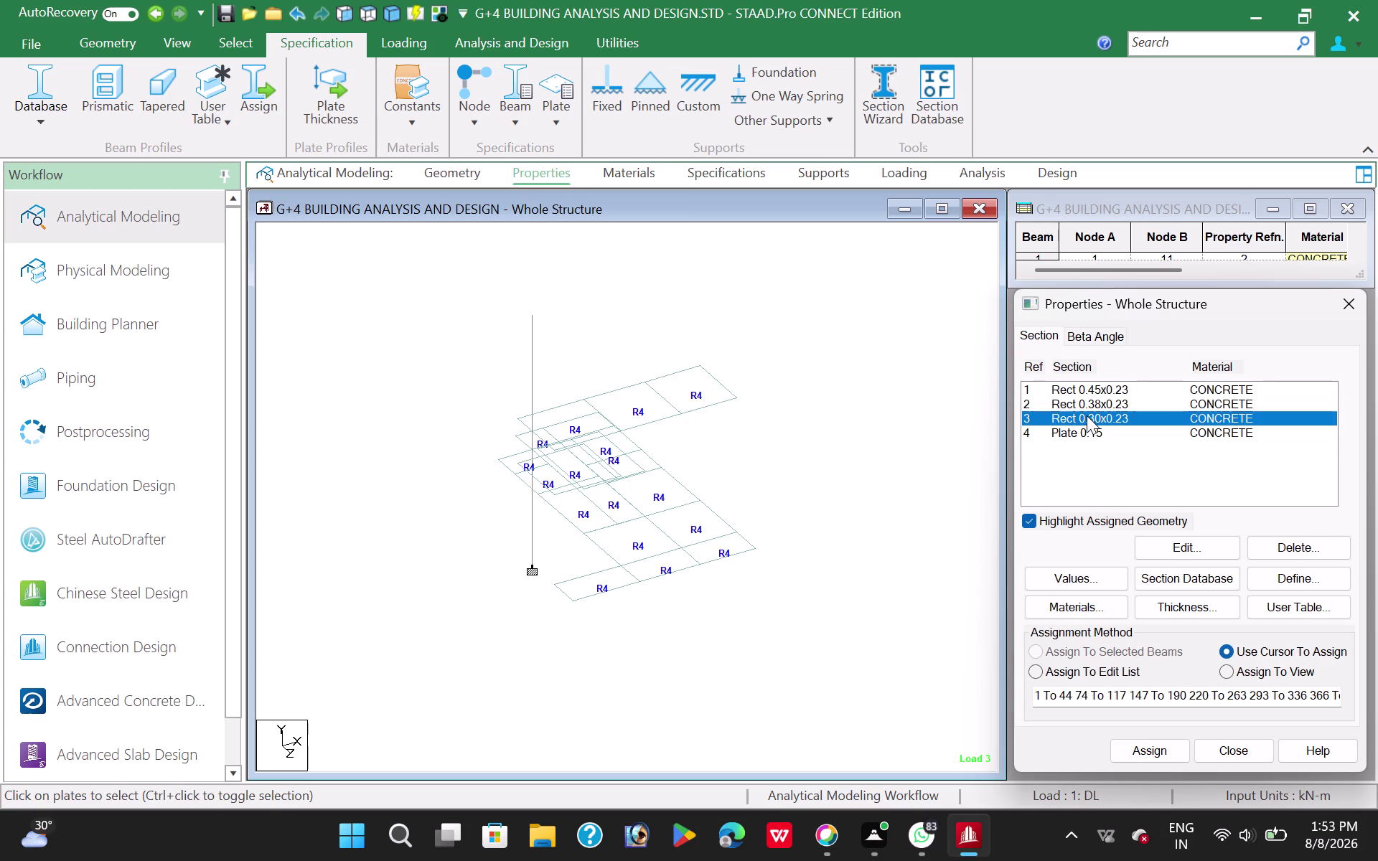
Assign the Rect 0.30x0.23 section to the vertical column.
click(1080, 430)
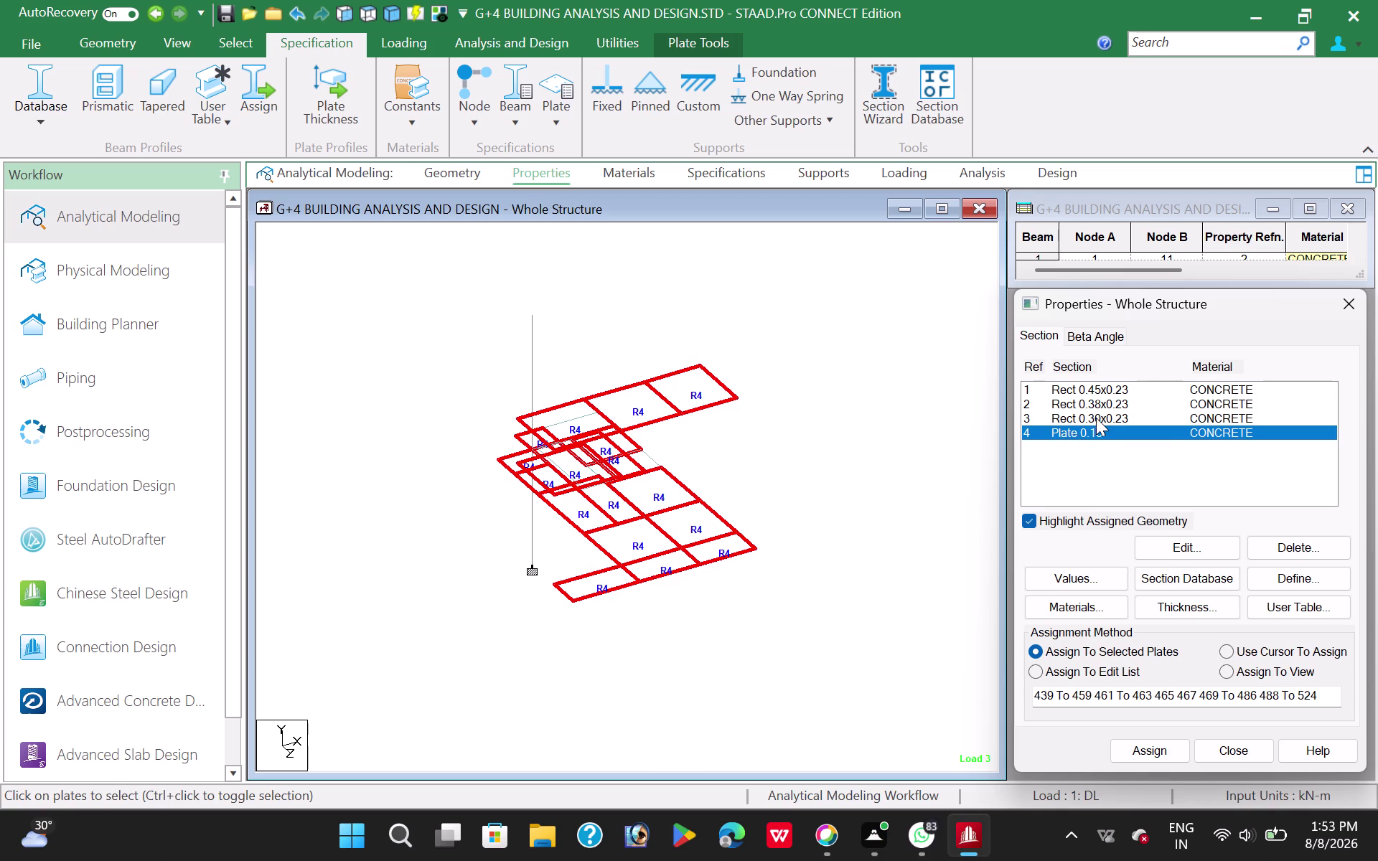
click(1099, 415)
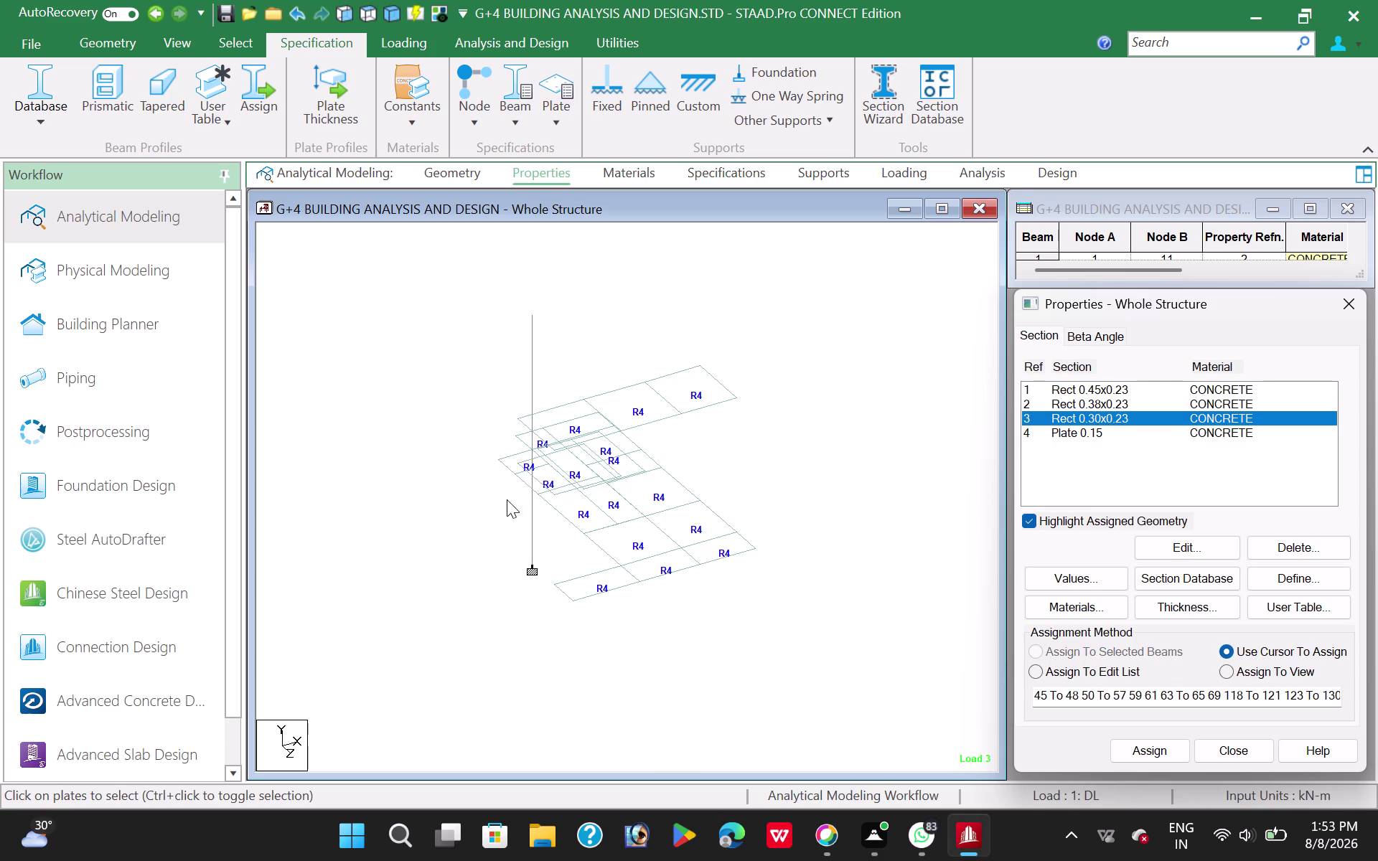
drag(504, 304, 542, 597)
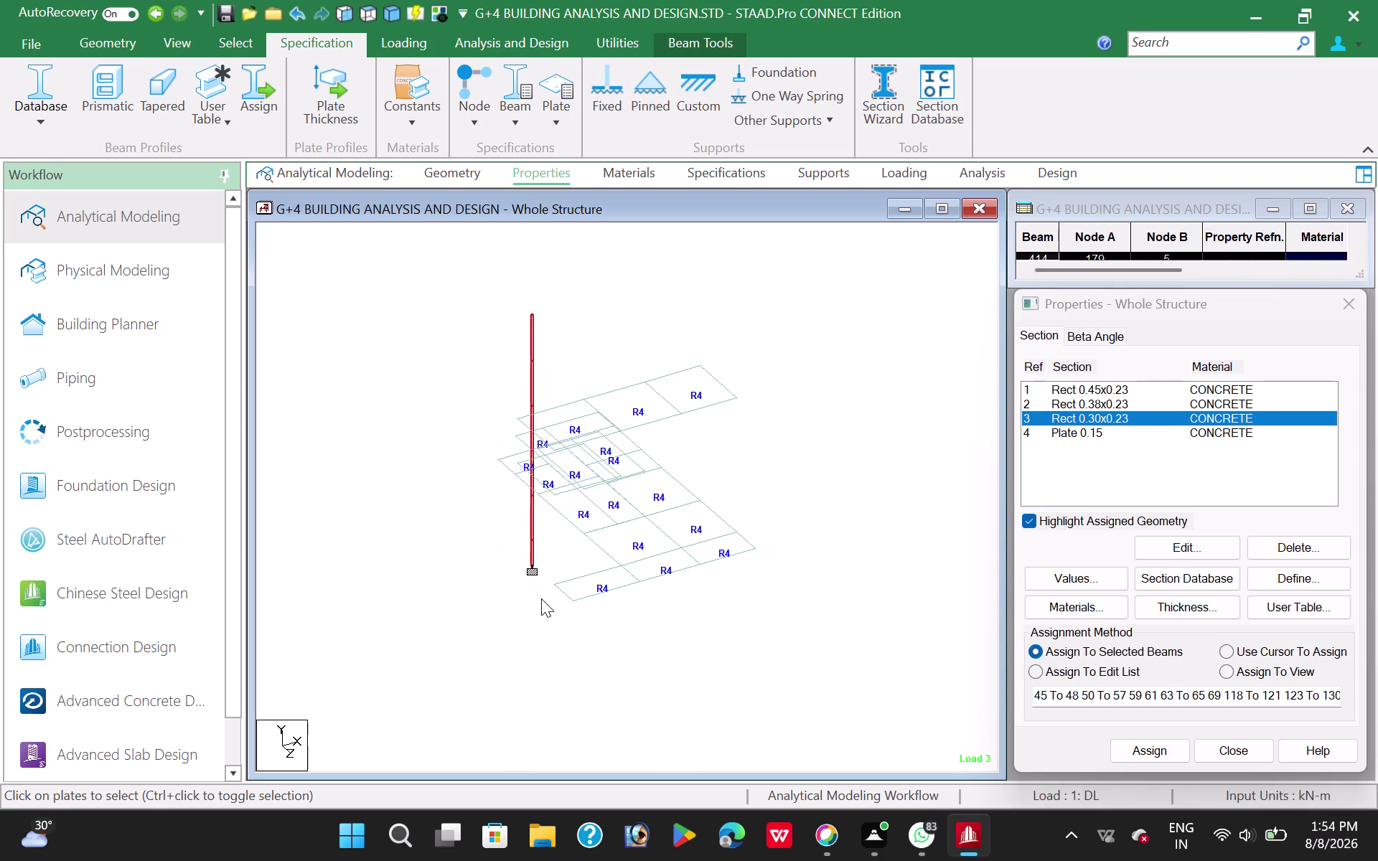
click(1136, 748)
click(1235, 597)
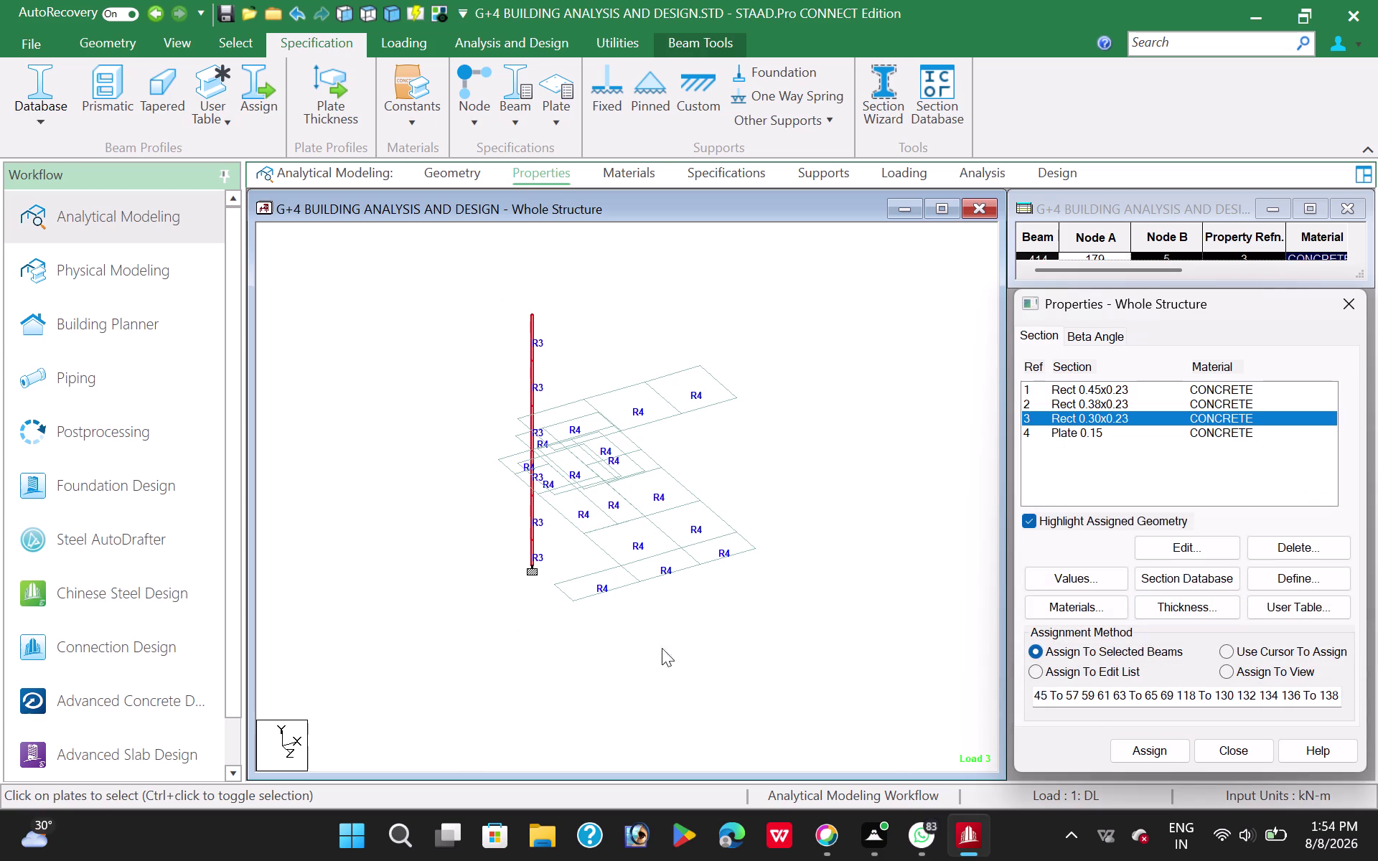
click(756, 646)
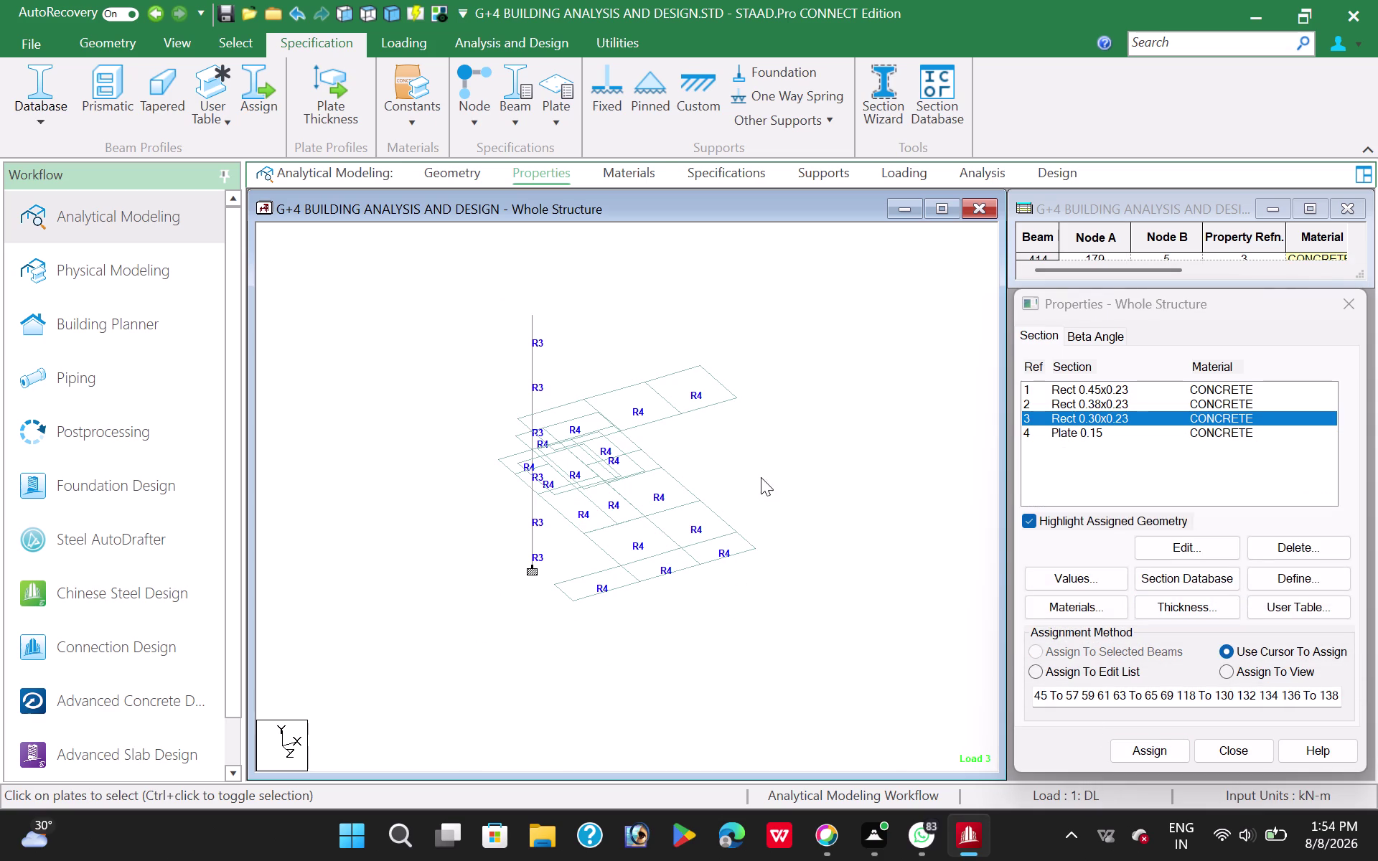
scroll(down, 3)
middle_drag(774, 509, 783, 519)
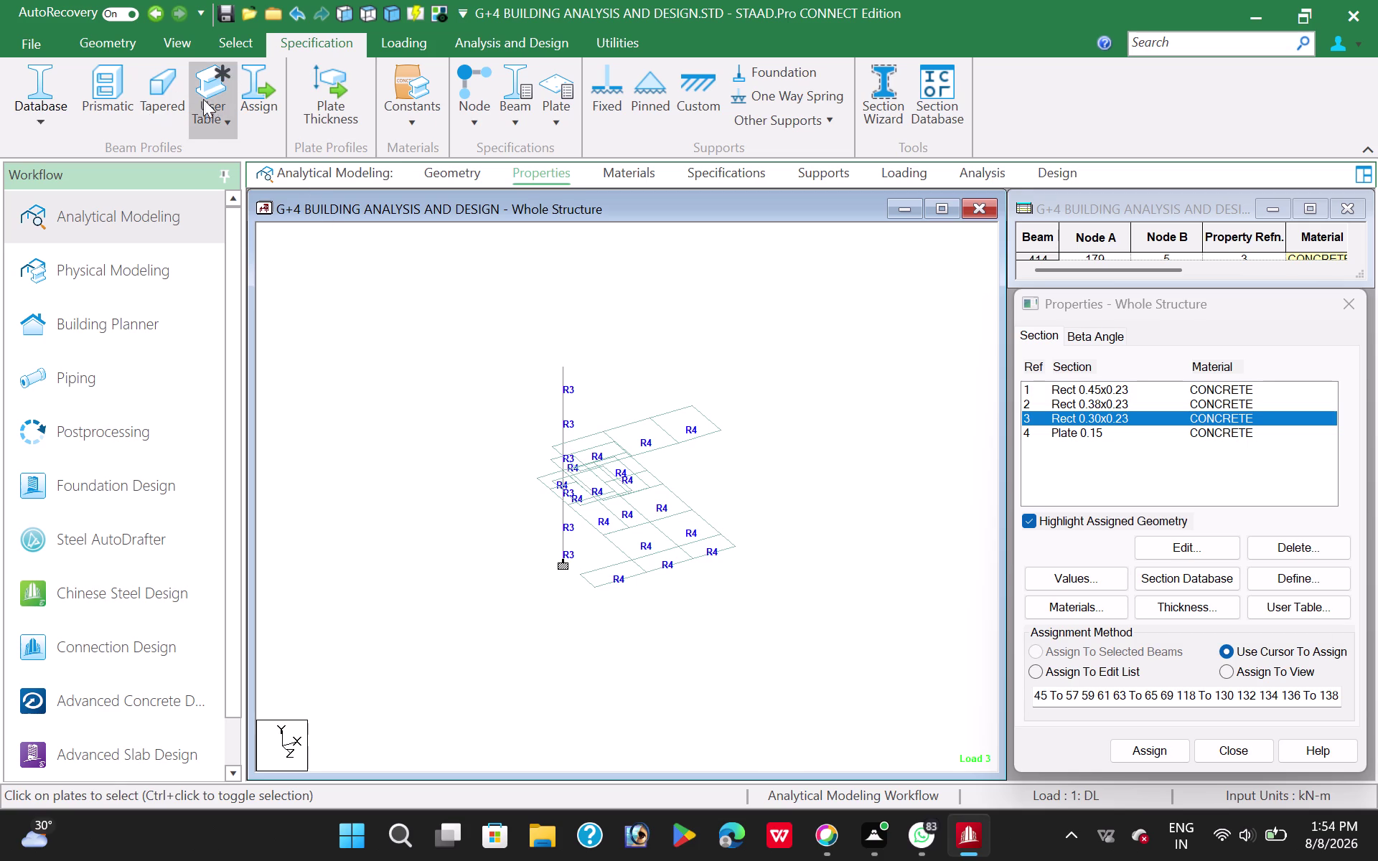
Go to the Analysis and Design workflow and launch Run Analysis.
click(176, 38)
click(277, 86)
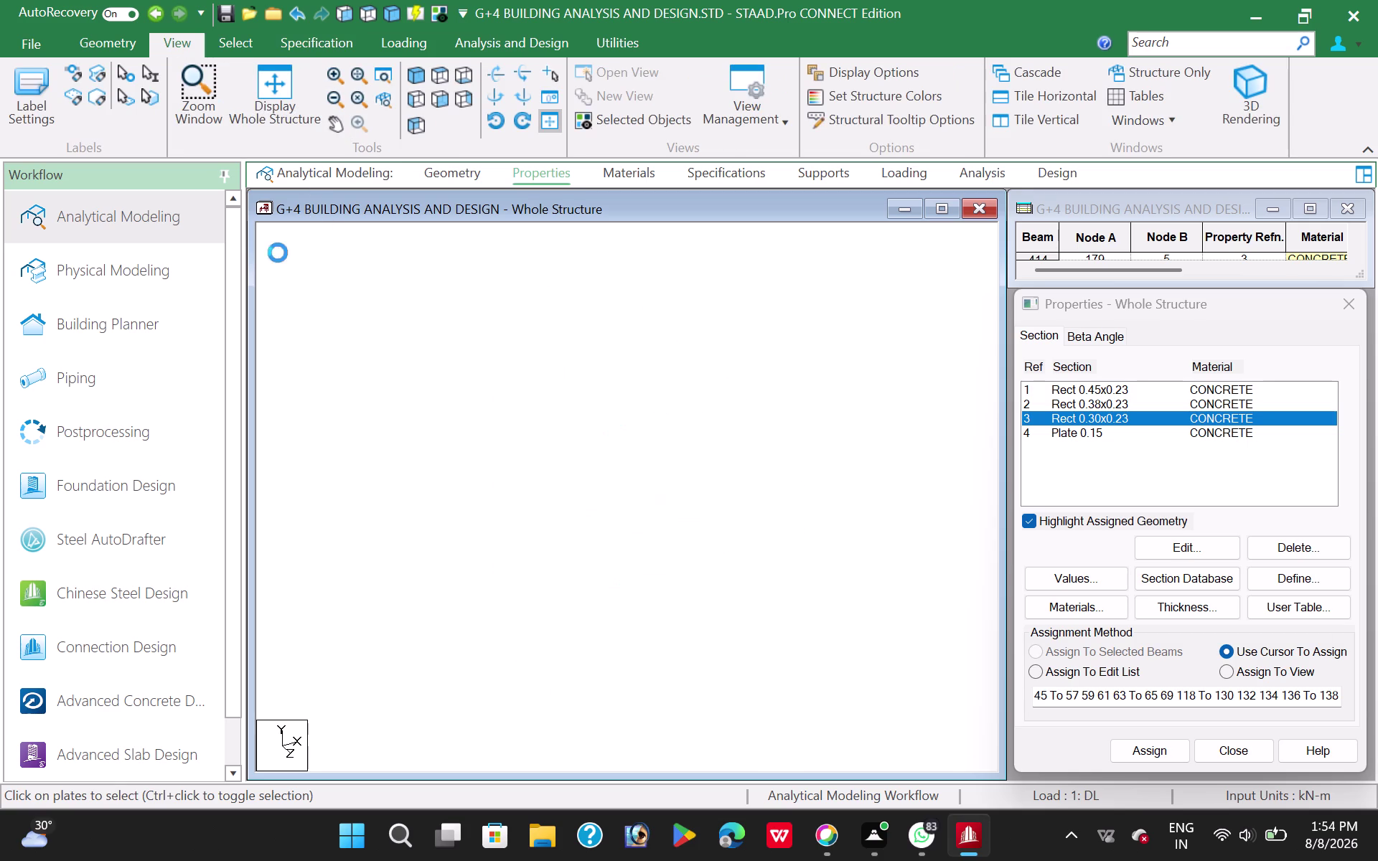
click(459, 367)
click(463, 172)
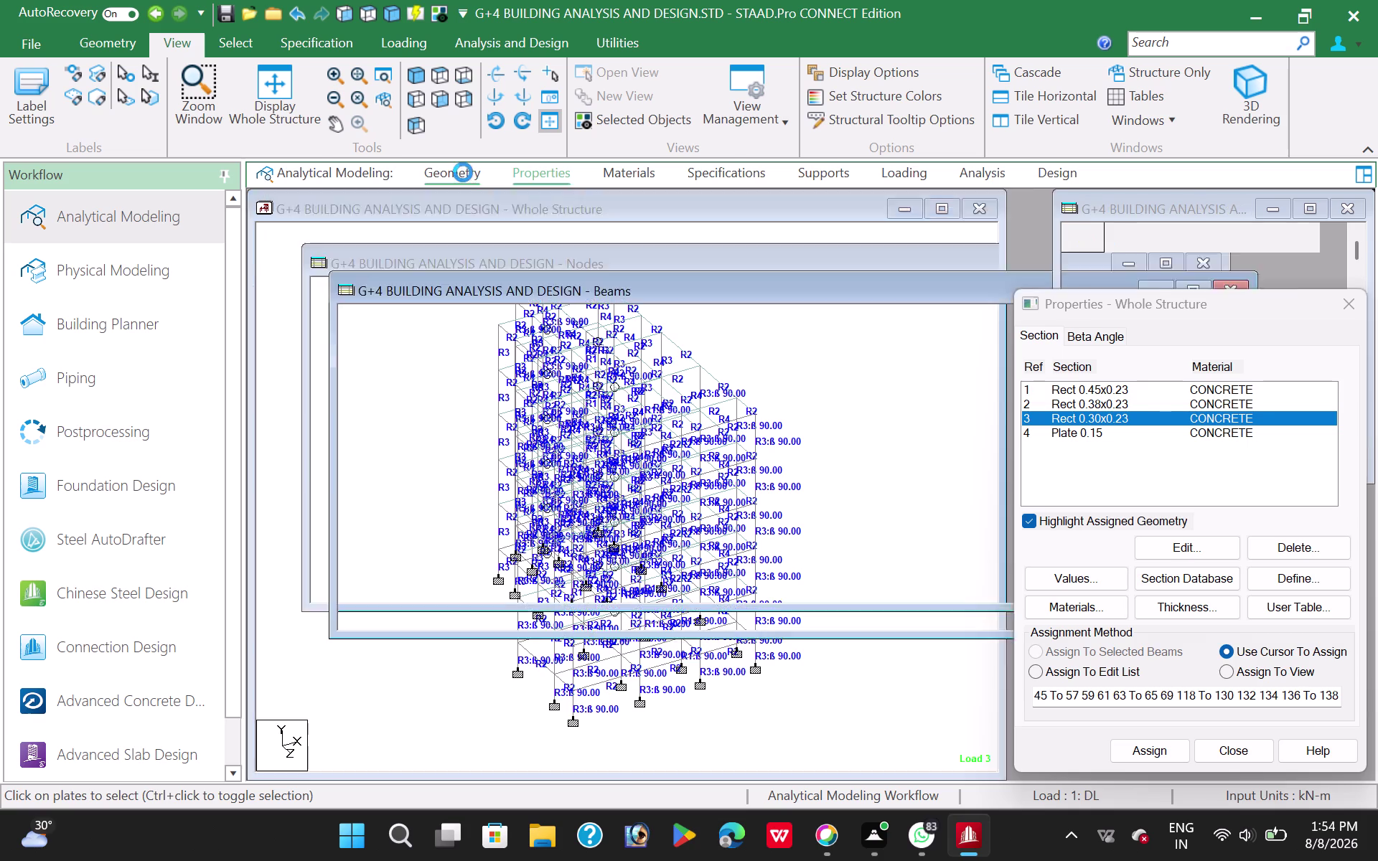
click(478, 43)
click(346, 89)
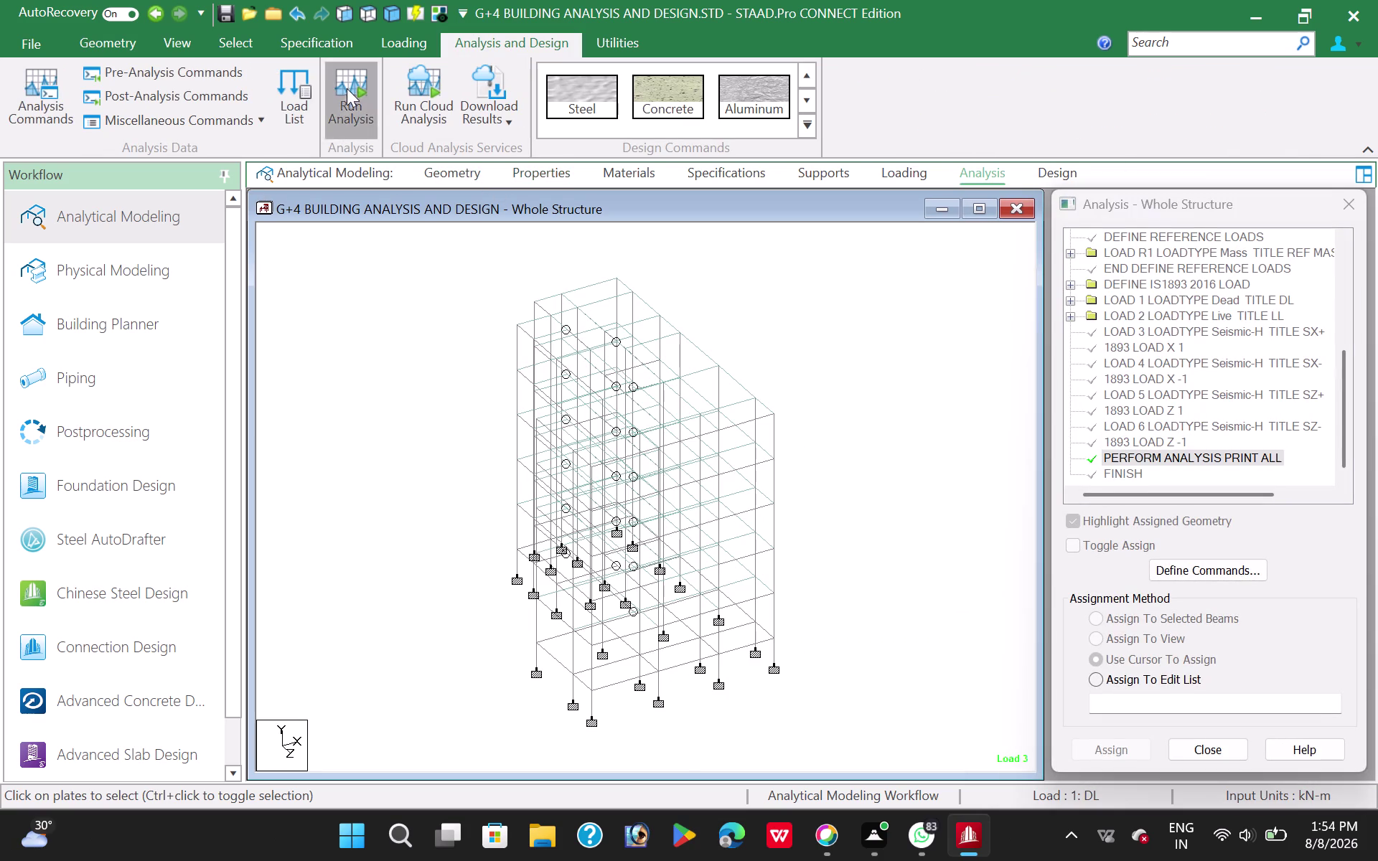
click(677, 521)
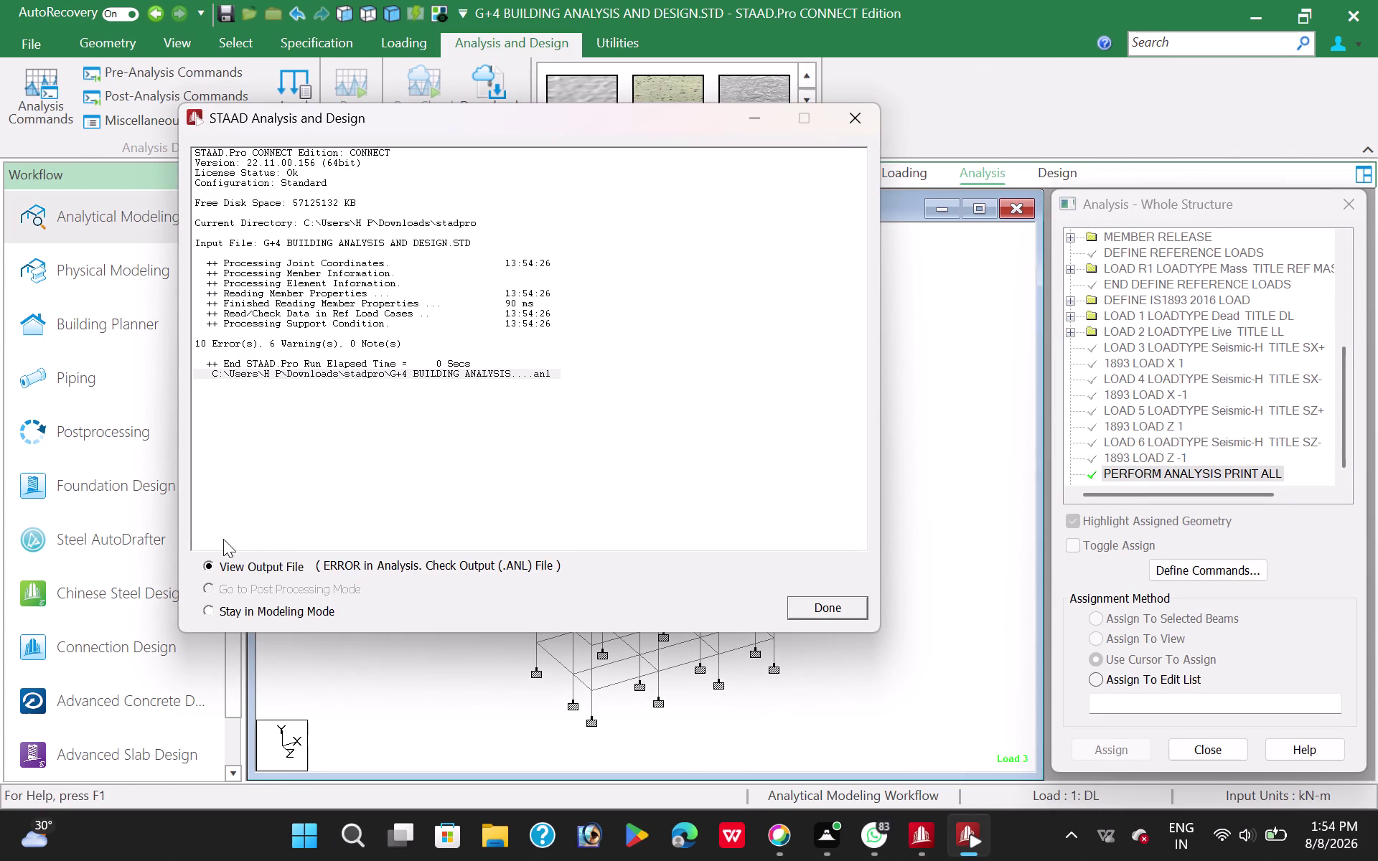
Scroll the output Error List for elements 460–487 lacking modulus and thickness, then close the Viewer.
click(827, 606)
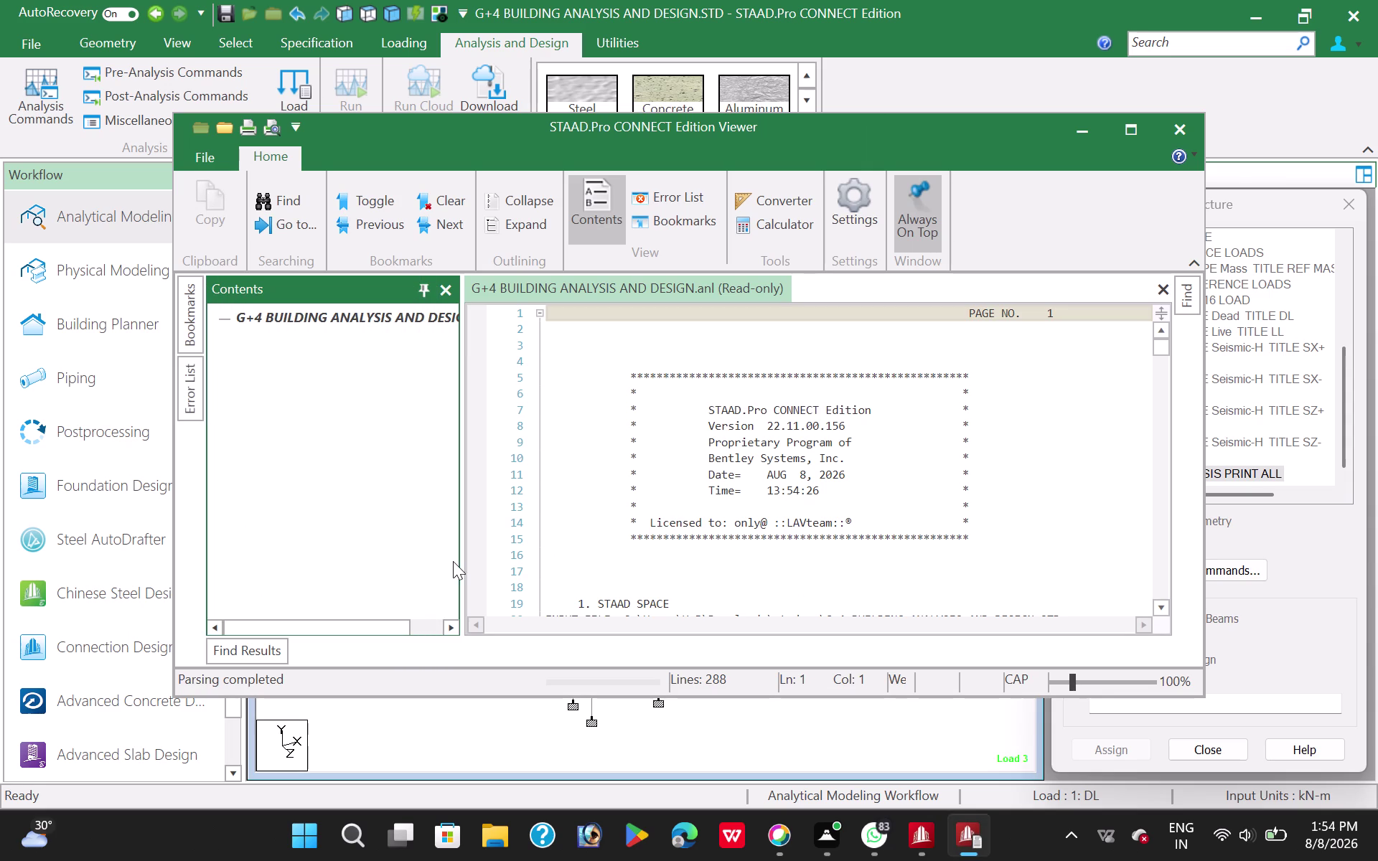
double_click(324, 569)
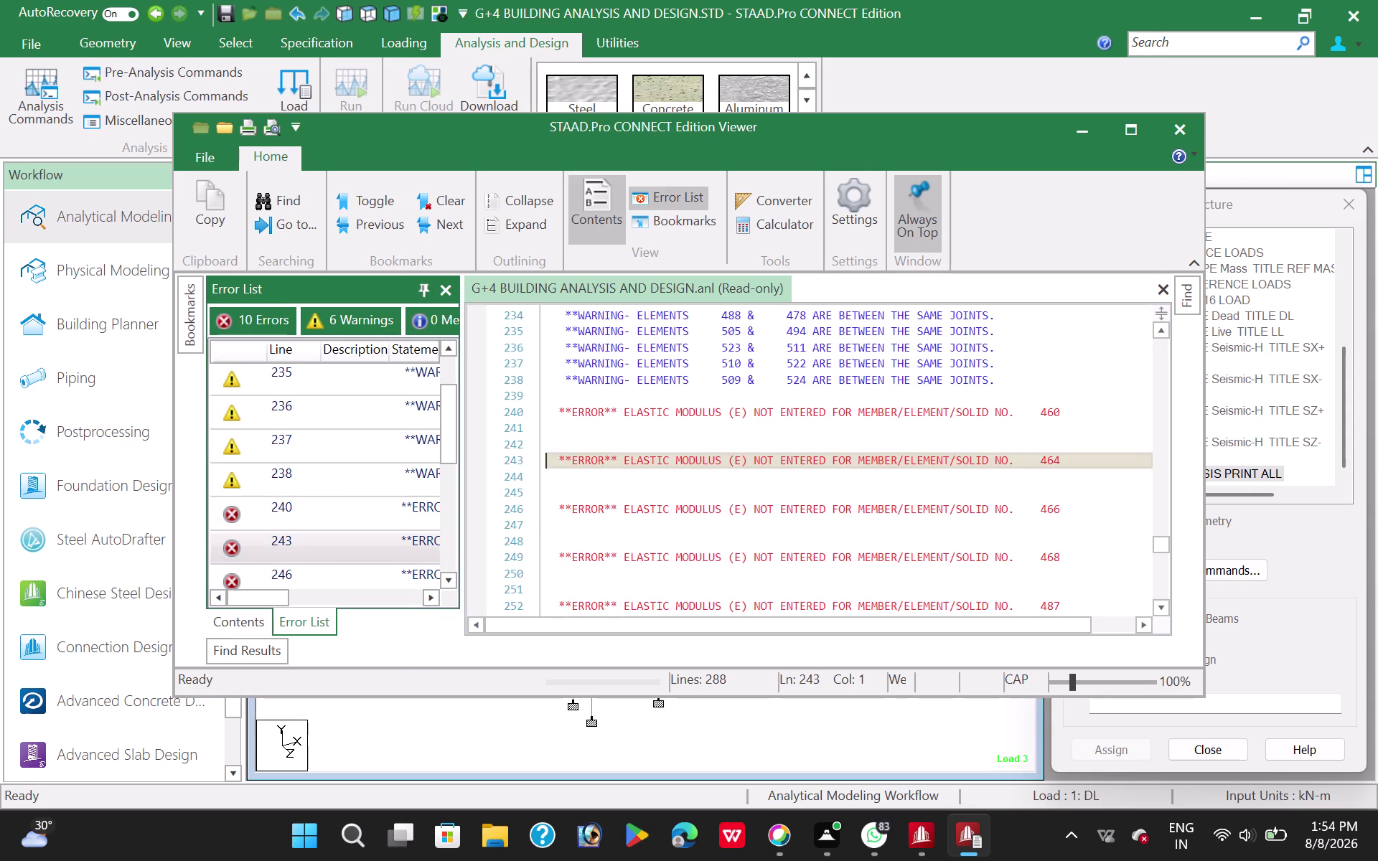
scroll(down, 3)
scroll(down, 3)
scroll(down, 3)
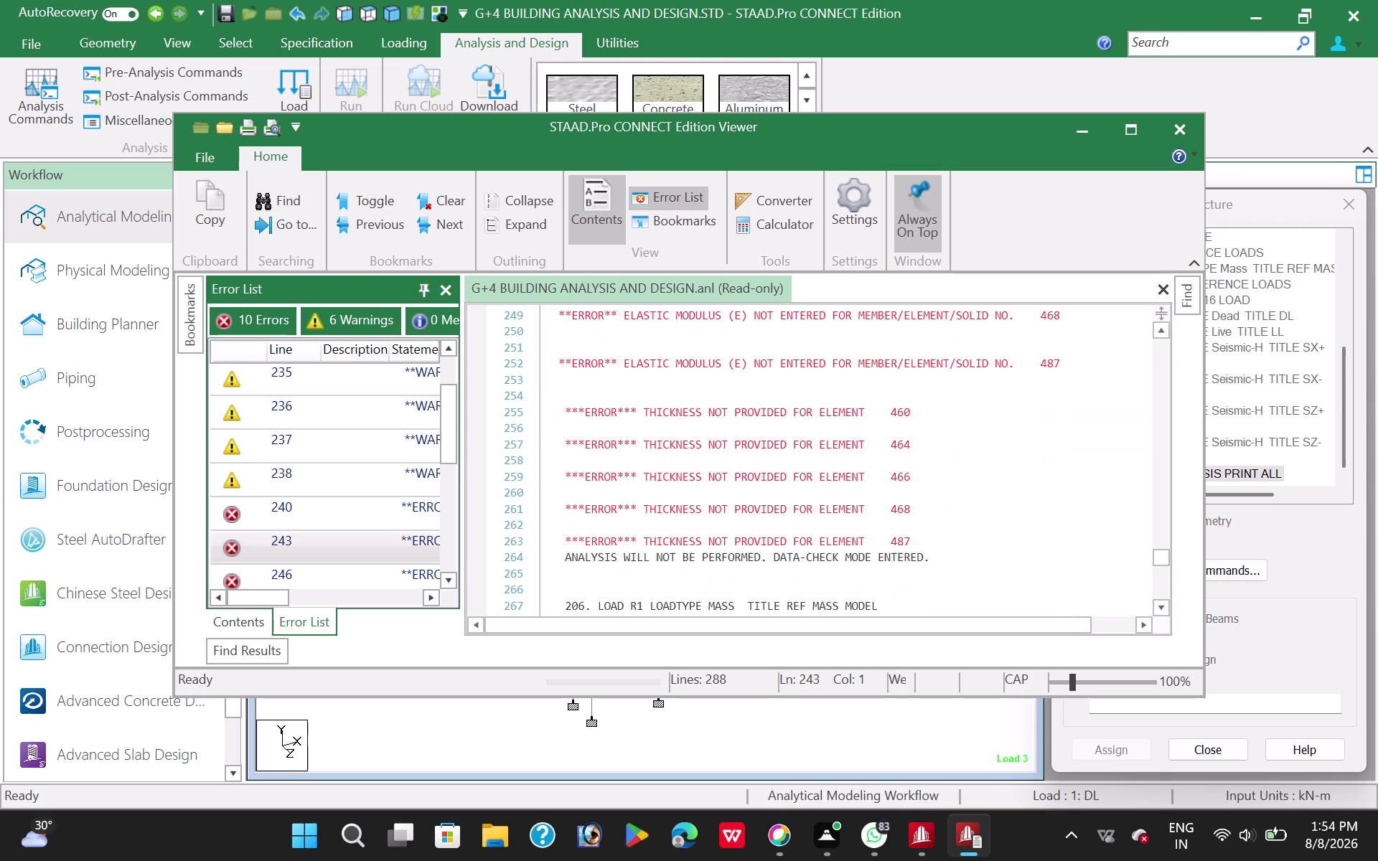
scroll(up, 3)
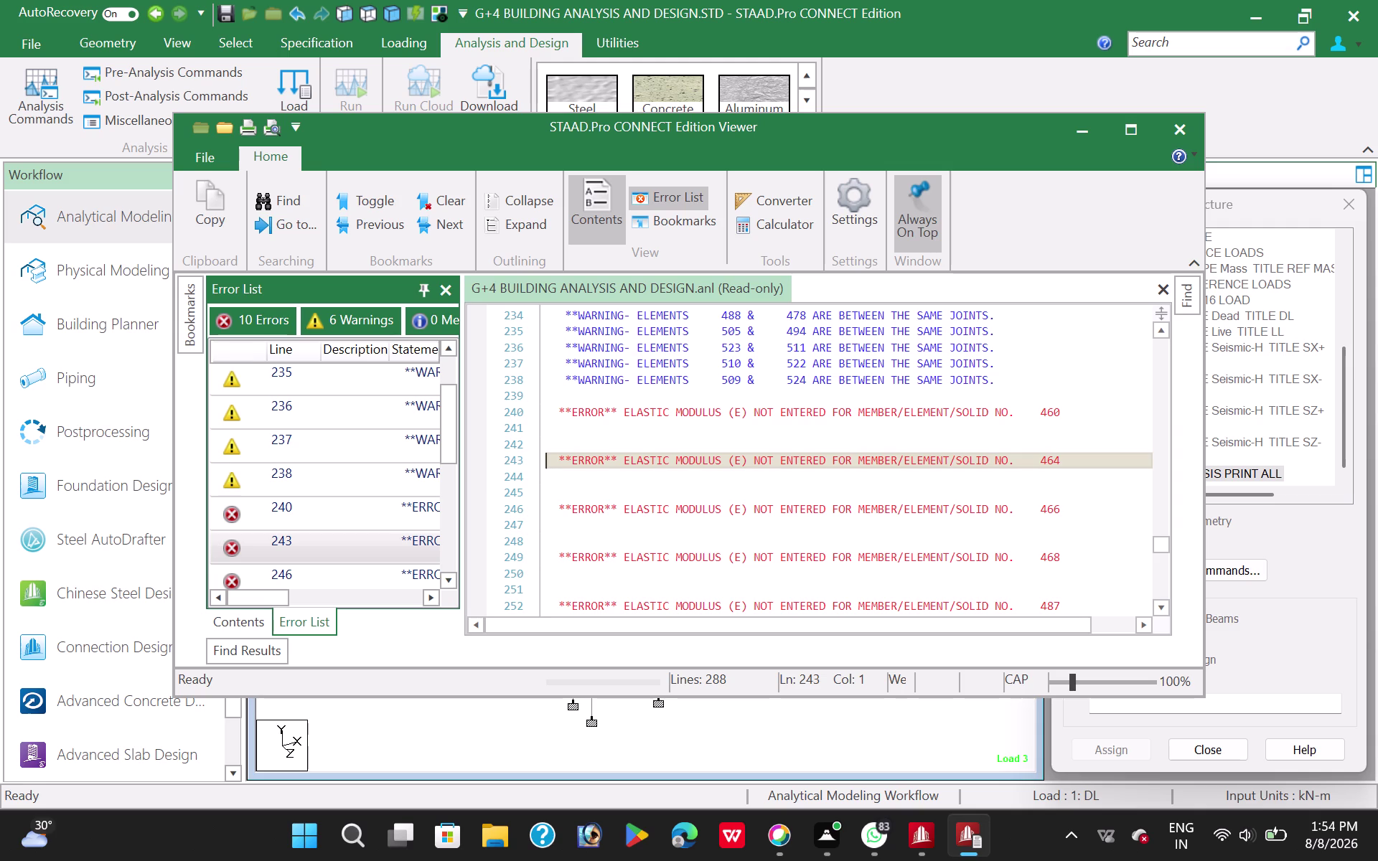
scroll(down, 3)
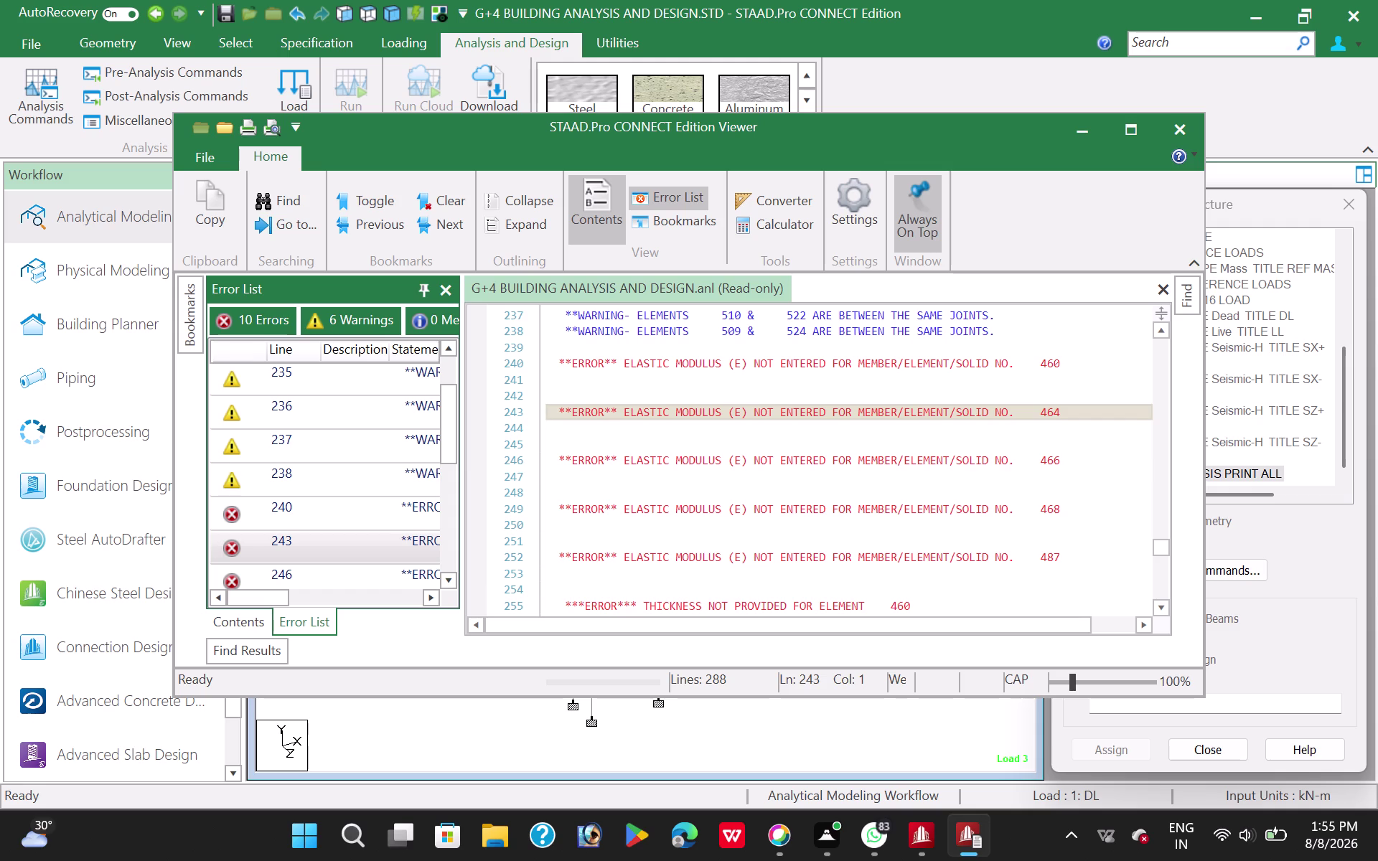
scroll(down, 3)
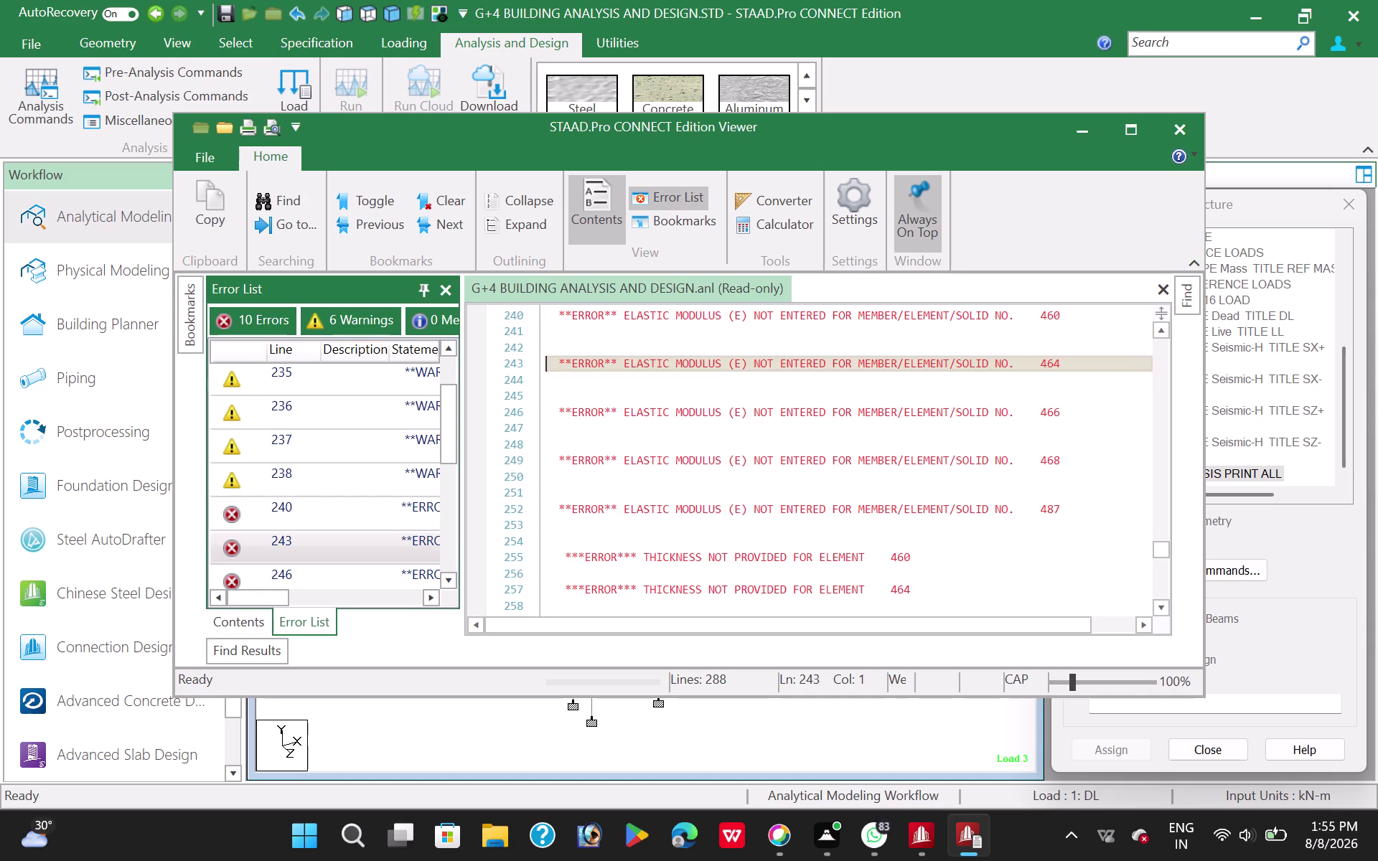
click(1189, 129)
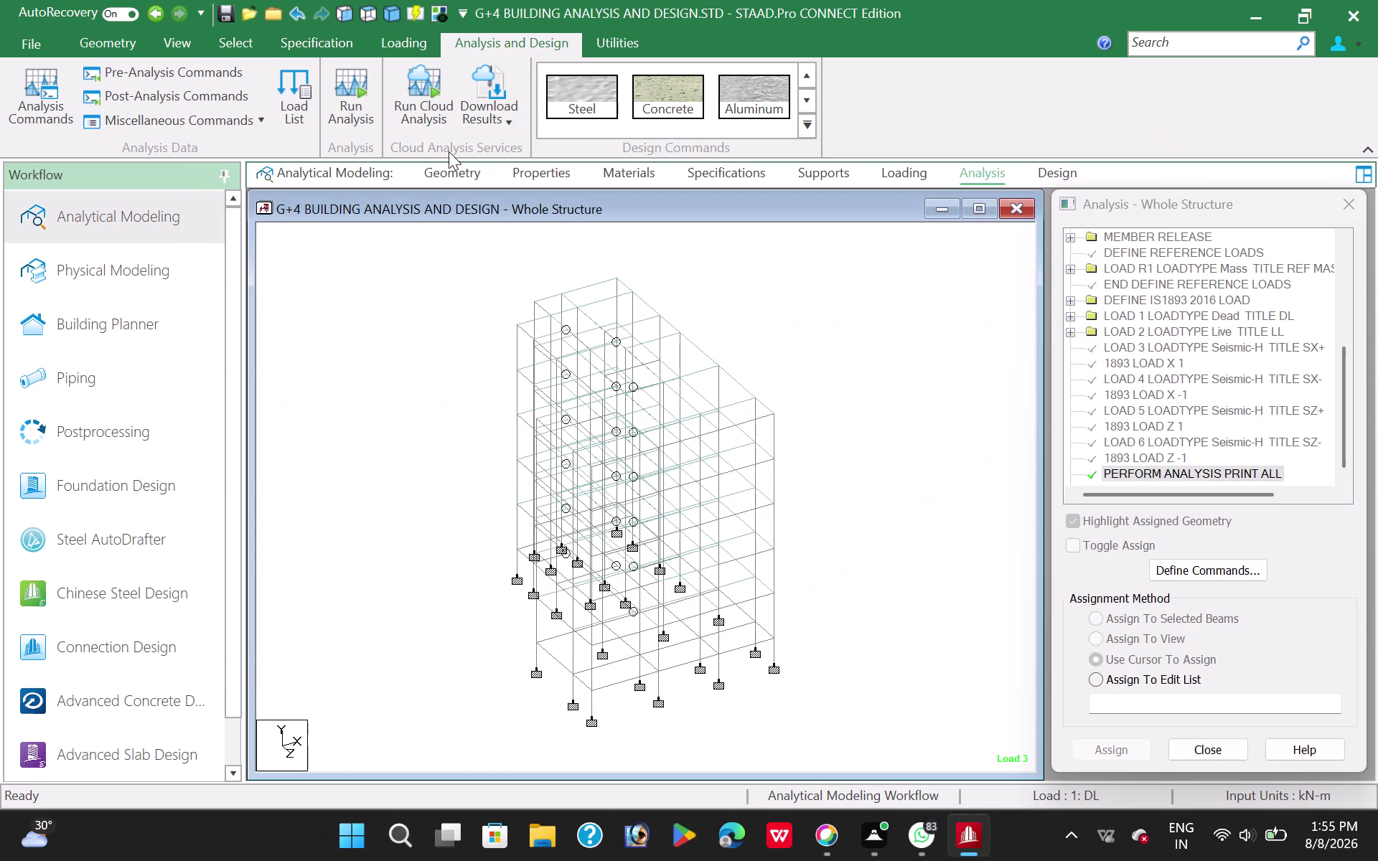
Select plates 460, 464, 466, 468 and 487 by number and display only them.
click(229, 39)
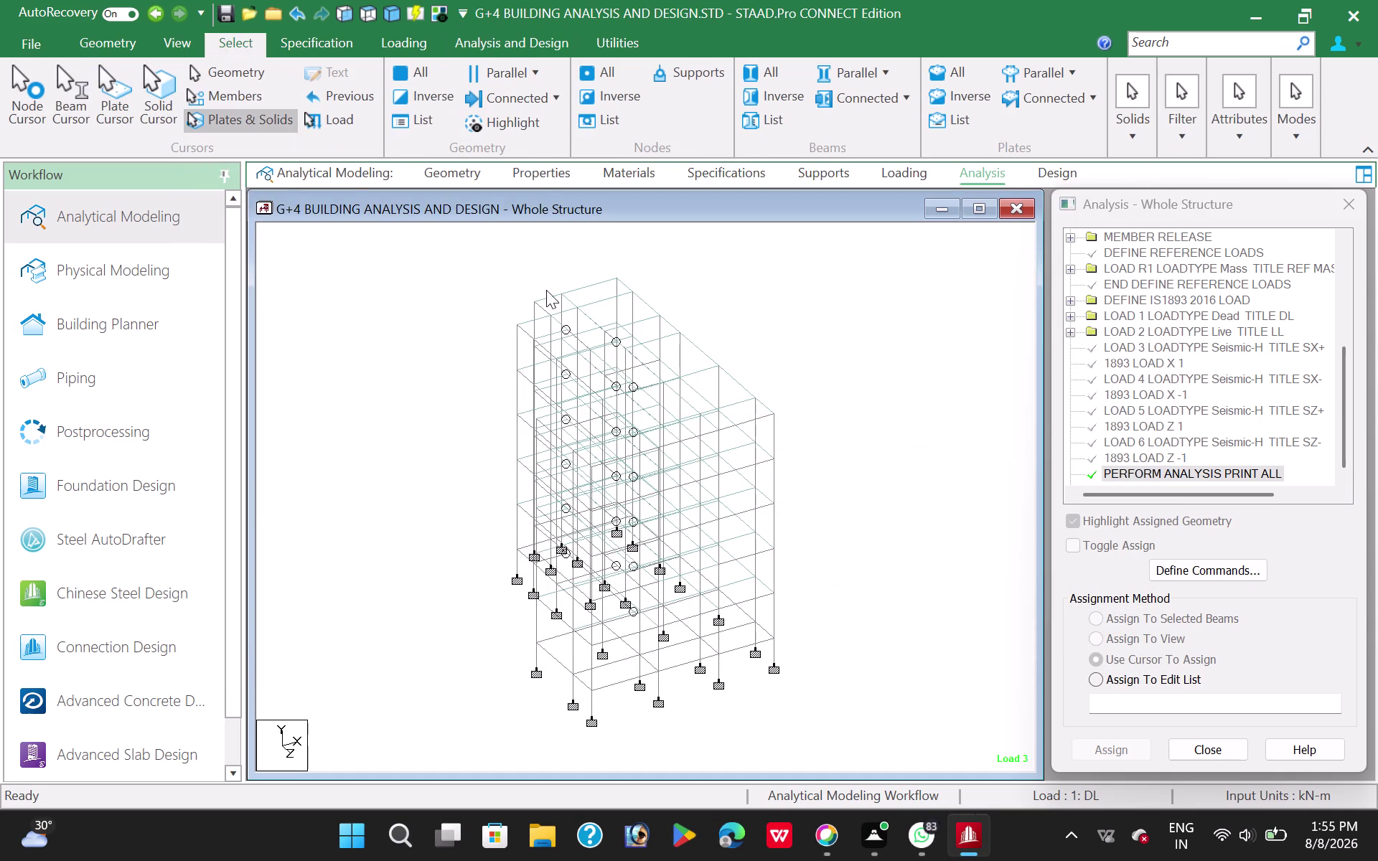
click(405, 115)
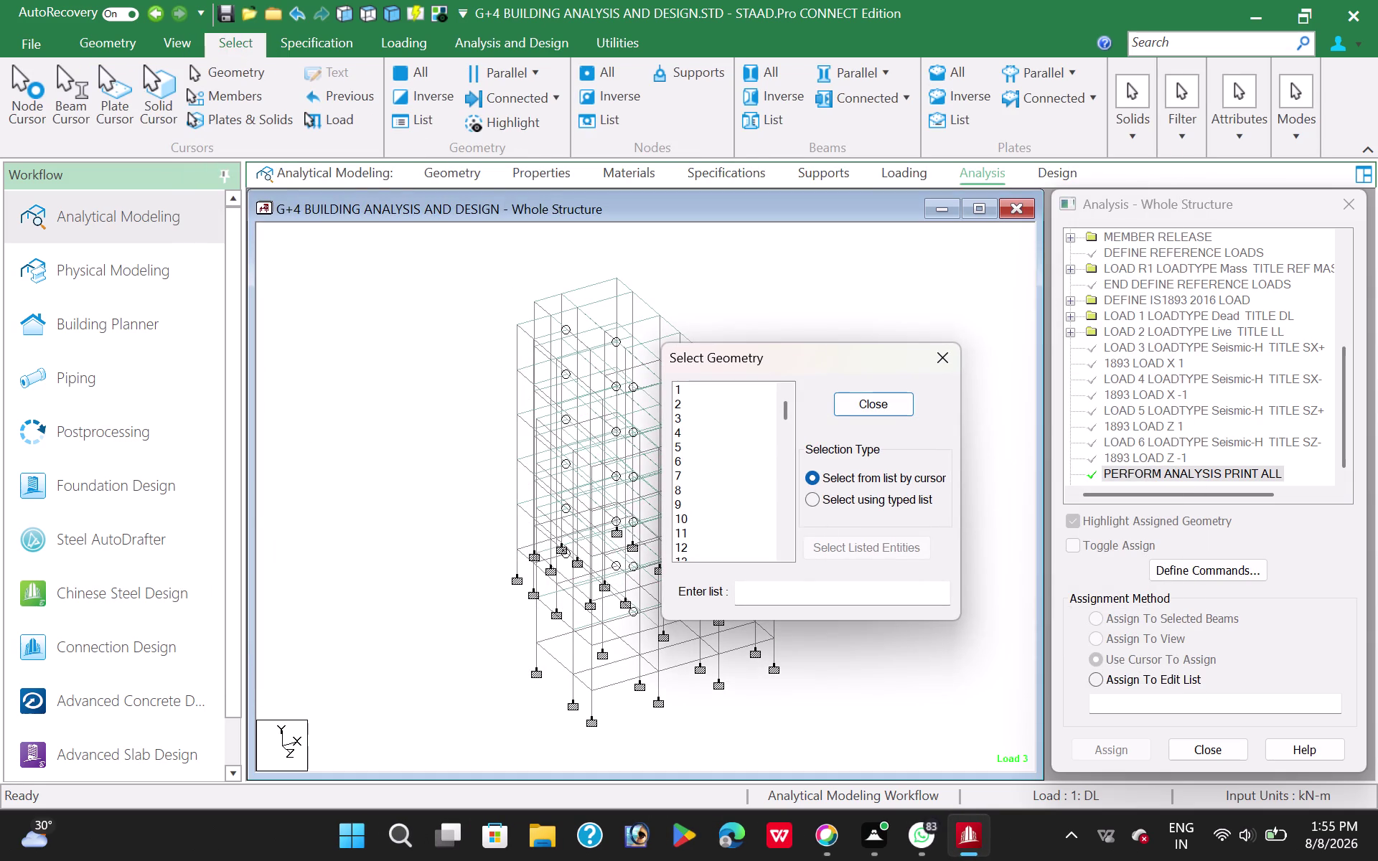
click(781, 600)
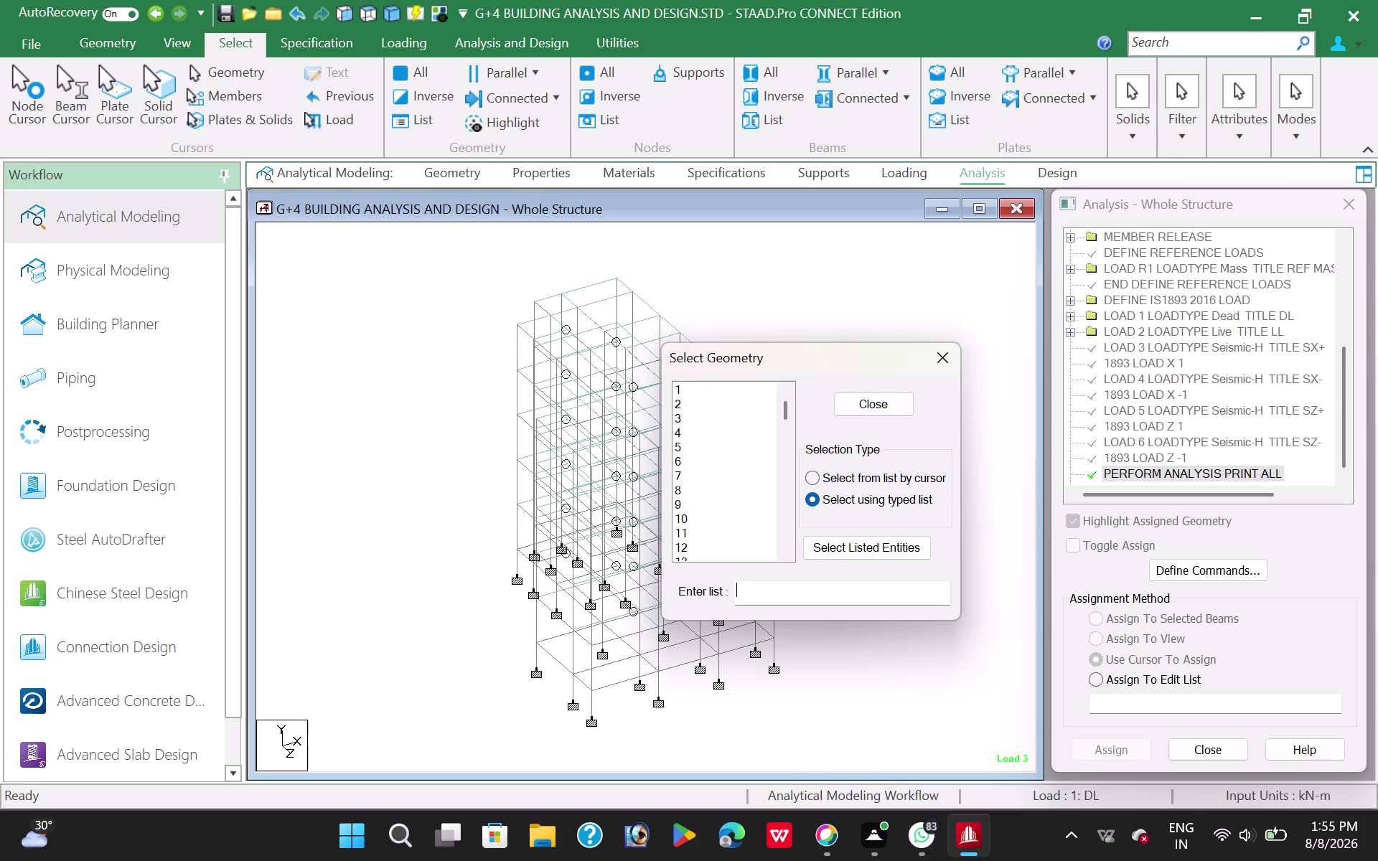
key(4)
text(60)
key(space)
text(46)
text(4)
key(space)
text(4)
text(66)
key(space)
text(4)
text(68)
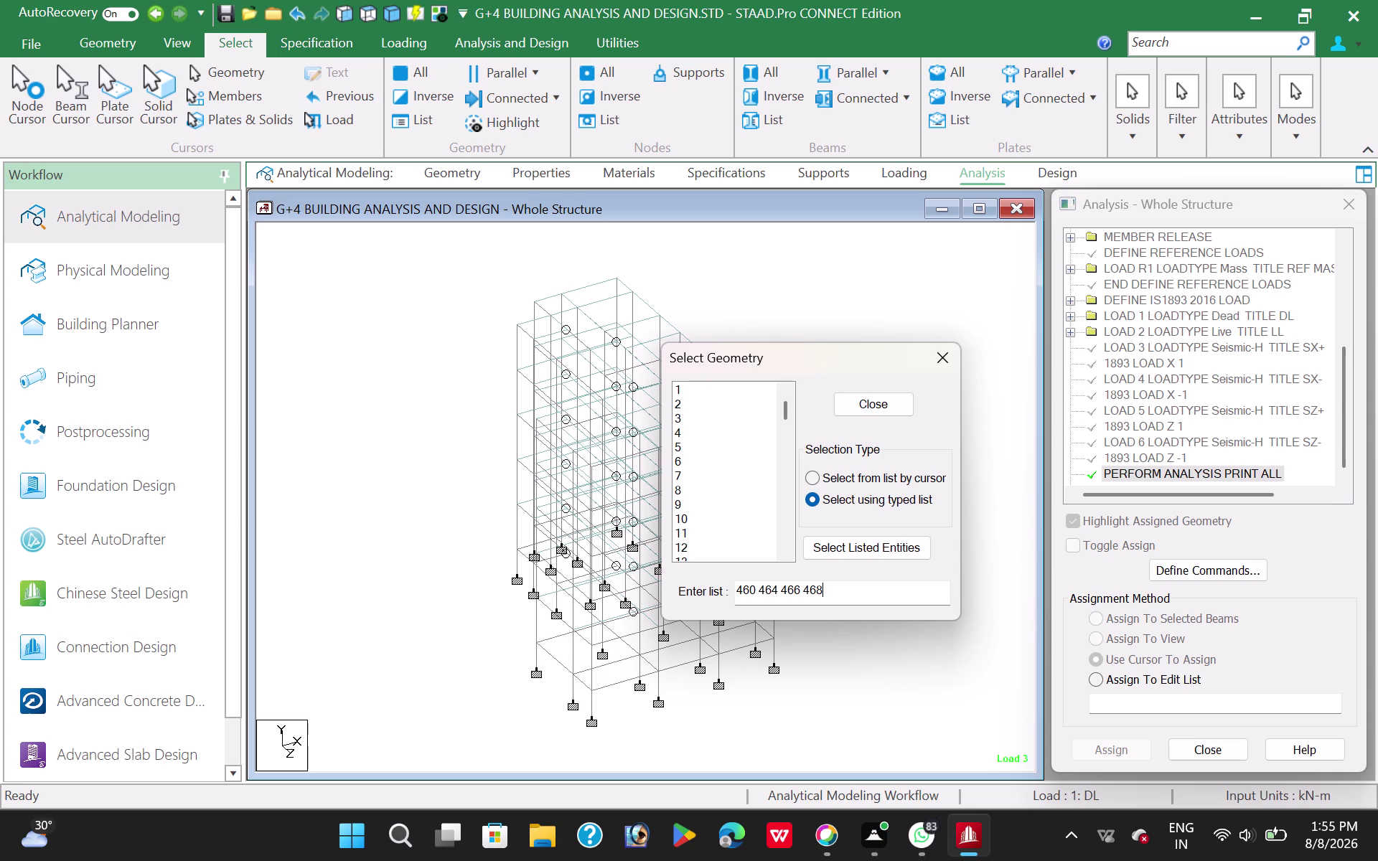
key(space)
text(487)
click(837, 545)
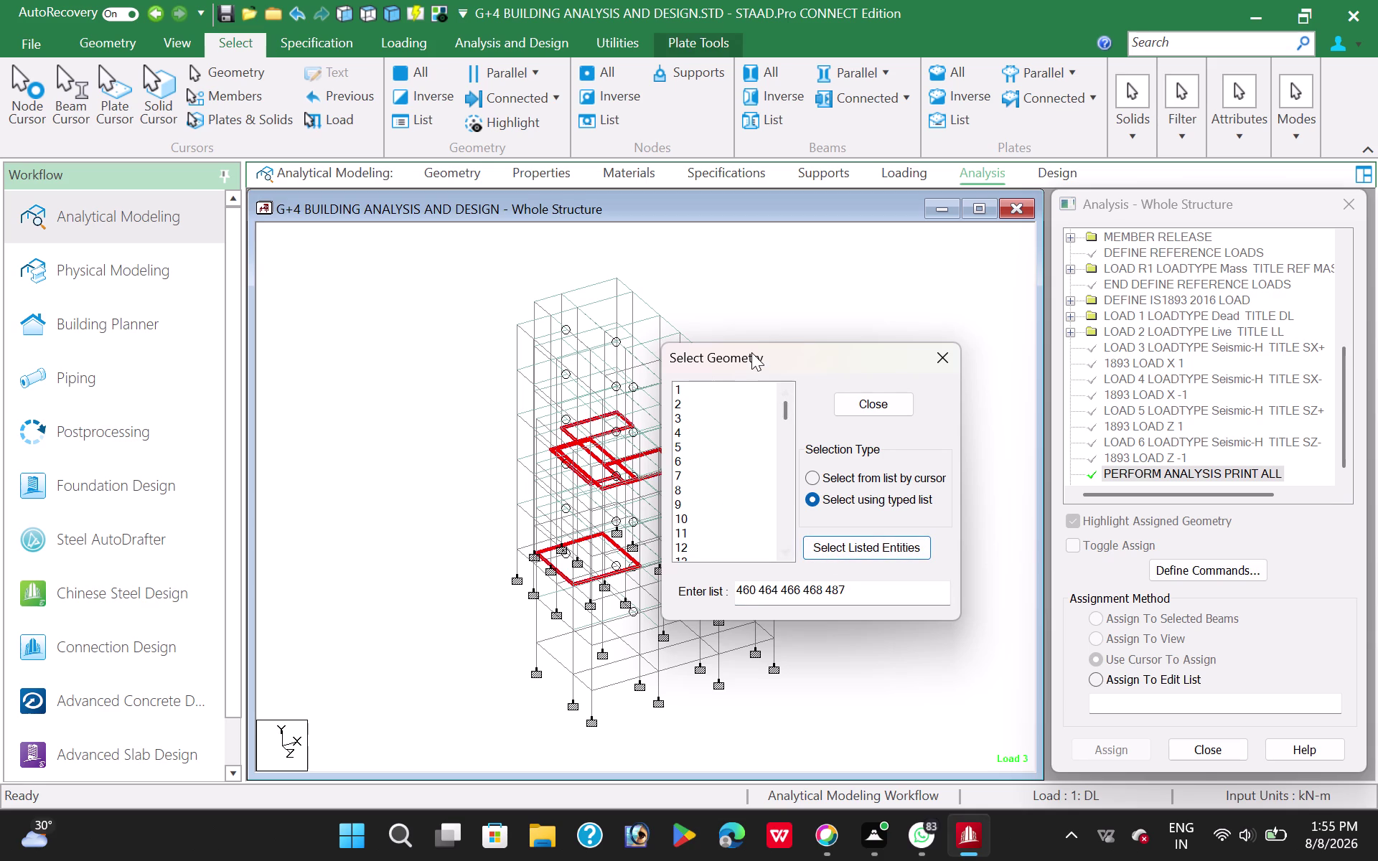
drag(752, 352, 907, 335)
scroll(up, 3)
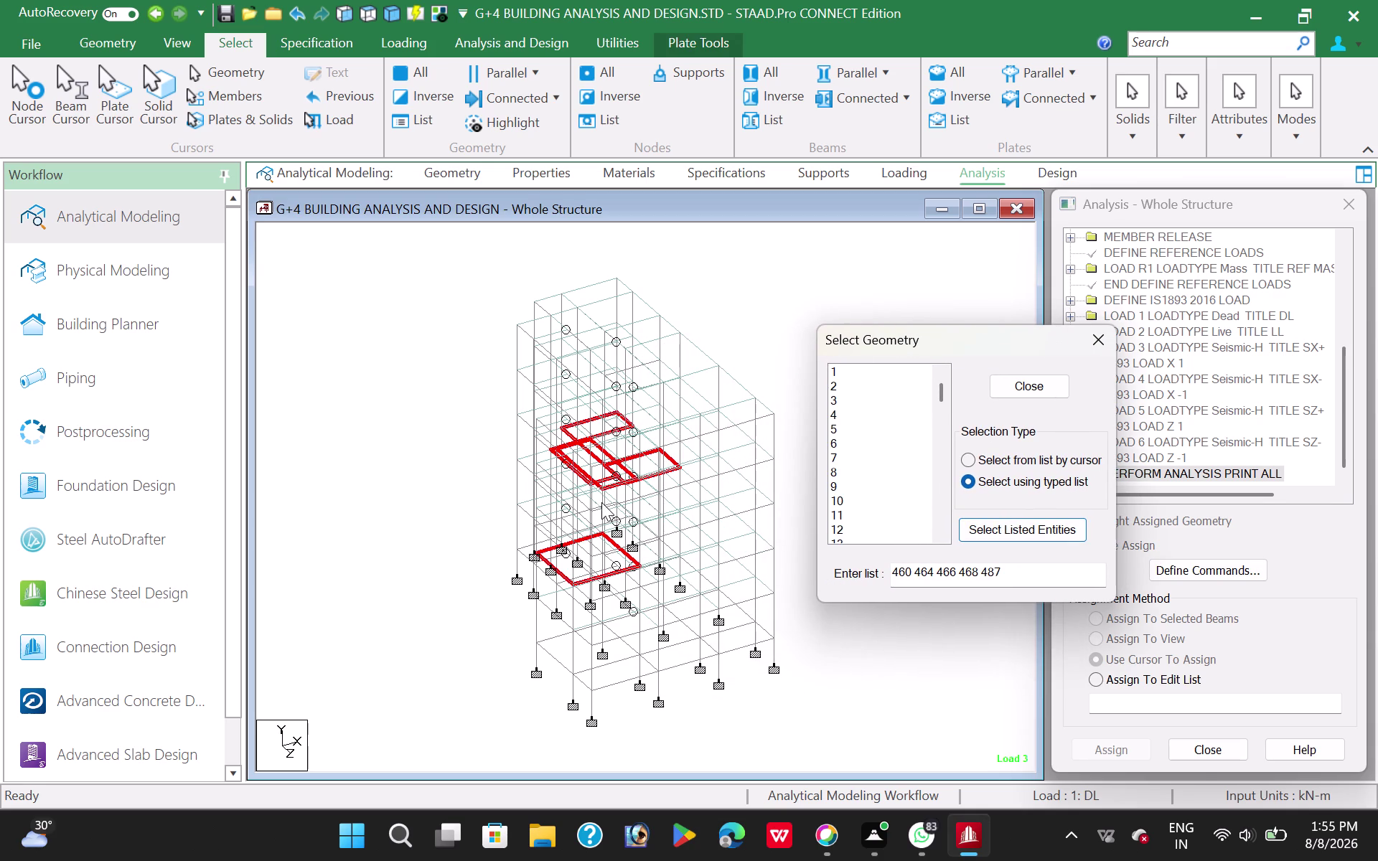
scroll(up, 3)
scroll(up, 3)
scroll(up, 3)
click(1034, 384)
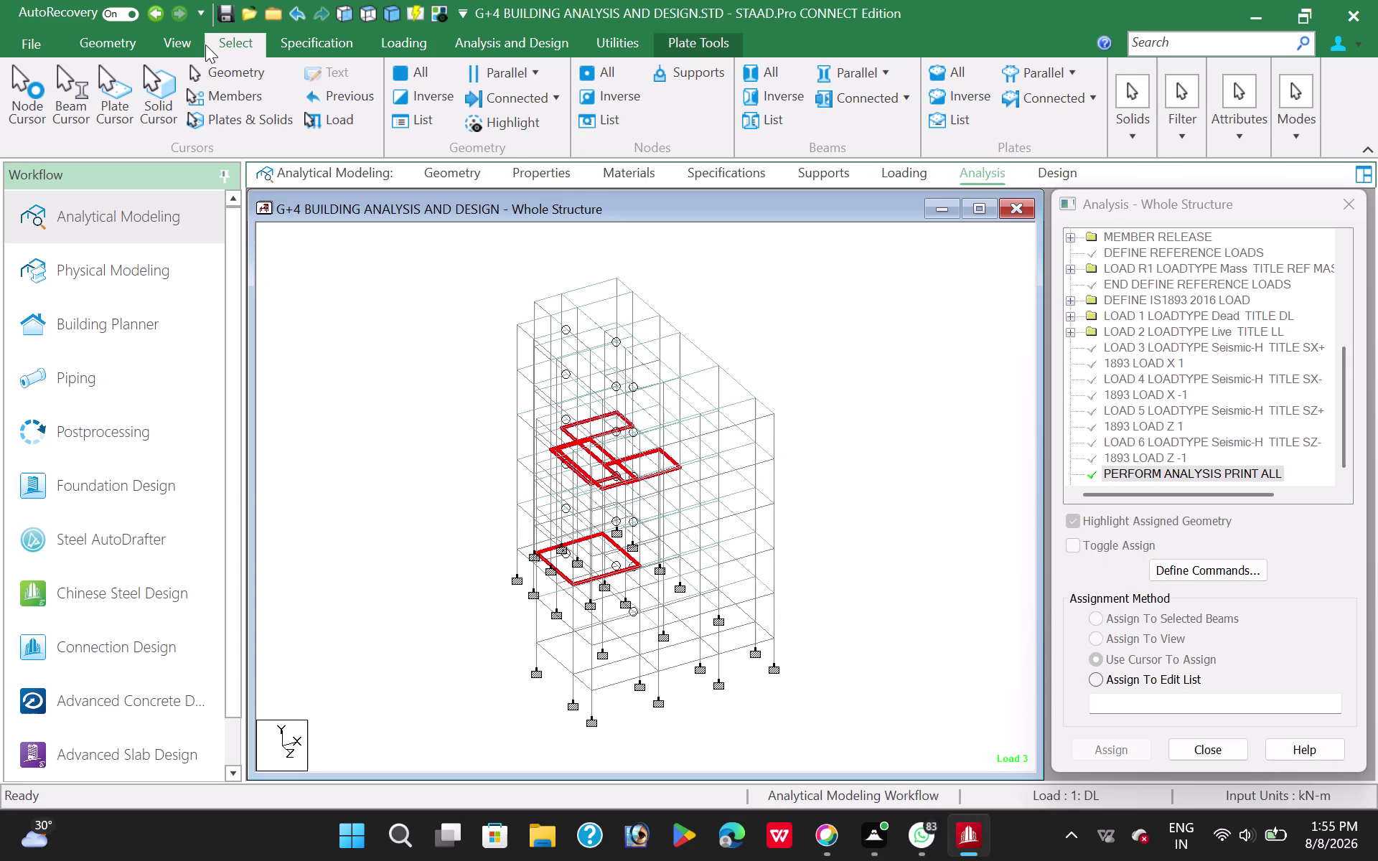
click(157, 43)
click(655, 123)
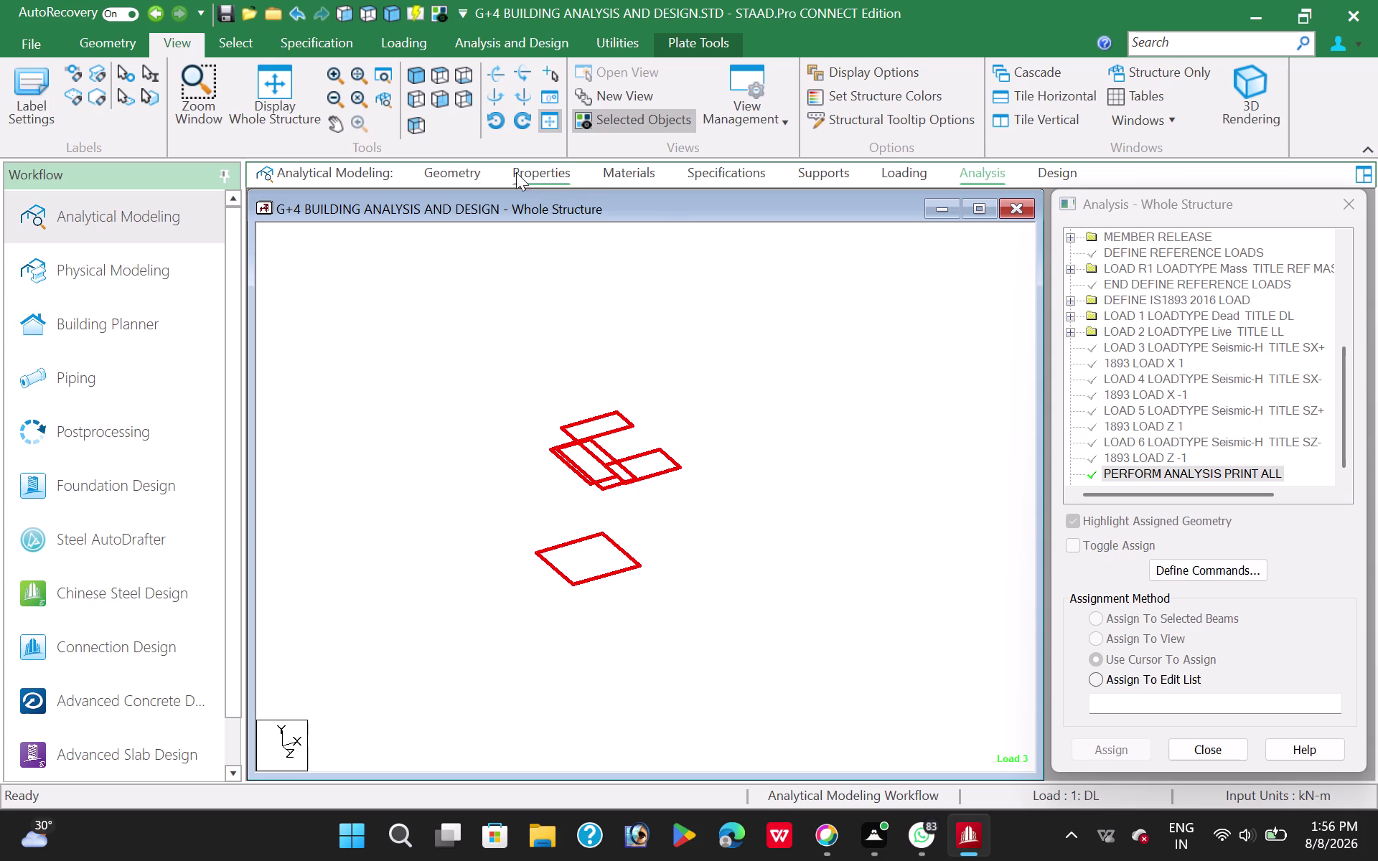
Assign the Plate 0.15 thickness property to the five displayed plates.
click(552, 170)
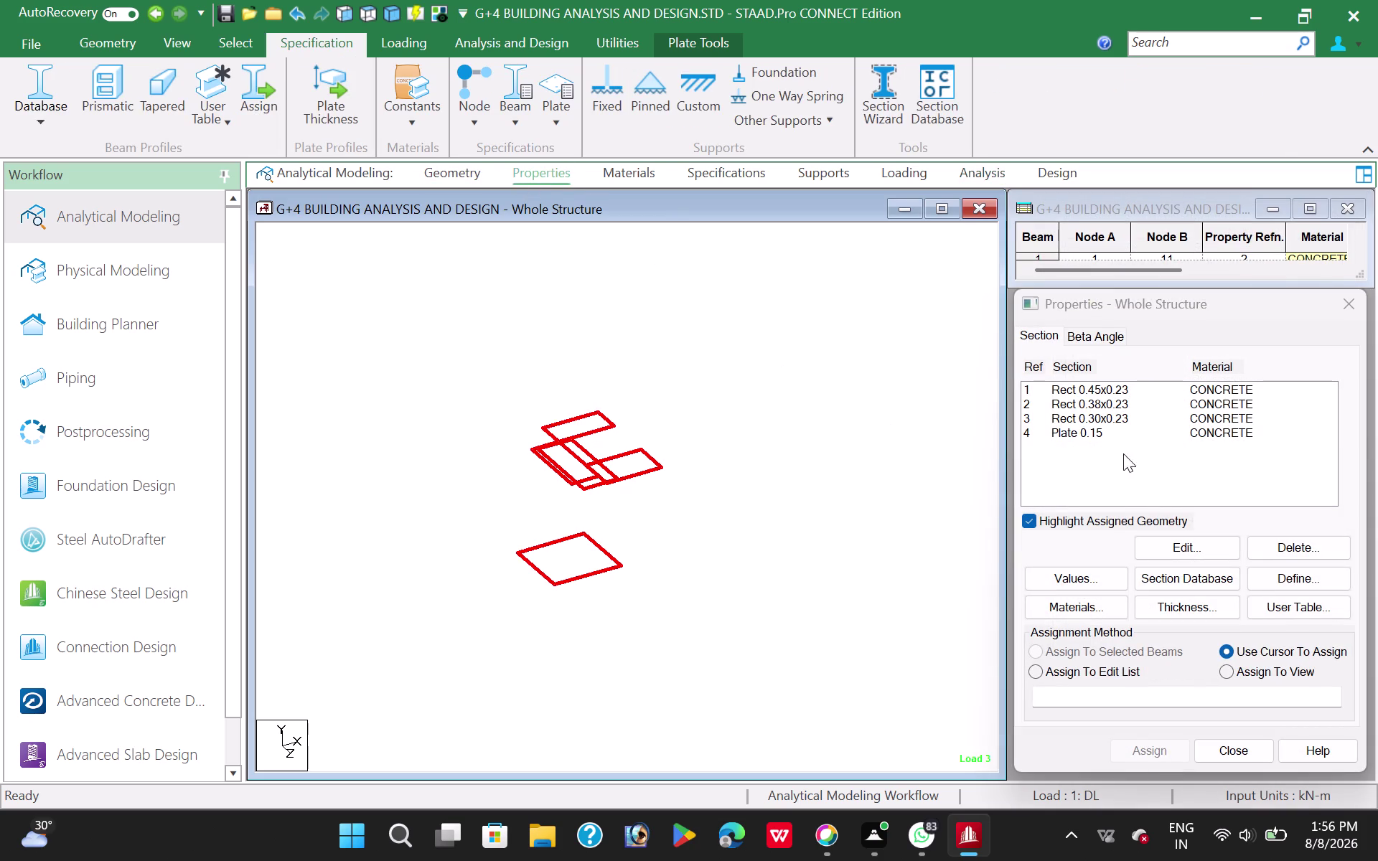
click(1081, 437)
right_click(721, 353)
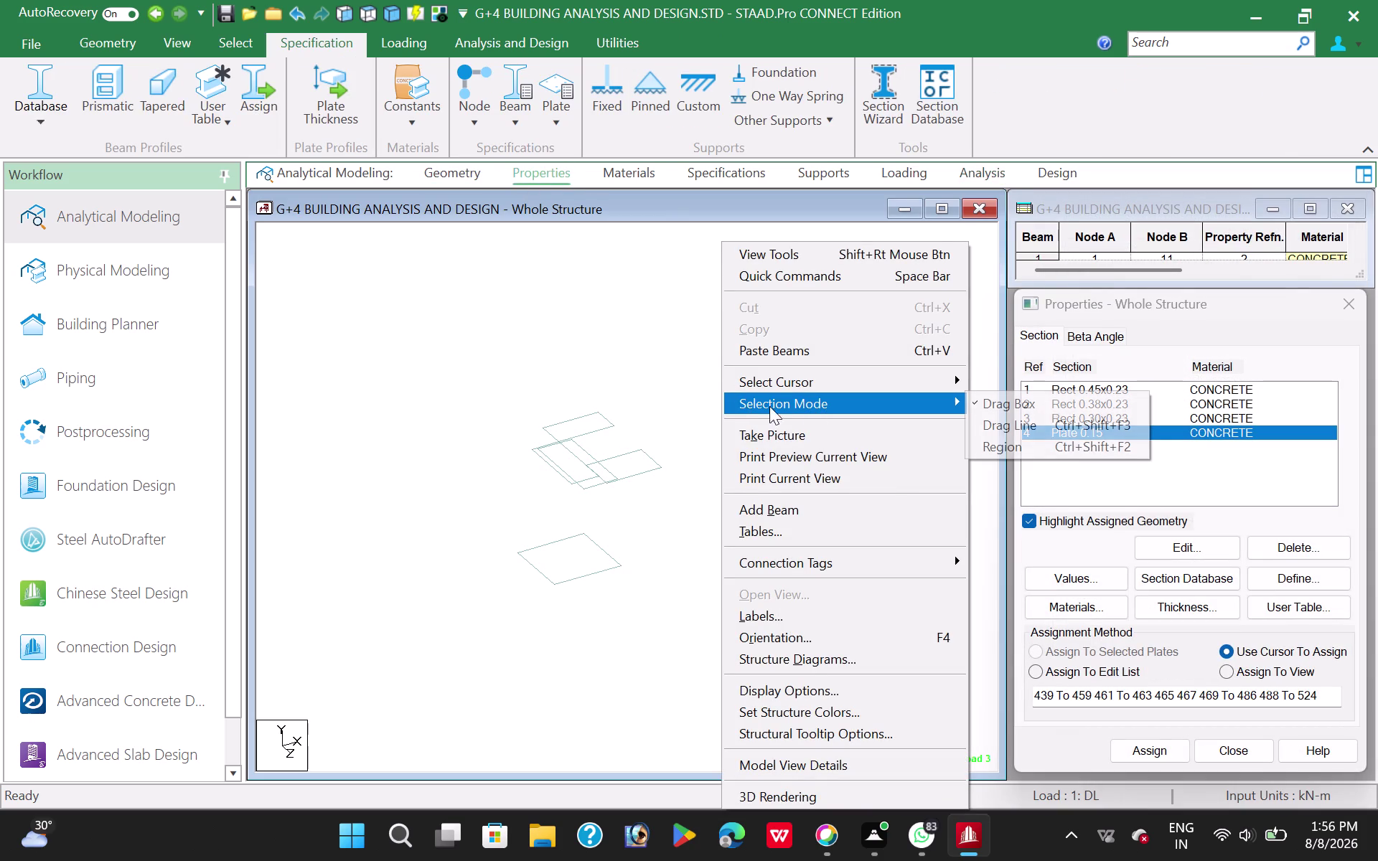
drag(382, 380, 657, 659)
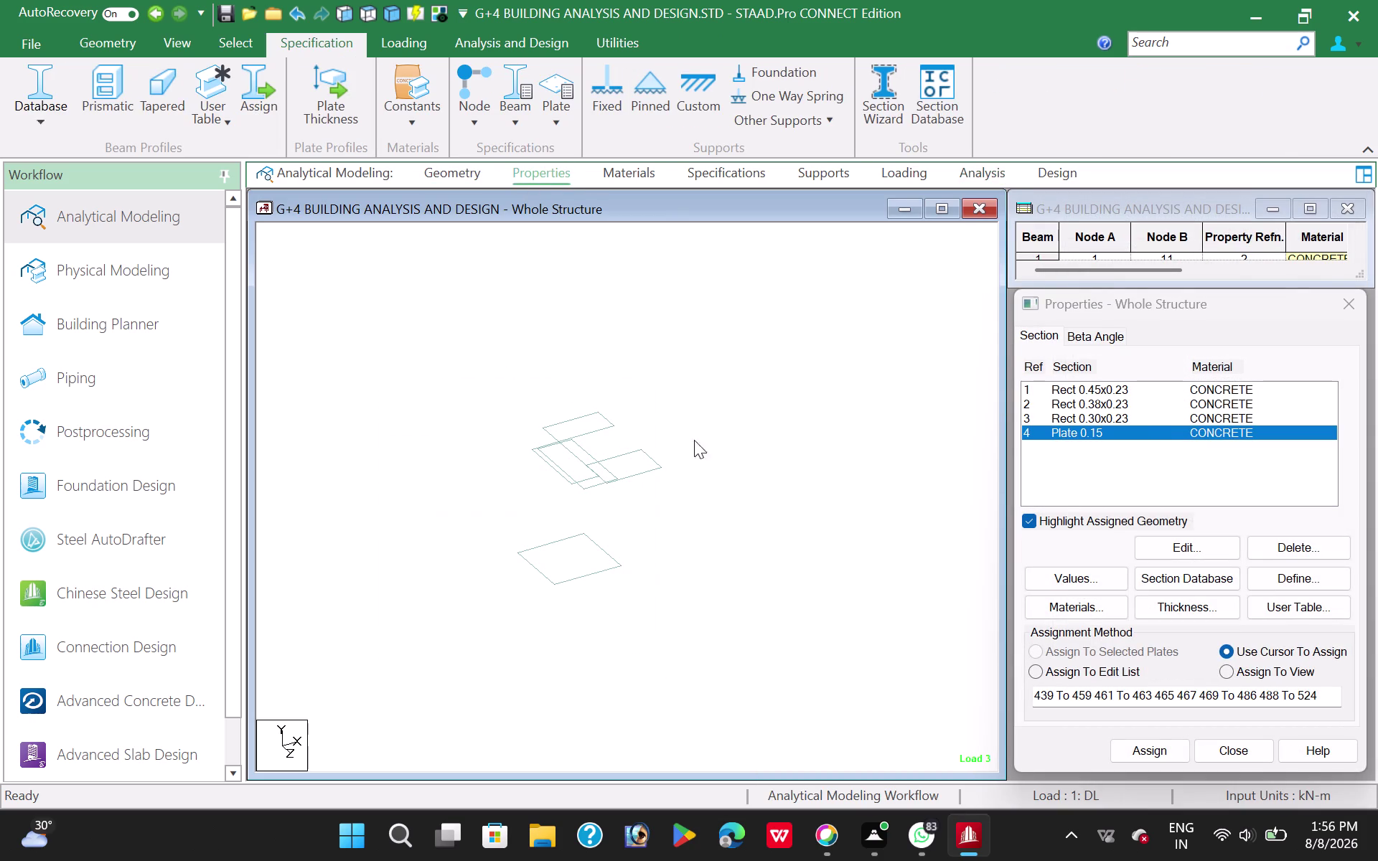
right_click(774, 355)
click(834, 383)
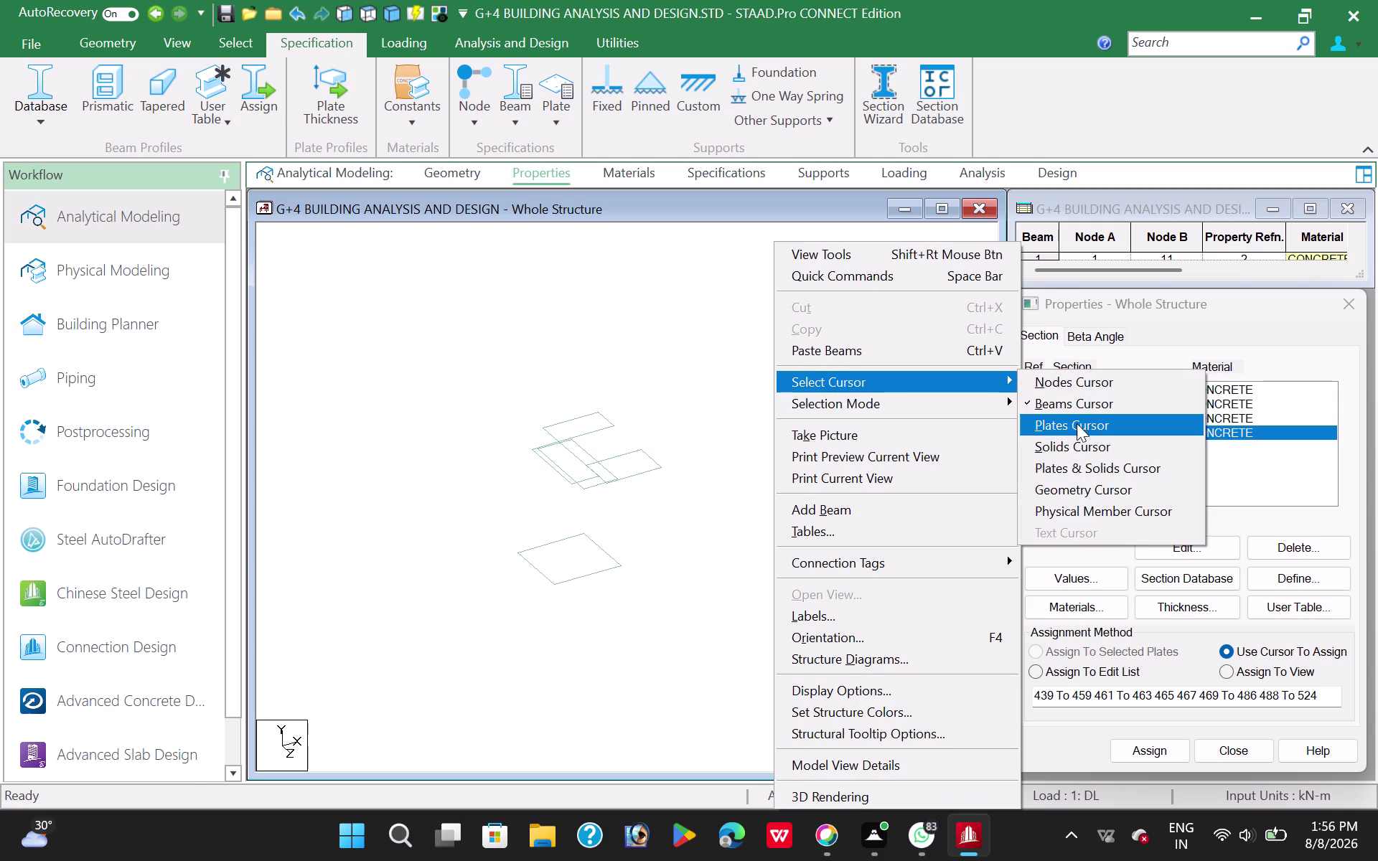
click(1073, 426)
drag(402, 381, 749, 623)
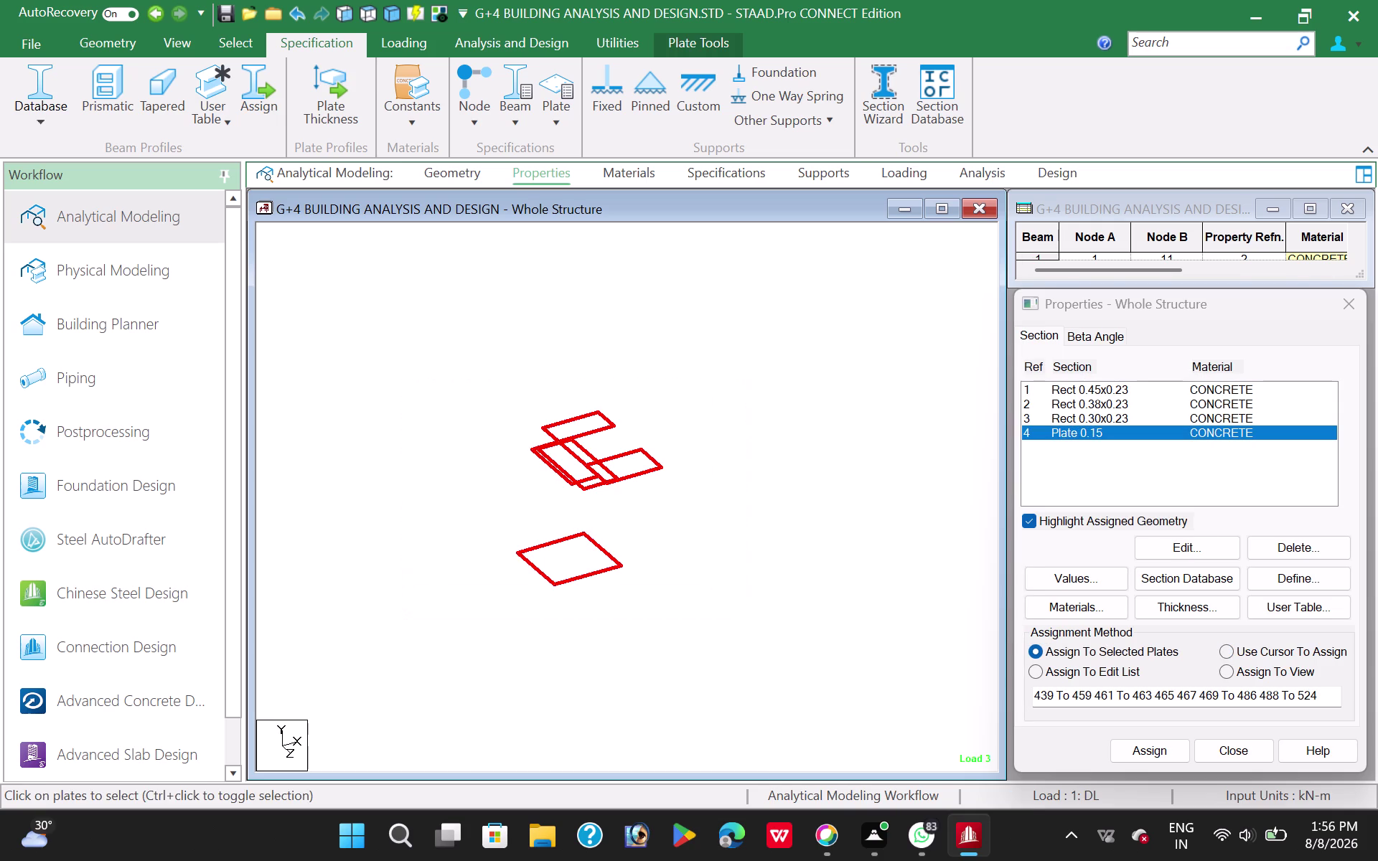
click(1145, 749)
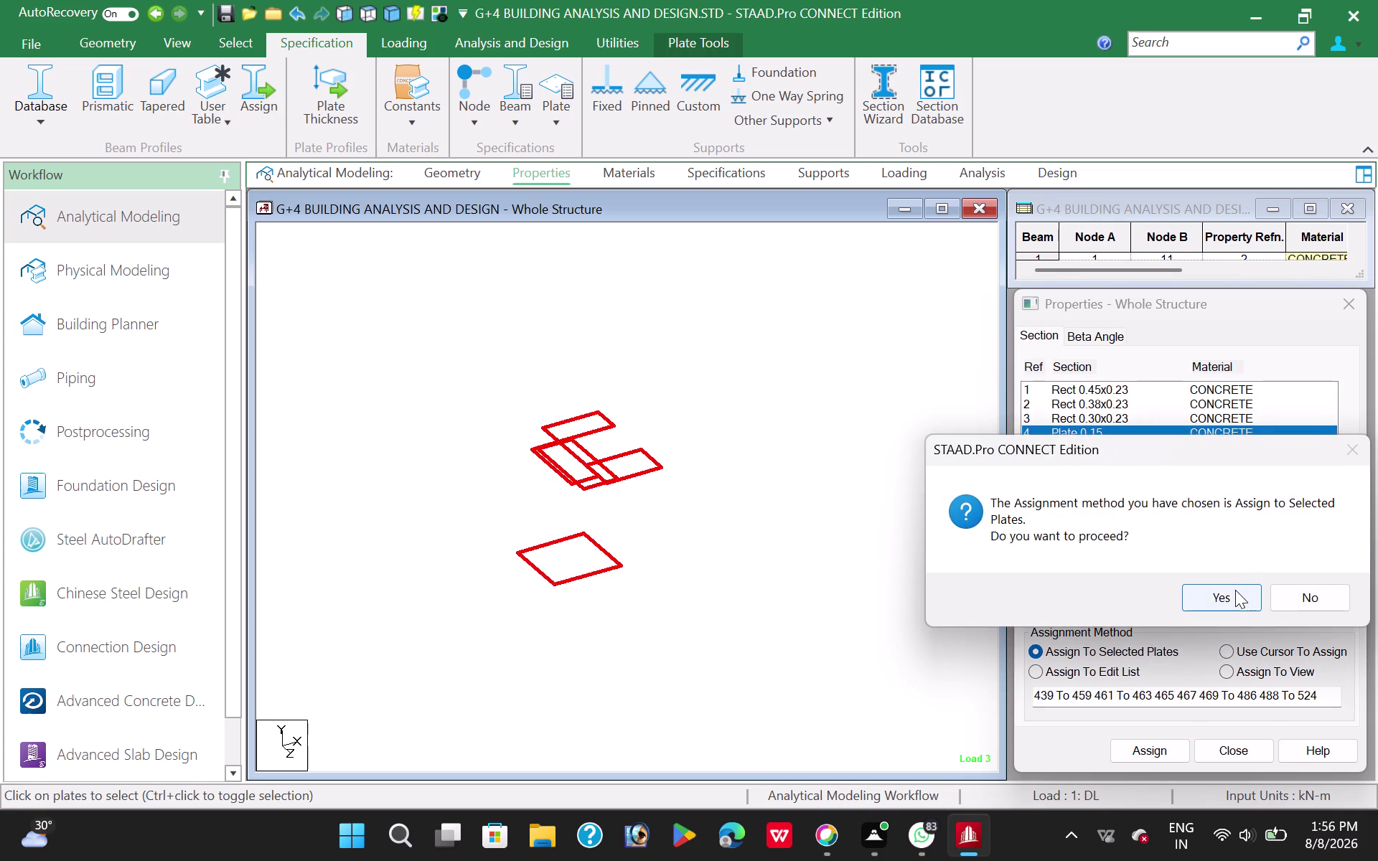
drag(1230, 595, 1222, 599)
click(761, 387)
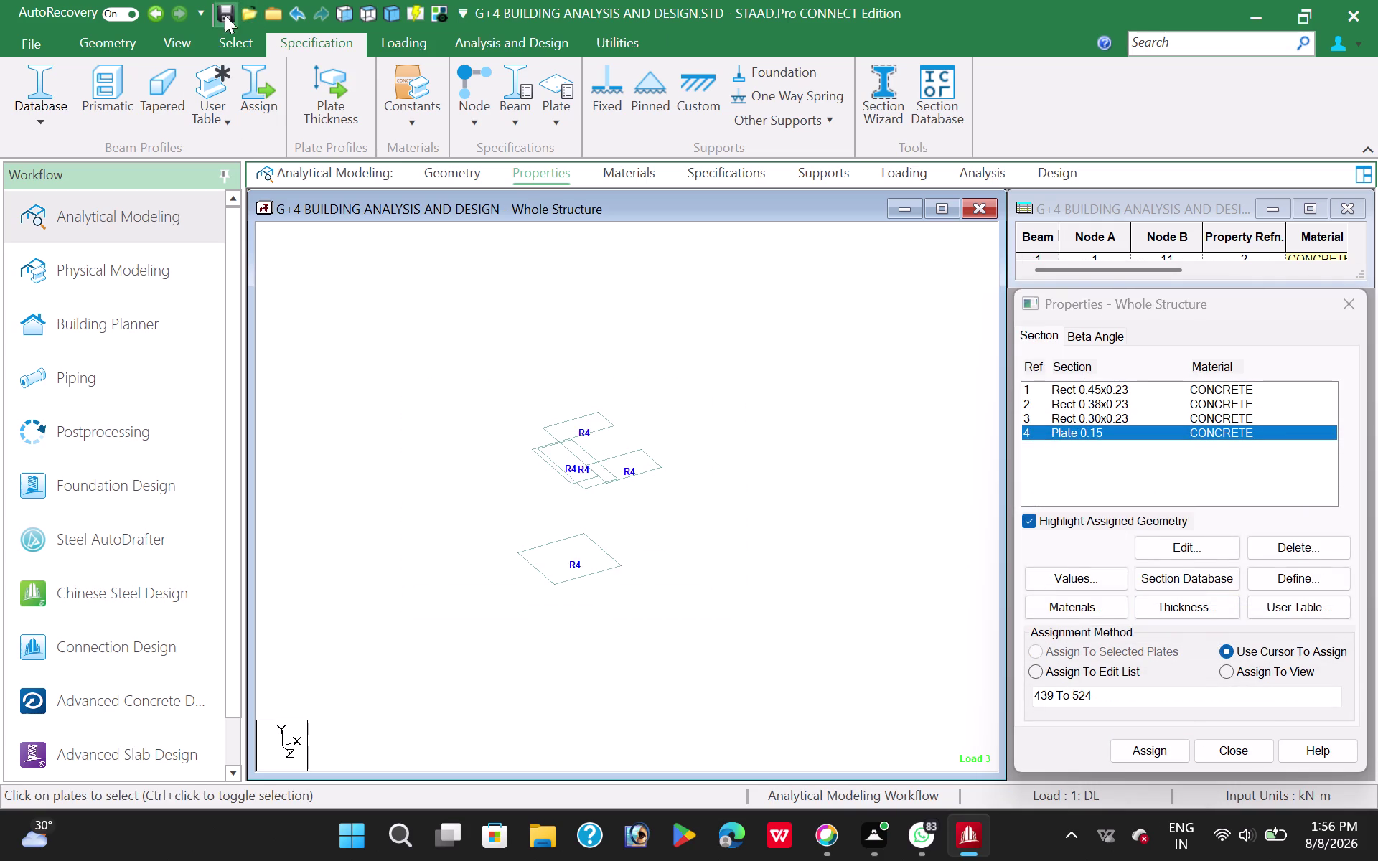
Save the model and show the whole structure again.
click(164, 41)
click(280, 91)
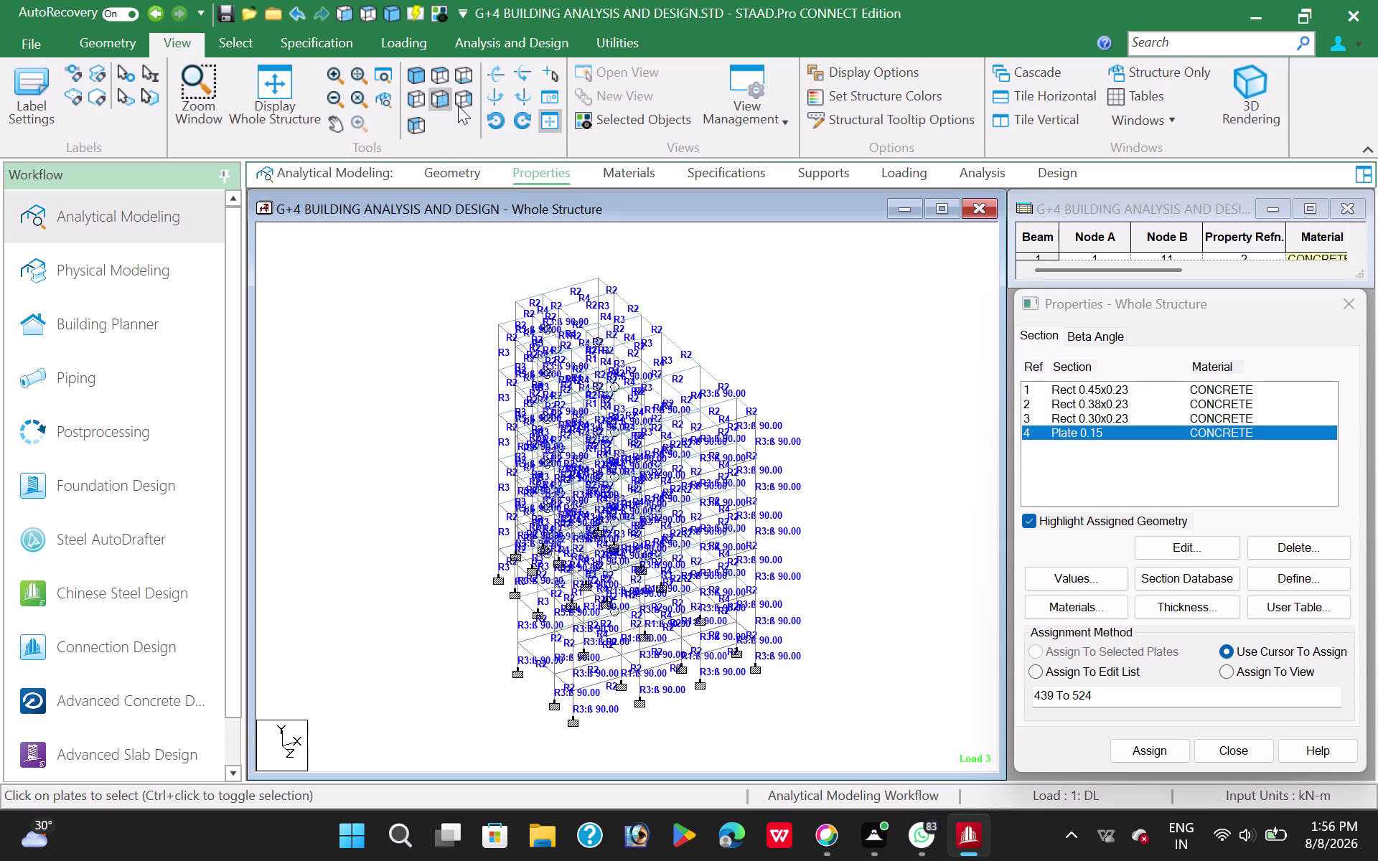
click(489, 46)
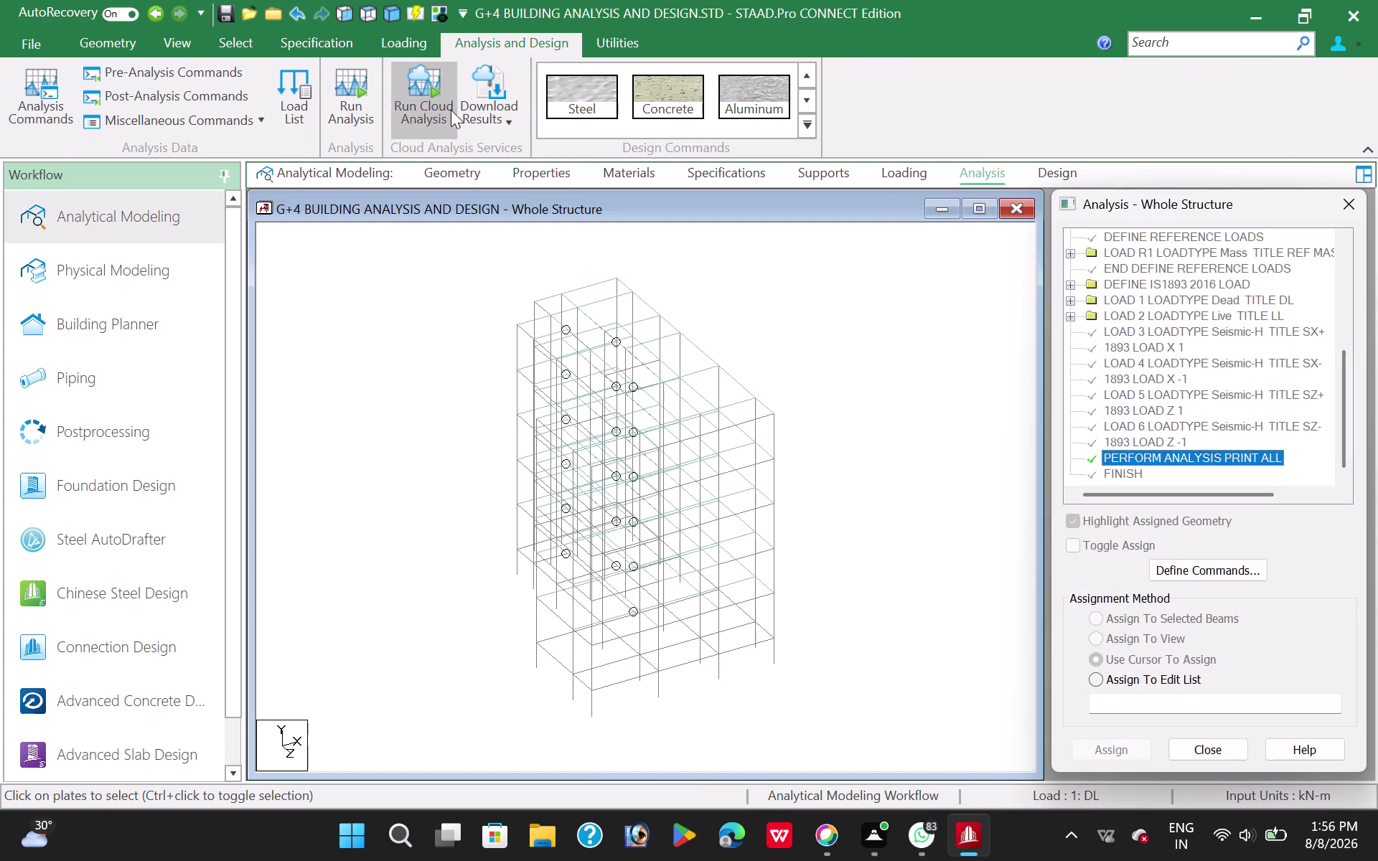
Re-run the analysis and locate the remaining 1893 load case error in the output file.
click(347, 101)
click(663, 517)
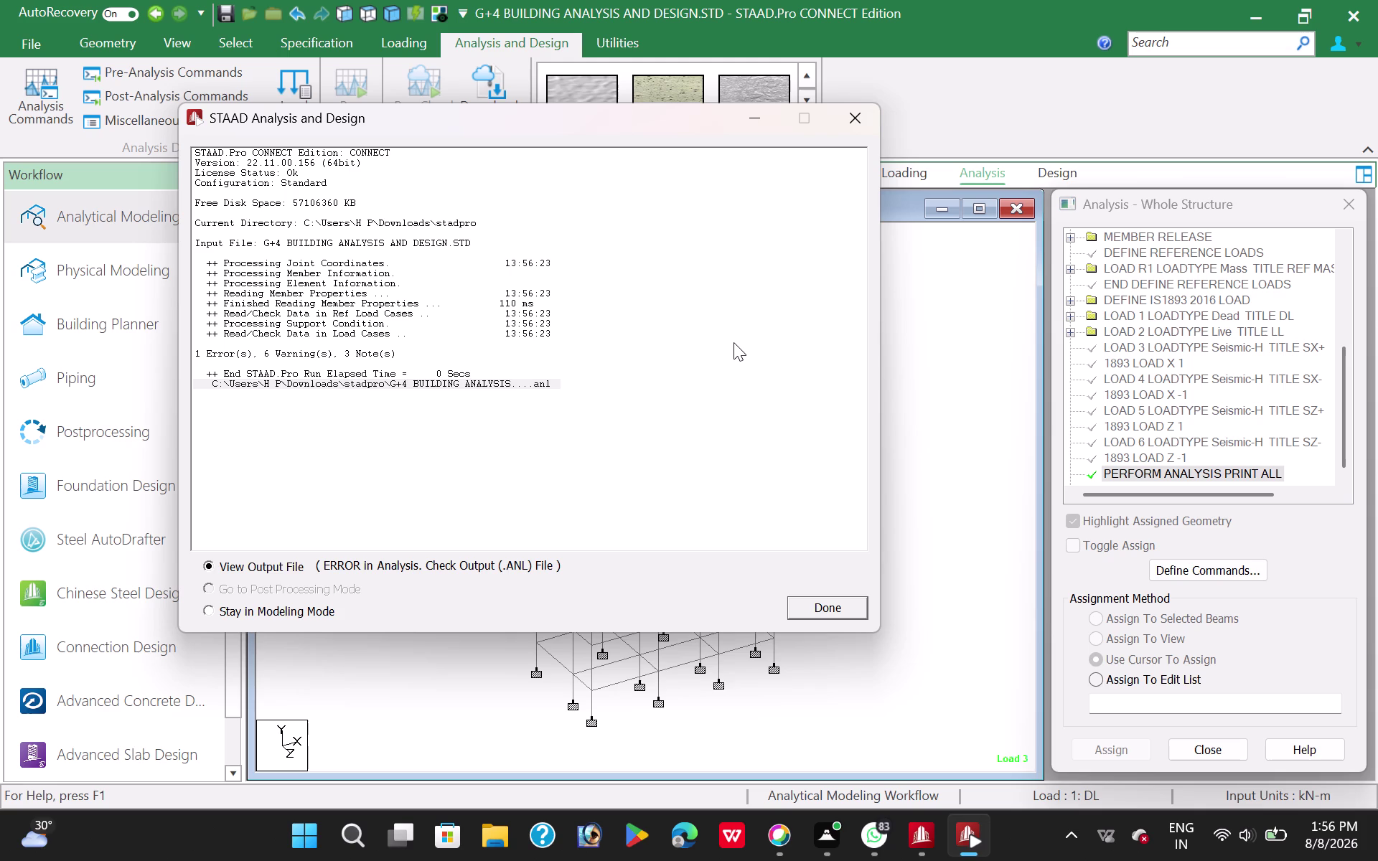
click(809, 596)
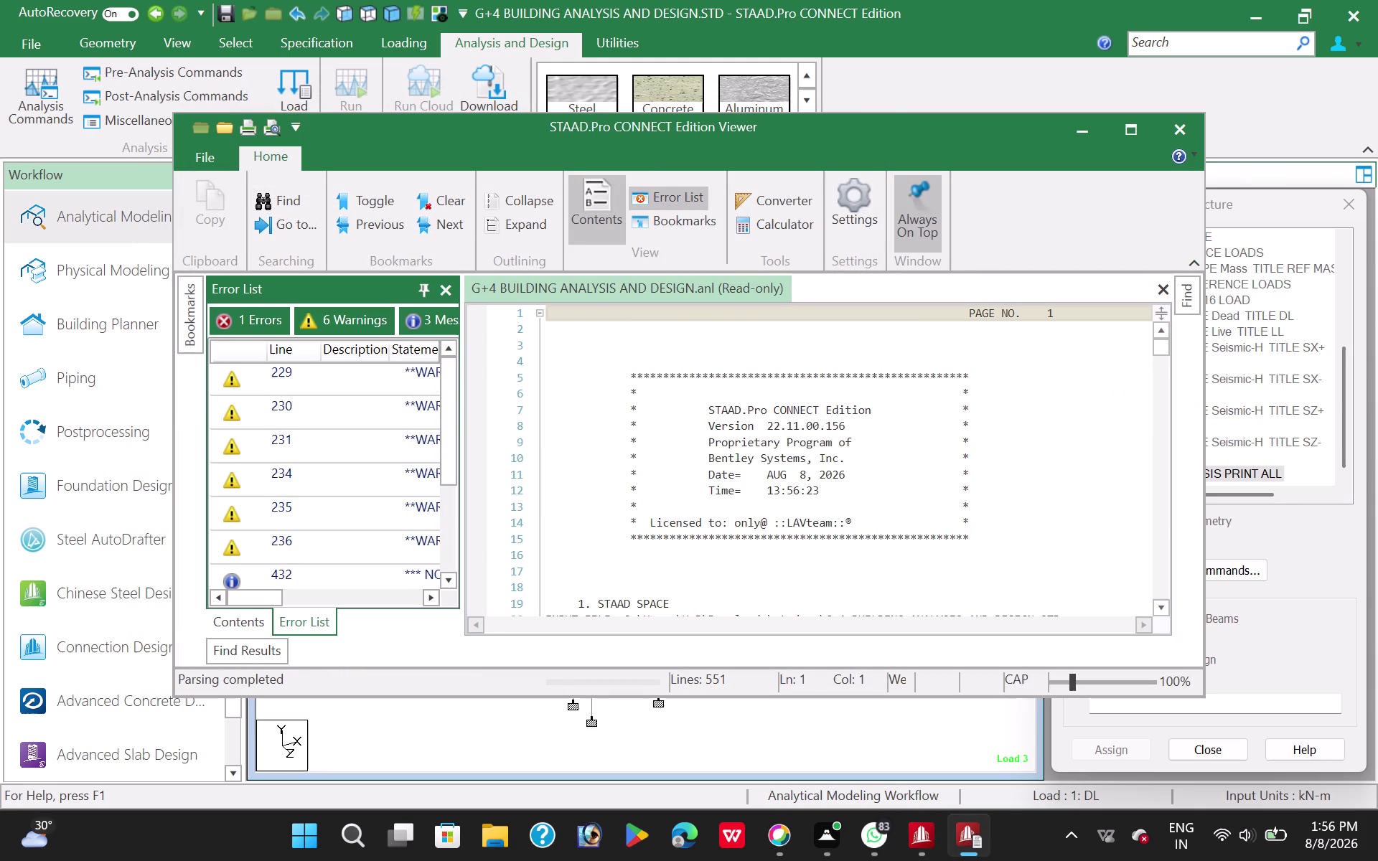
scroll(down, 3)
scroll(down, 3)
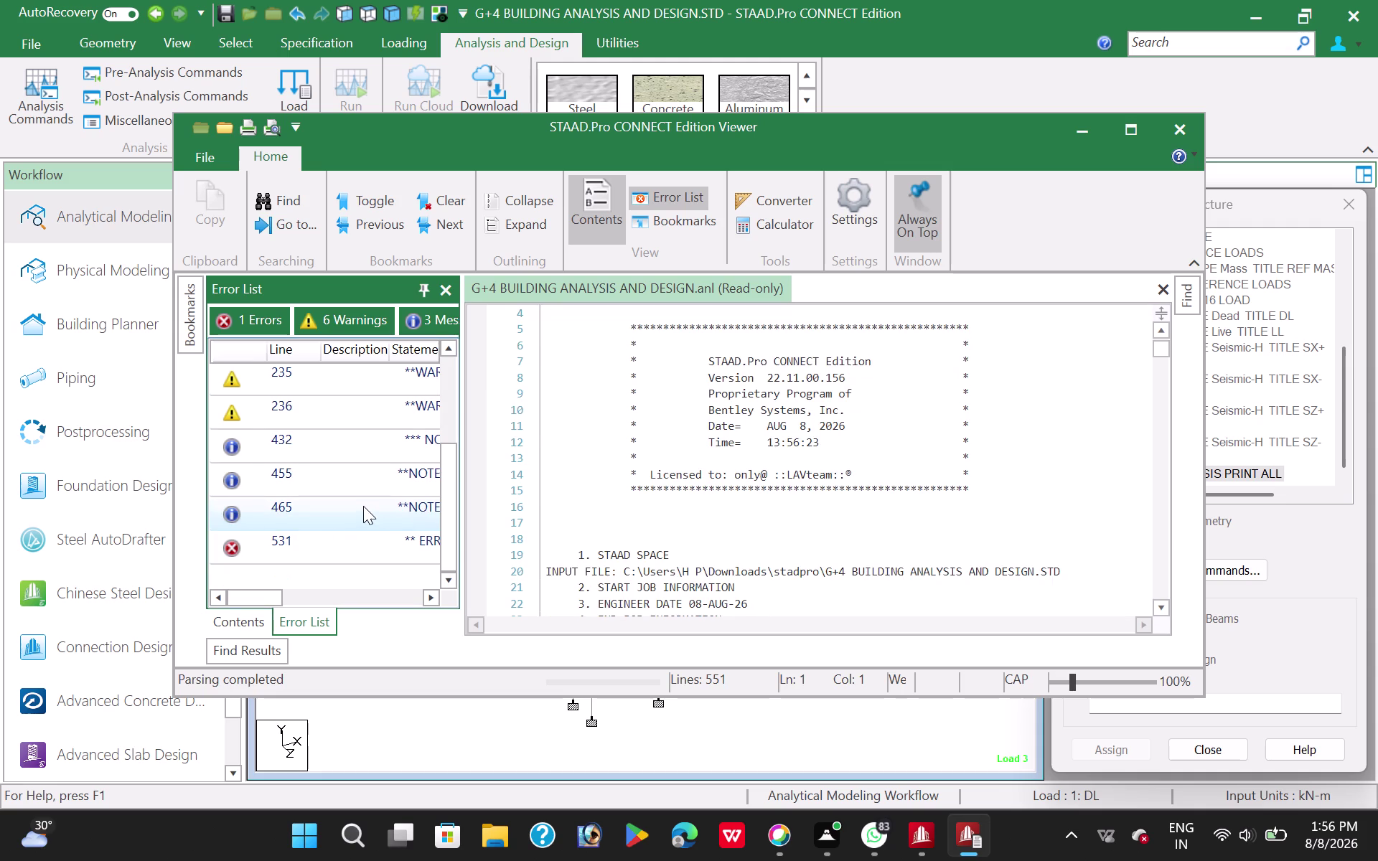
double_click(318, 540)
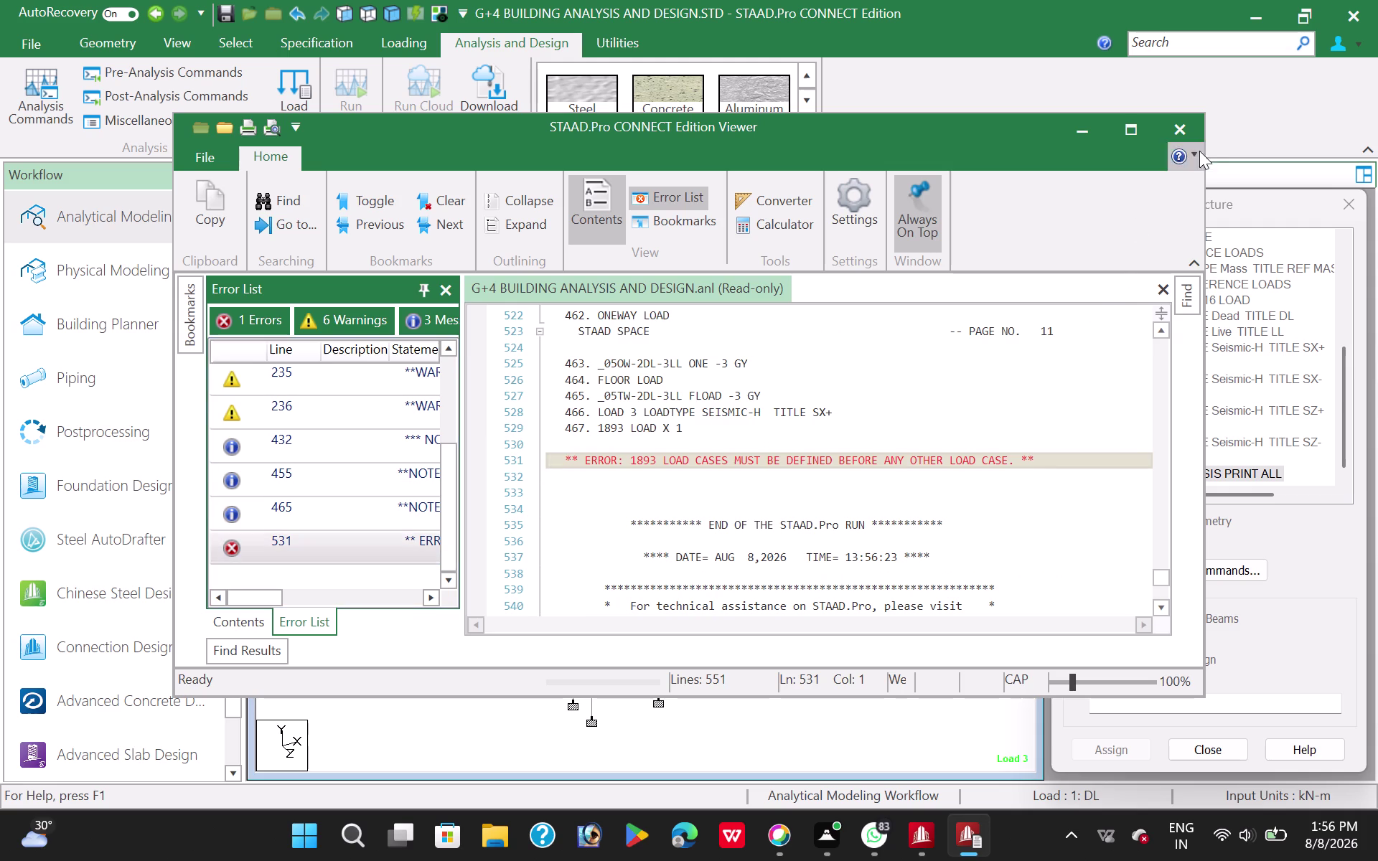
click(1185, 132)
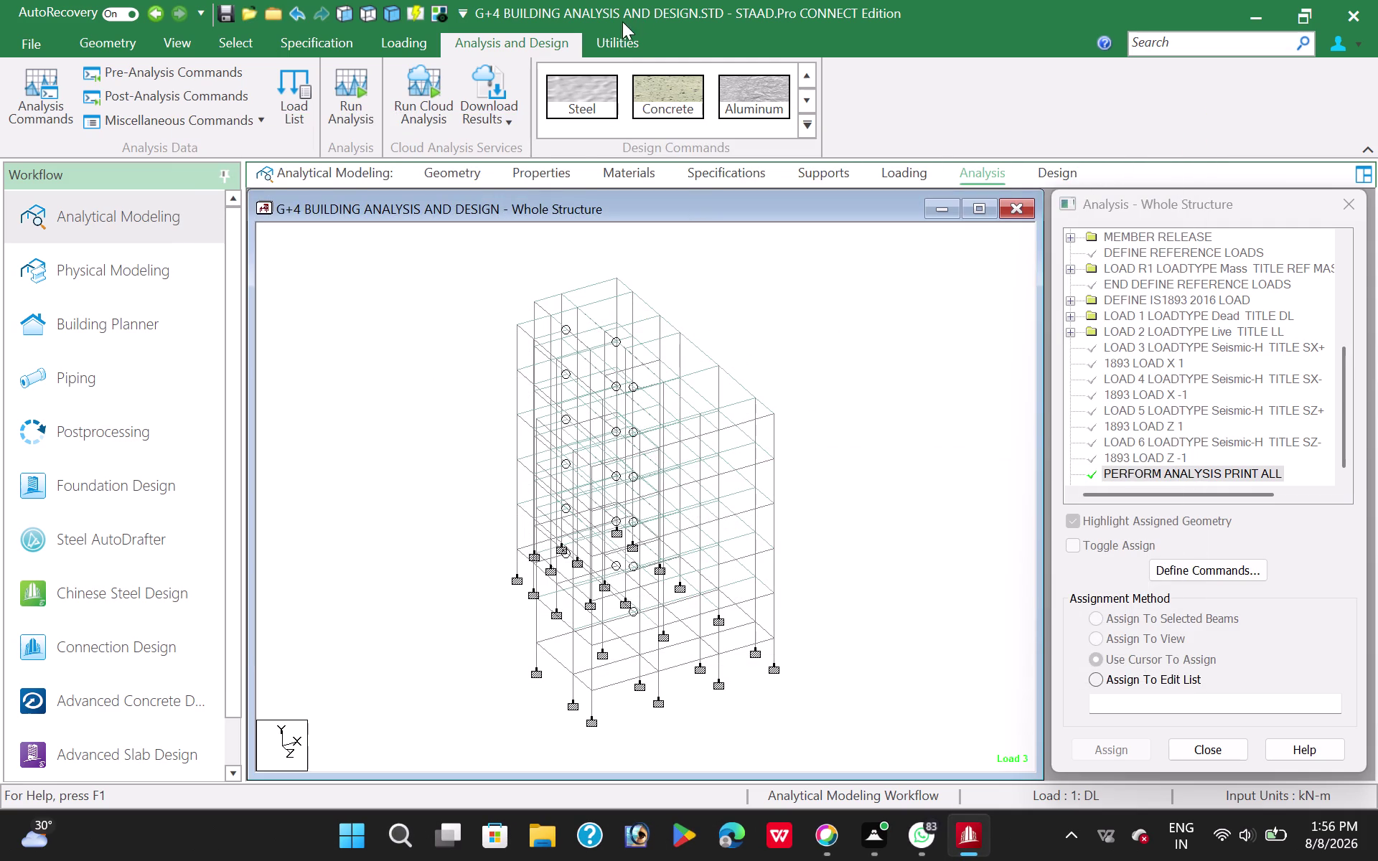
click(619, 39)
double_click(565, 102)
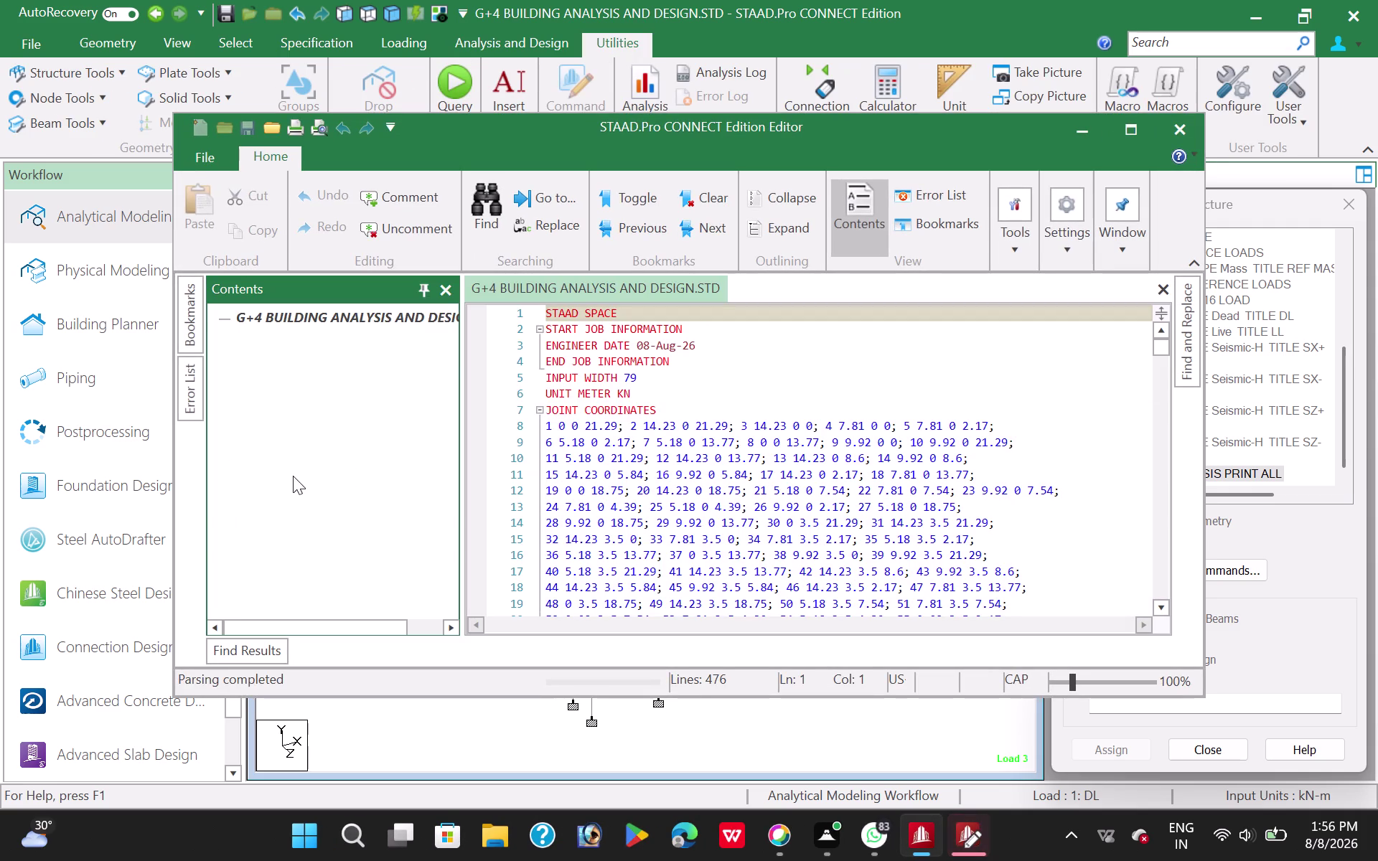
scroll(down, 3)
scroll(down, 3)
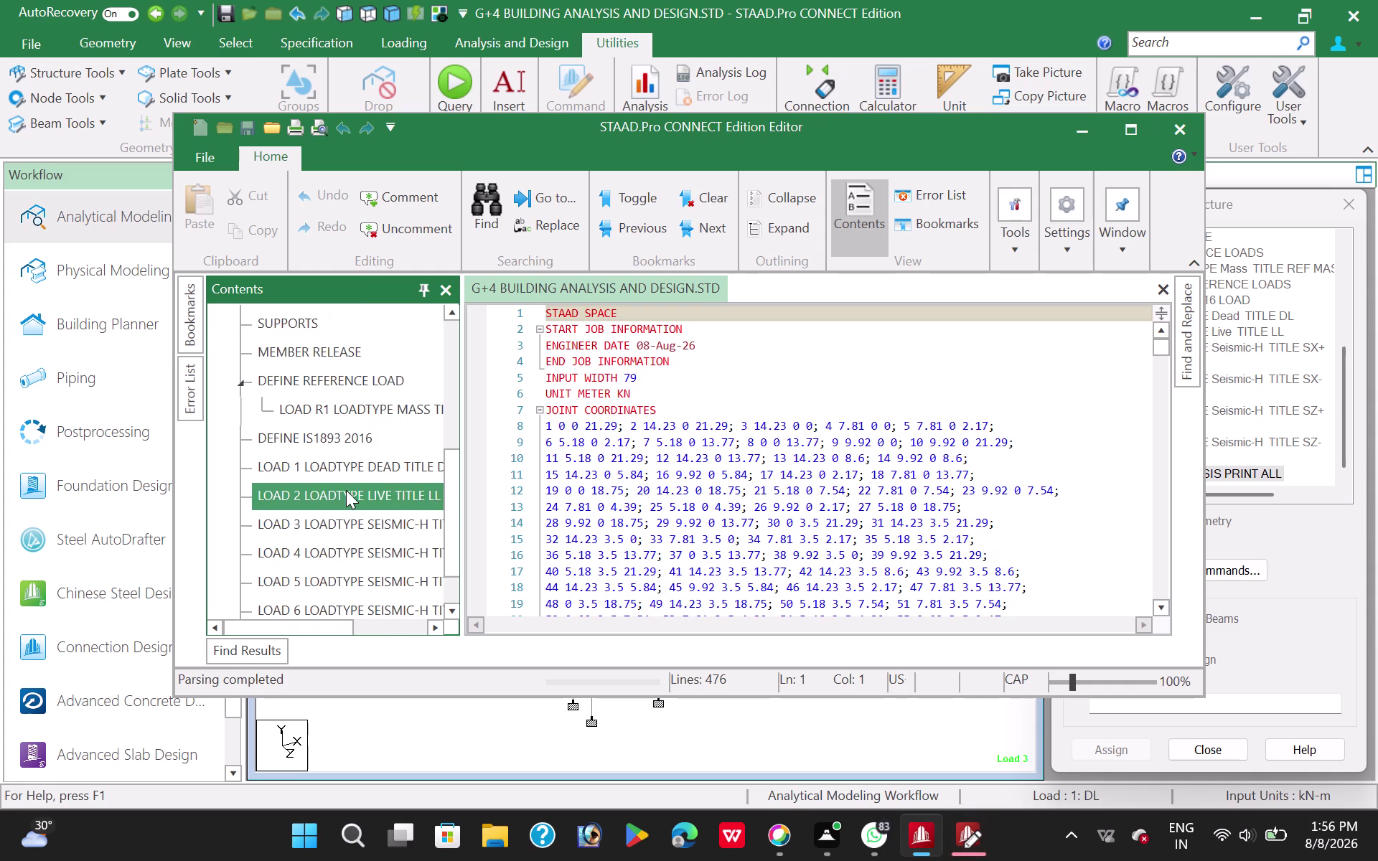
scroll(down, 3)
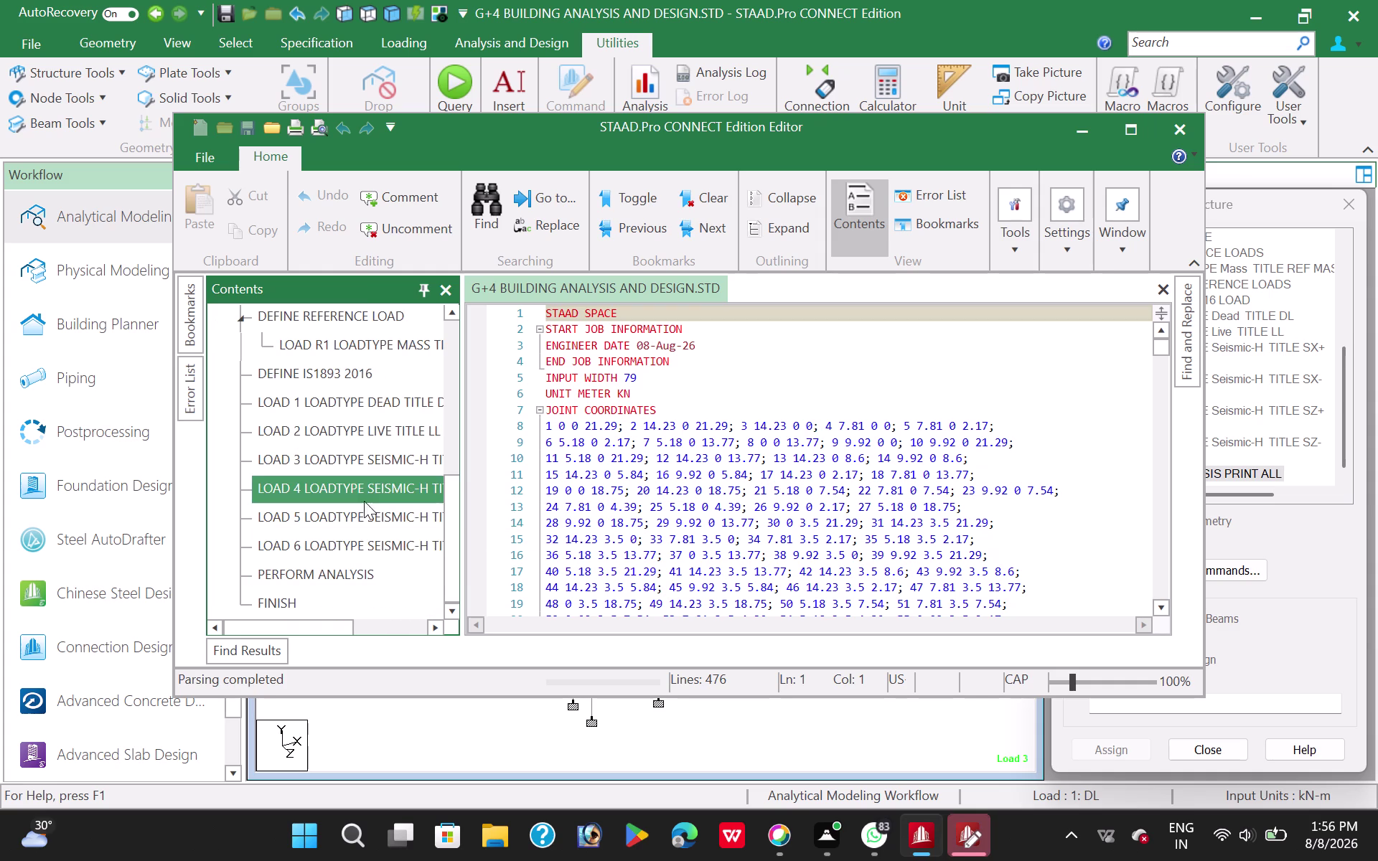
double_click(367, 469)
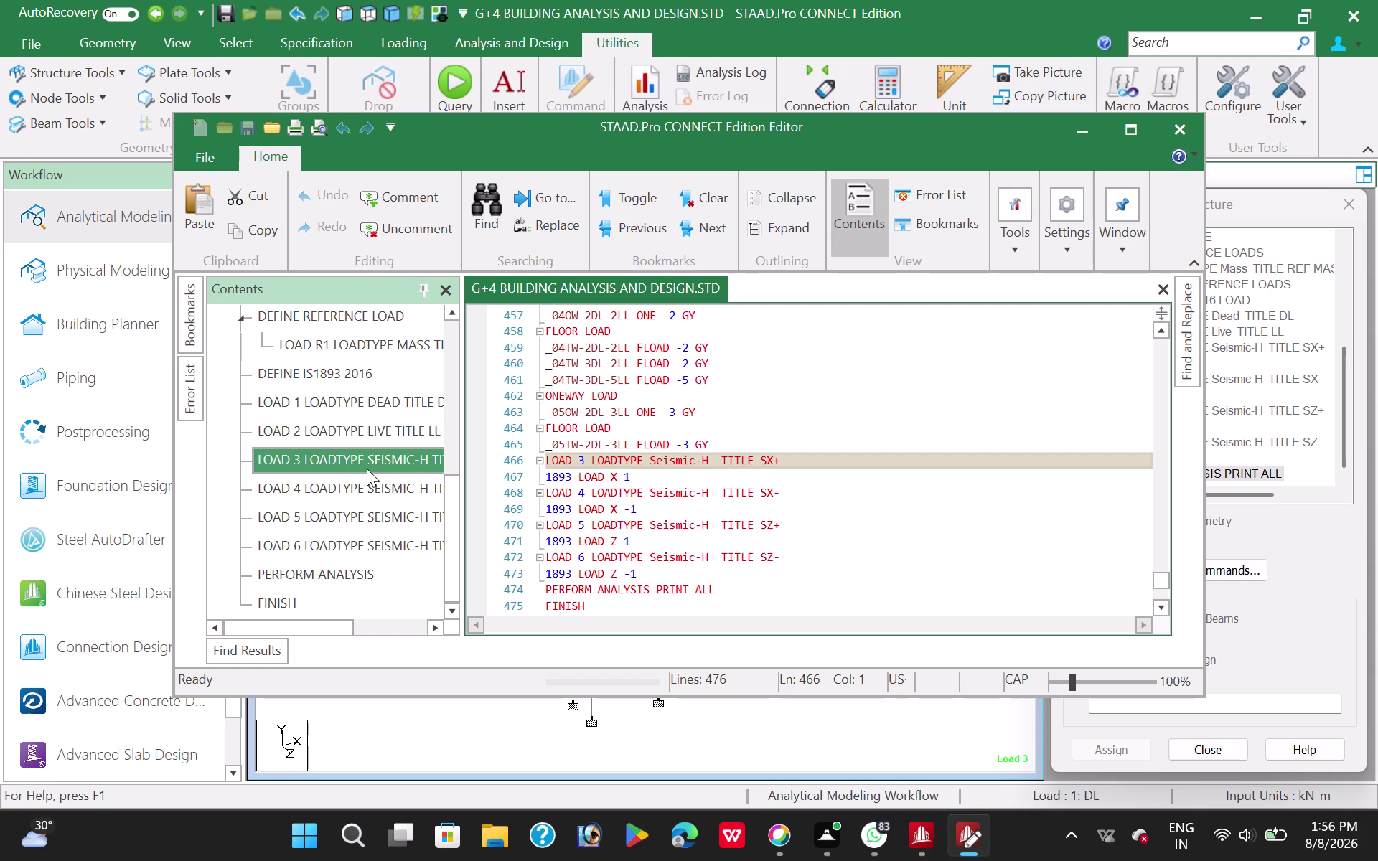
scroll(down, 3)
click(1174, 135)
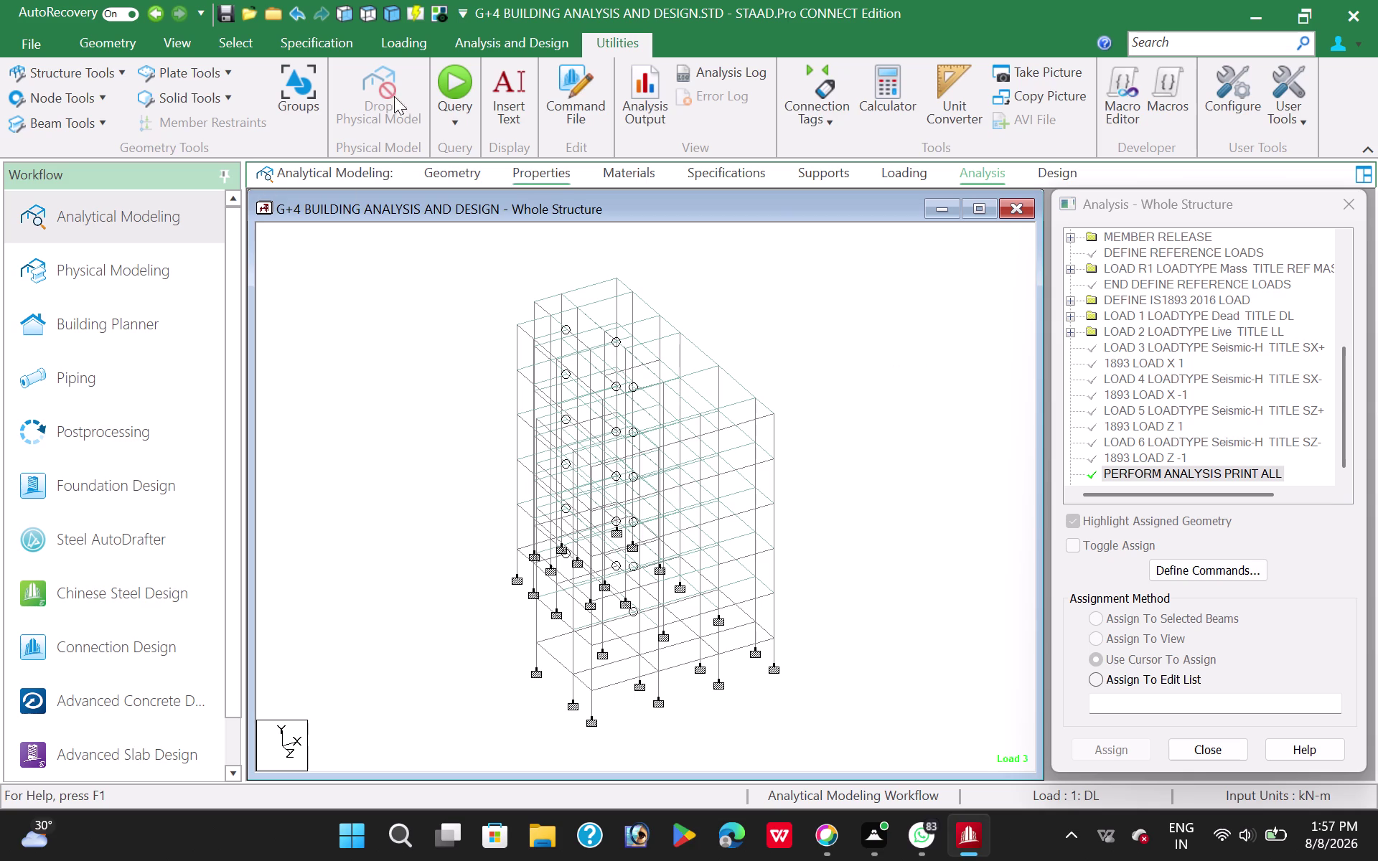
click(422, 41)
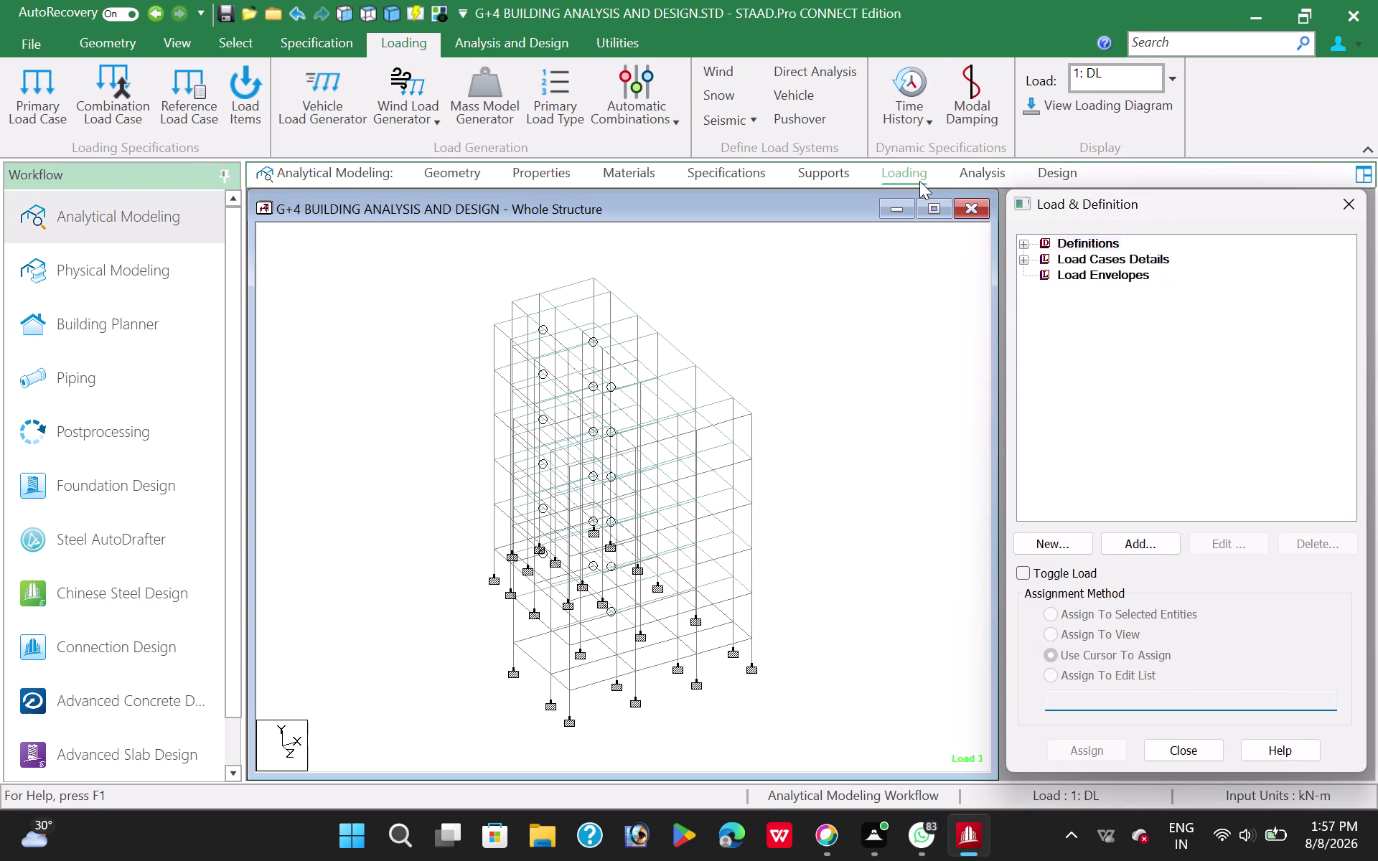
Open the IS 875 (Part 3): 2015 wind load generator and its basic wind speed city list.
click(920, 181)
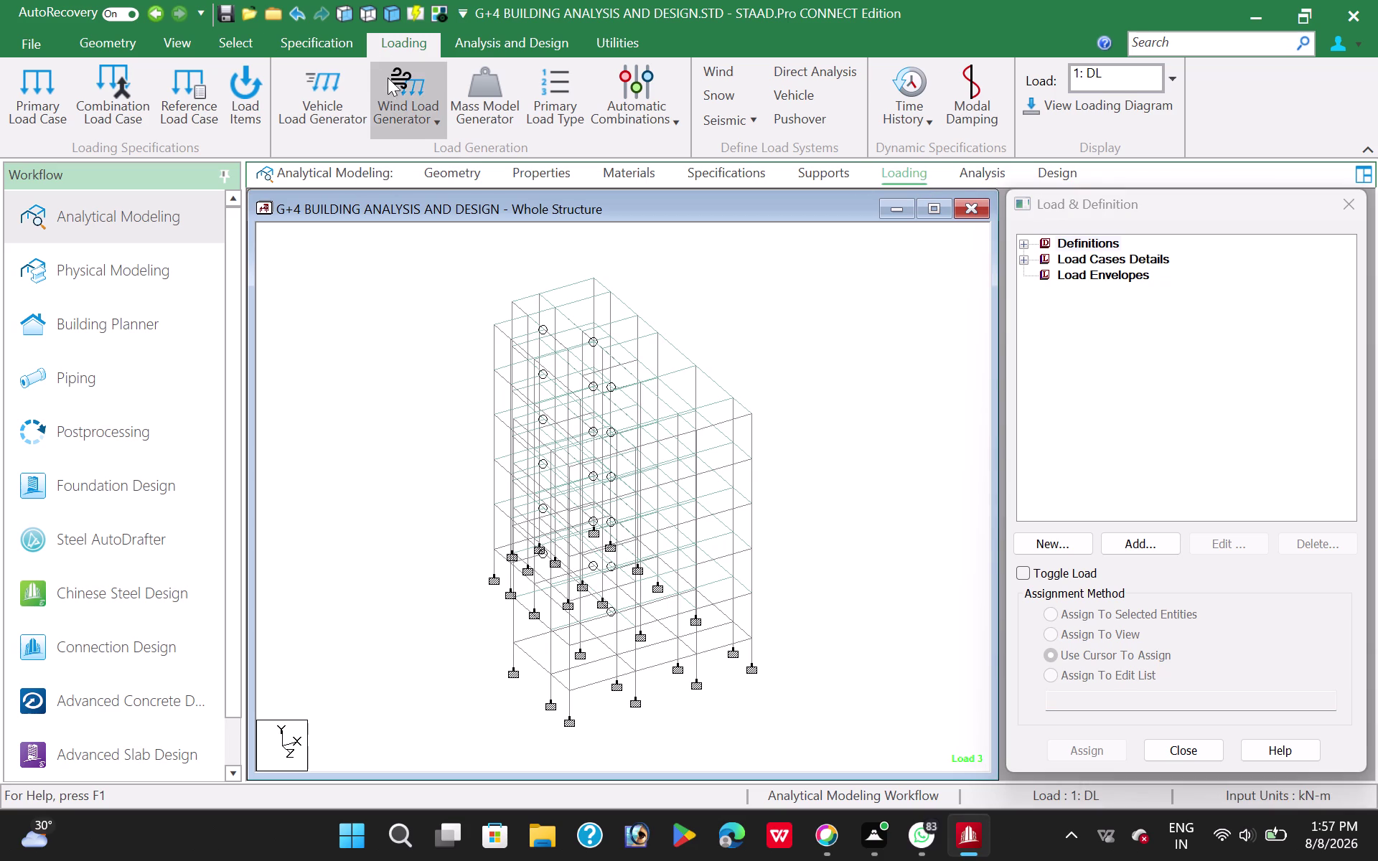
click(428, 118)
click(487, 156)
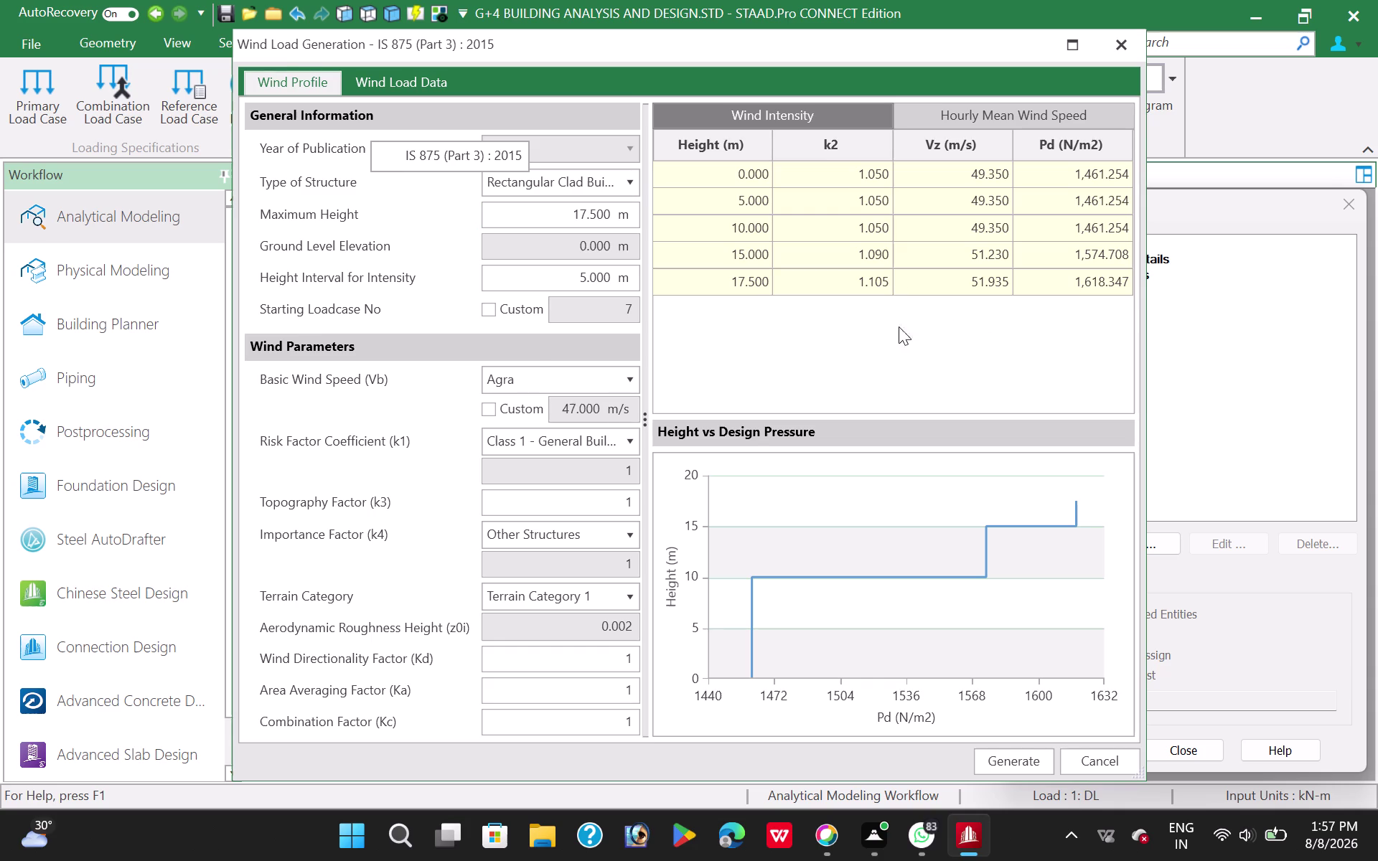
click(566, 382)
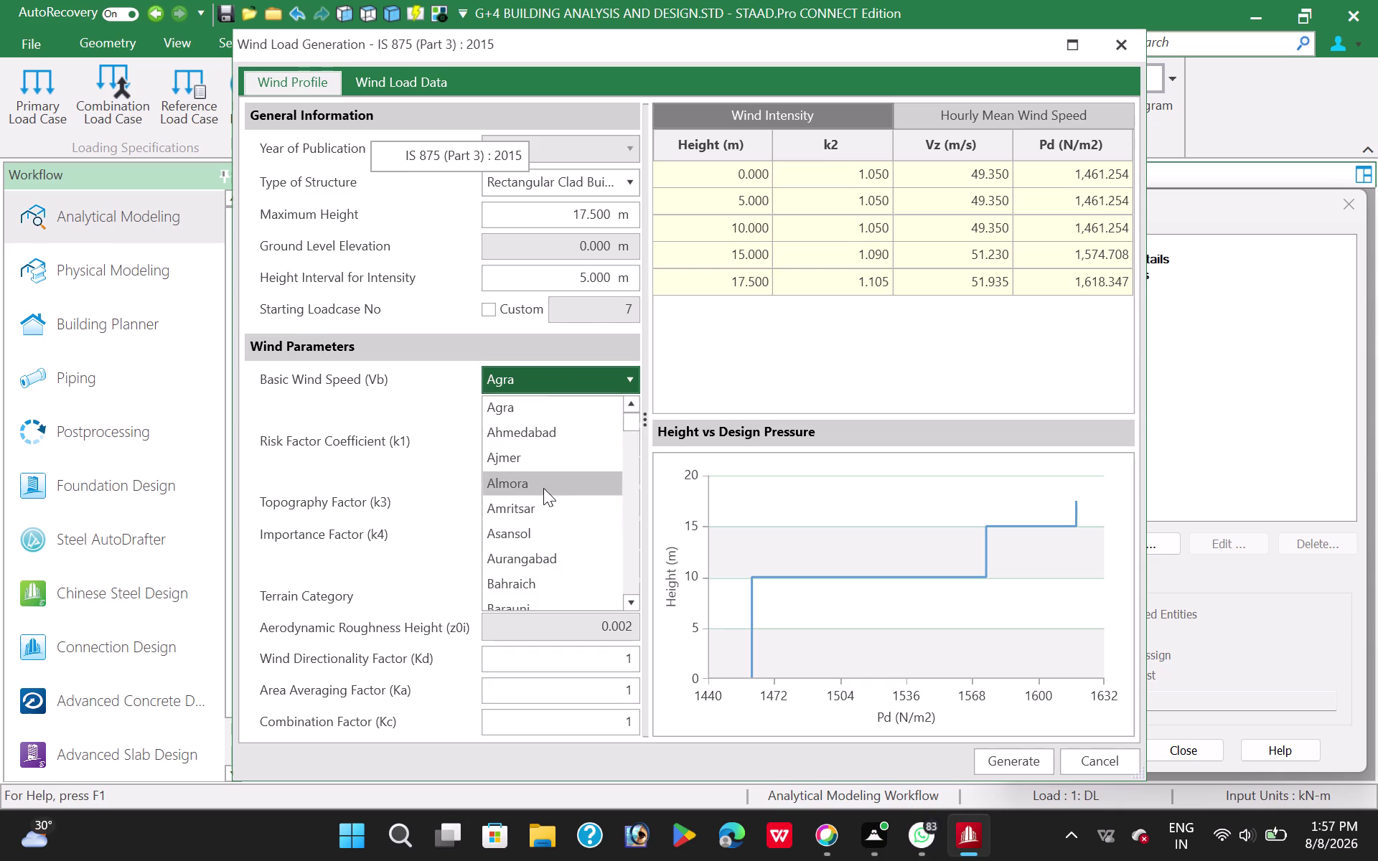
Set basic wind speed to Hyderabad, importance Other Structures, and Terrain Category 3.
scroll(down, 3)
scroll(down, 3)
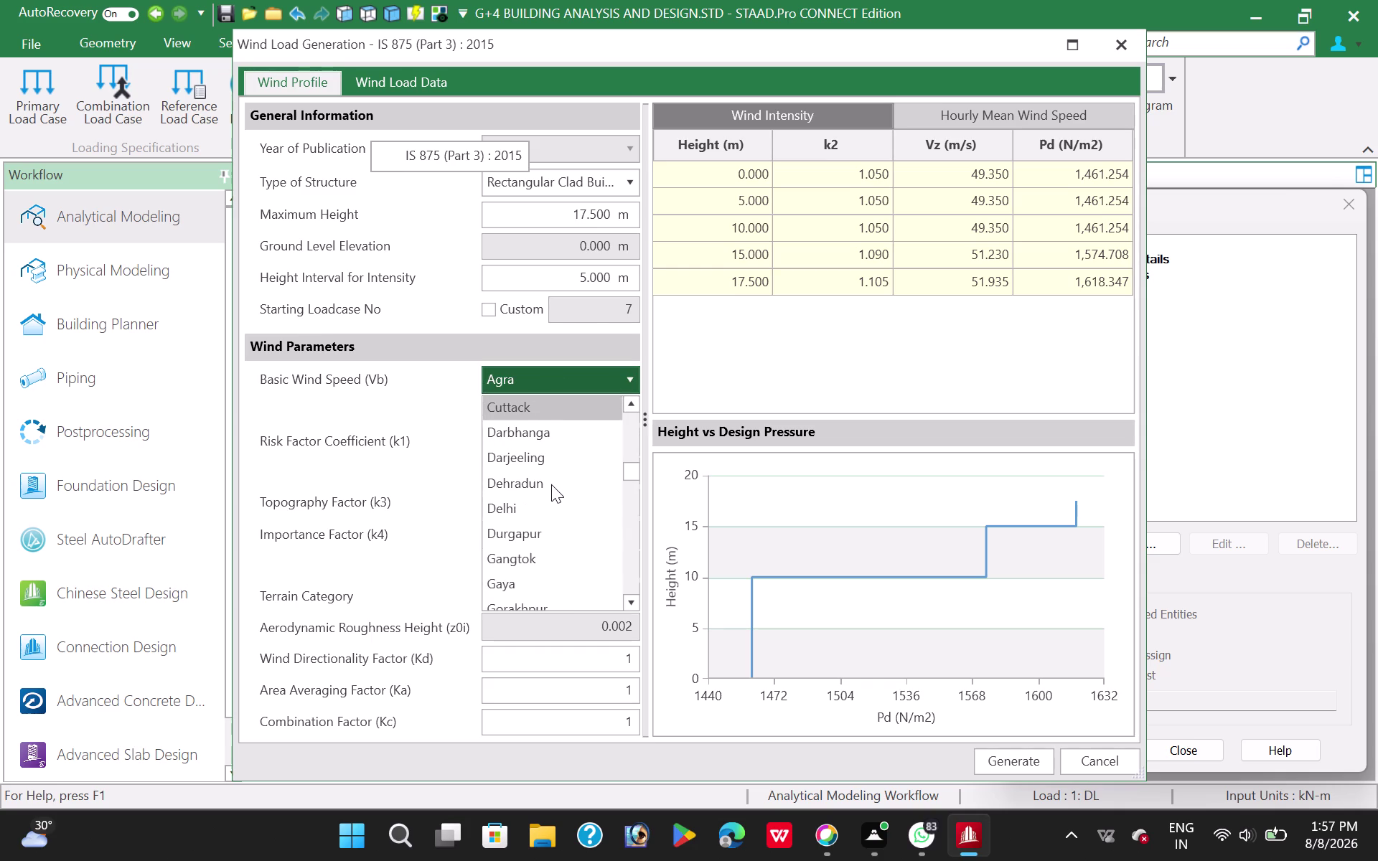
scroll(down, 3)
scroll(down, 3)
scroll(down, 3)
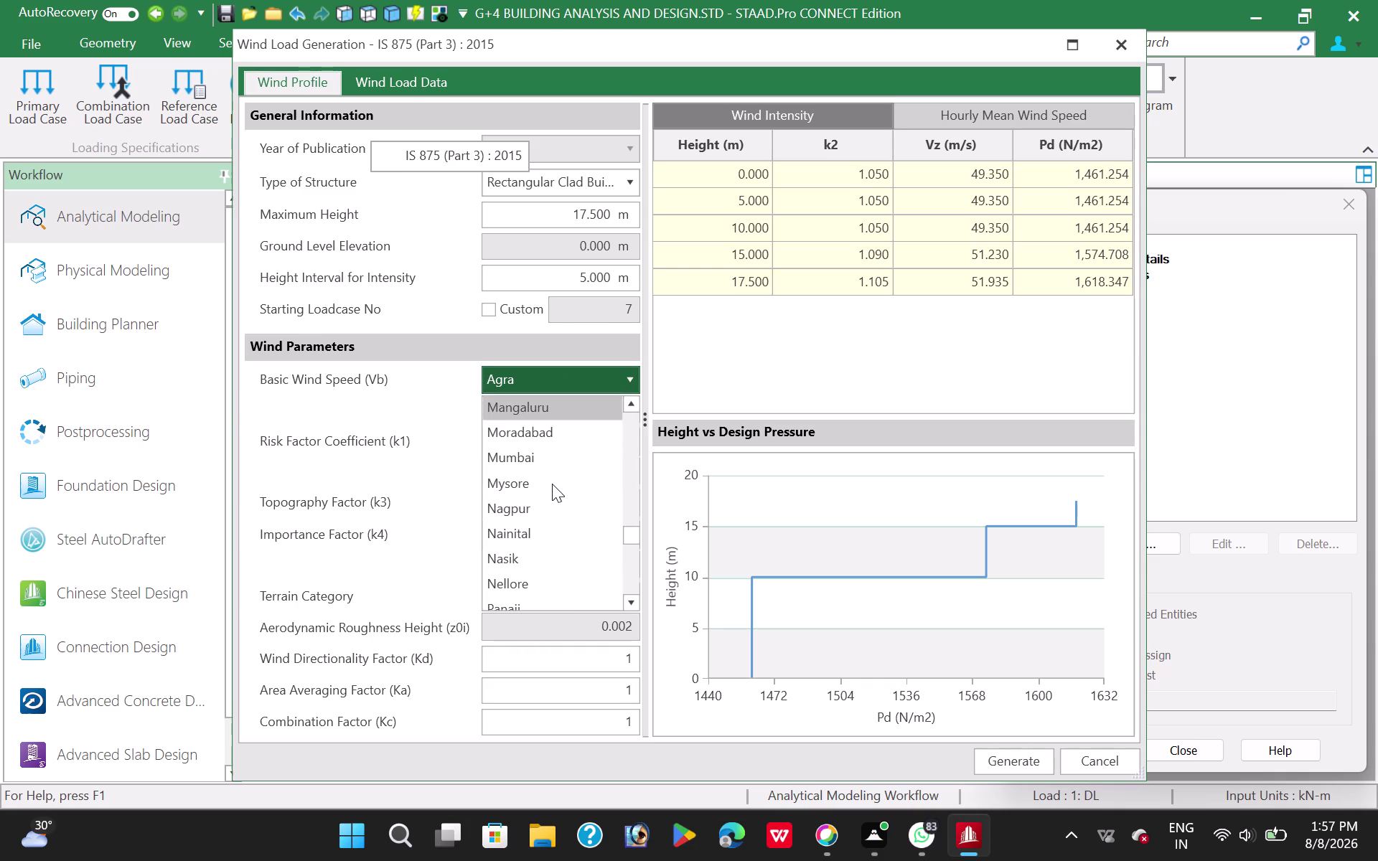
scroll(up, 3)
scroll(up, 3)
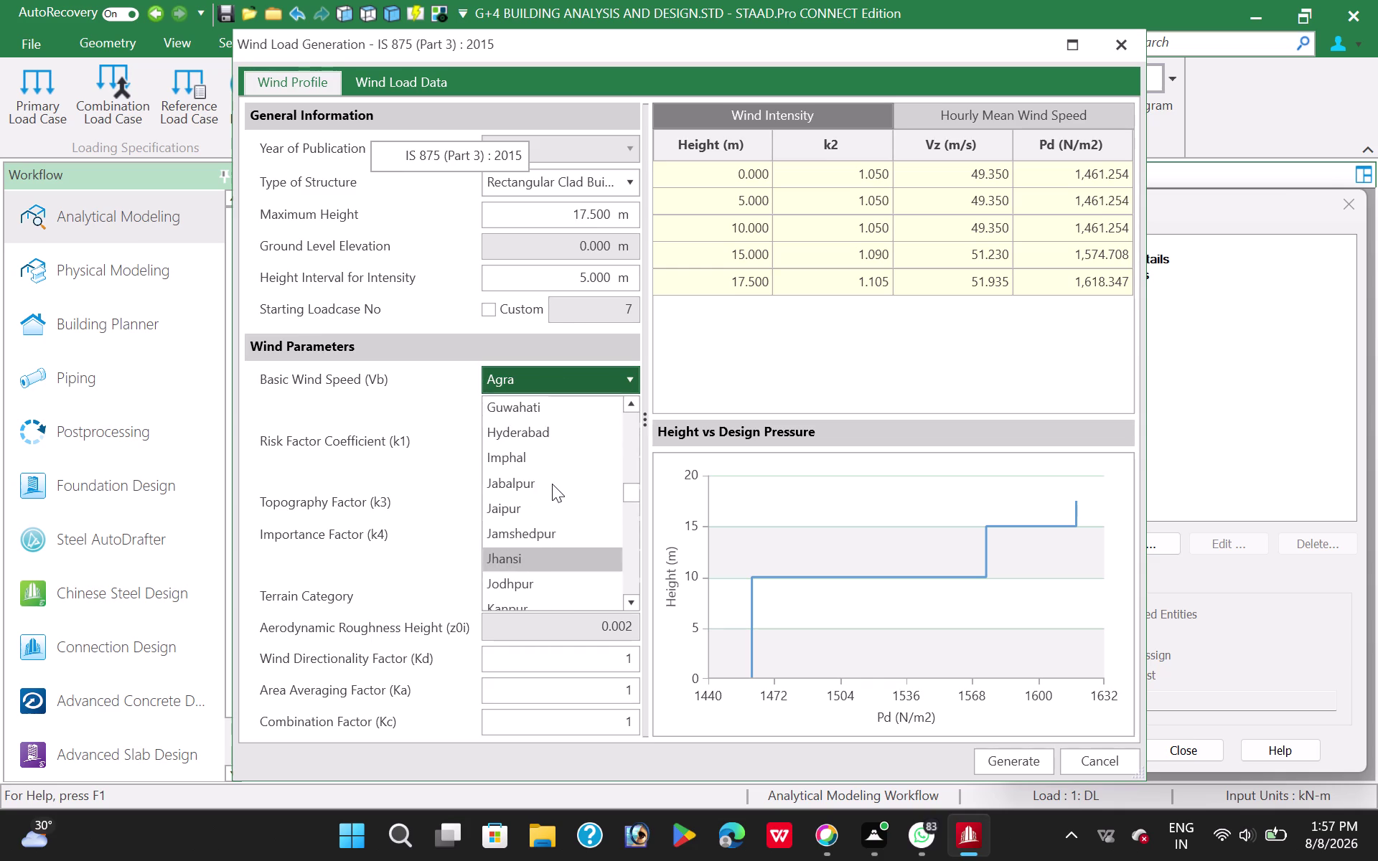
scroll(up, 3)
scroll(down, 3)
click(528, 418)
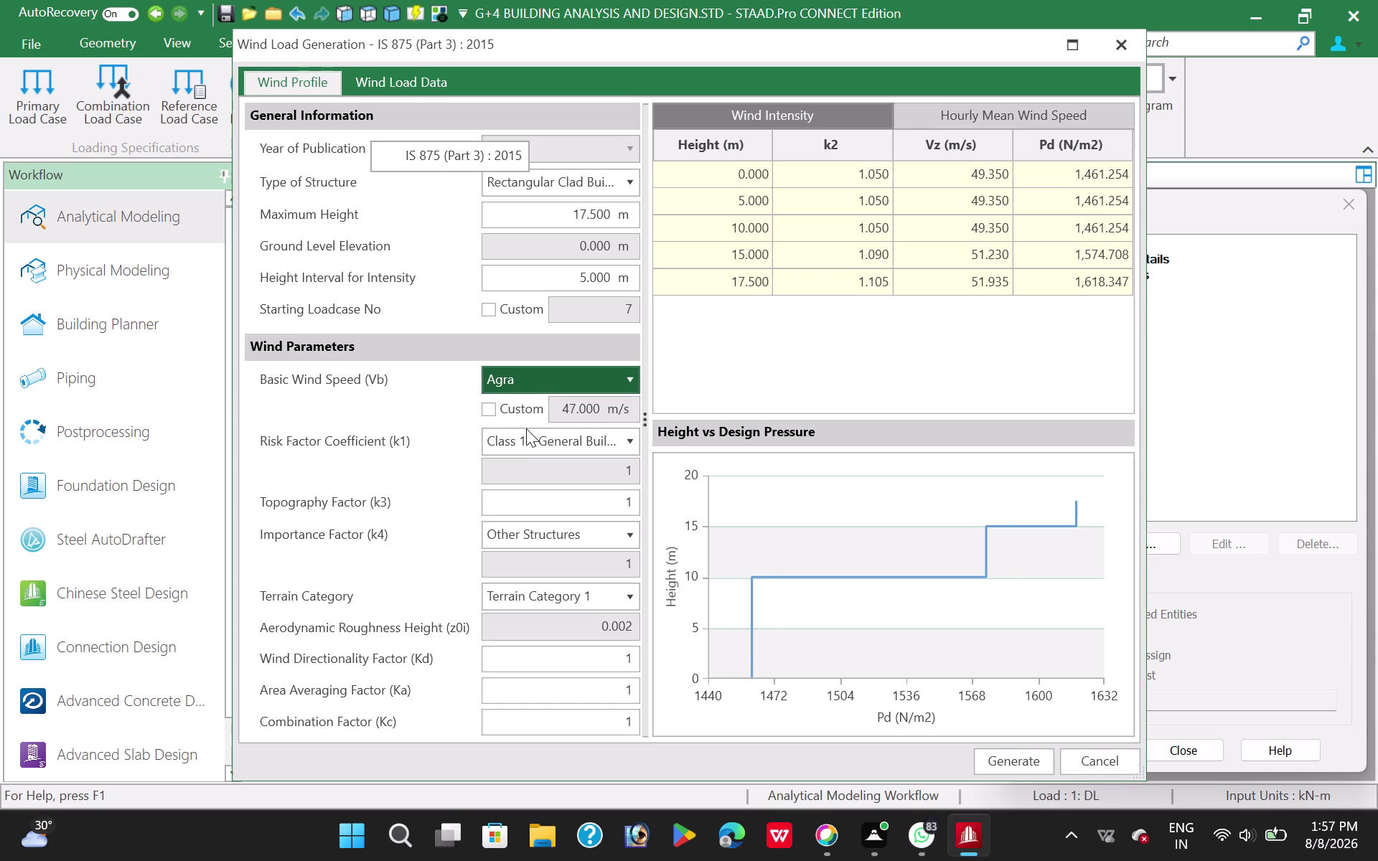
click(535, 383)
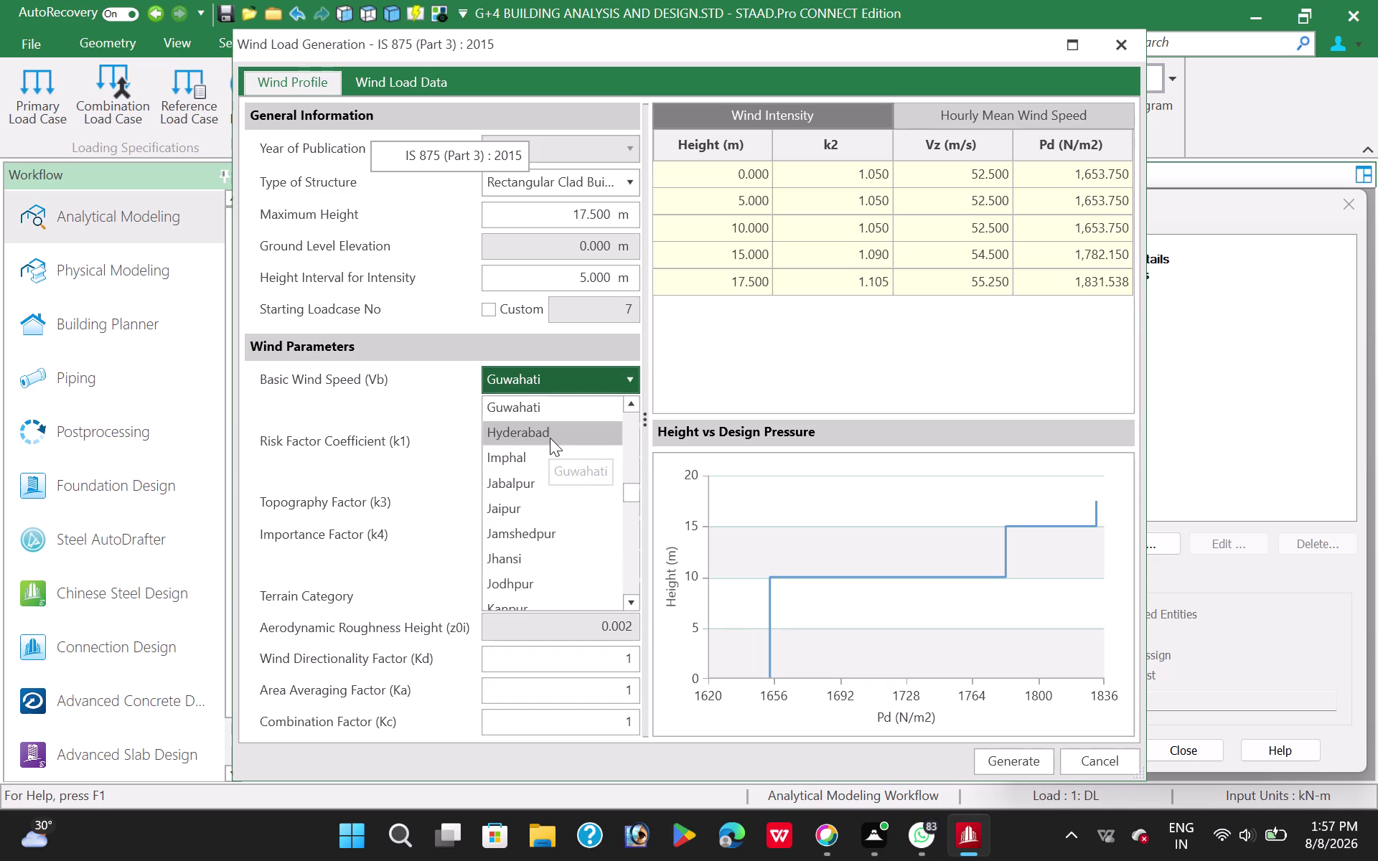
click(550, 438)
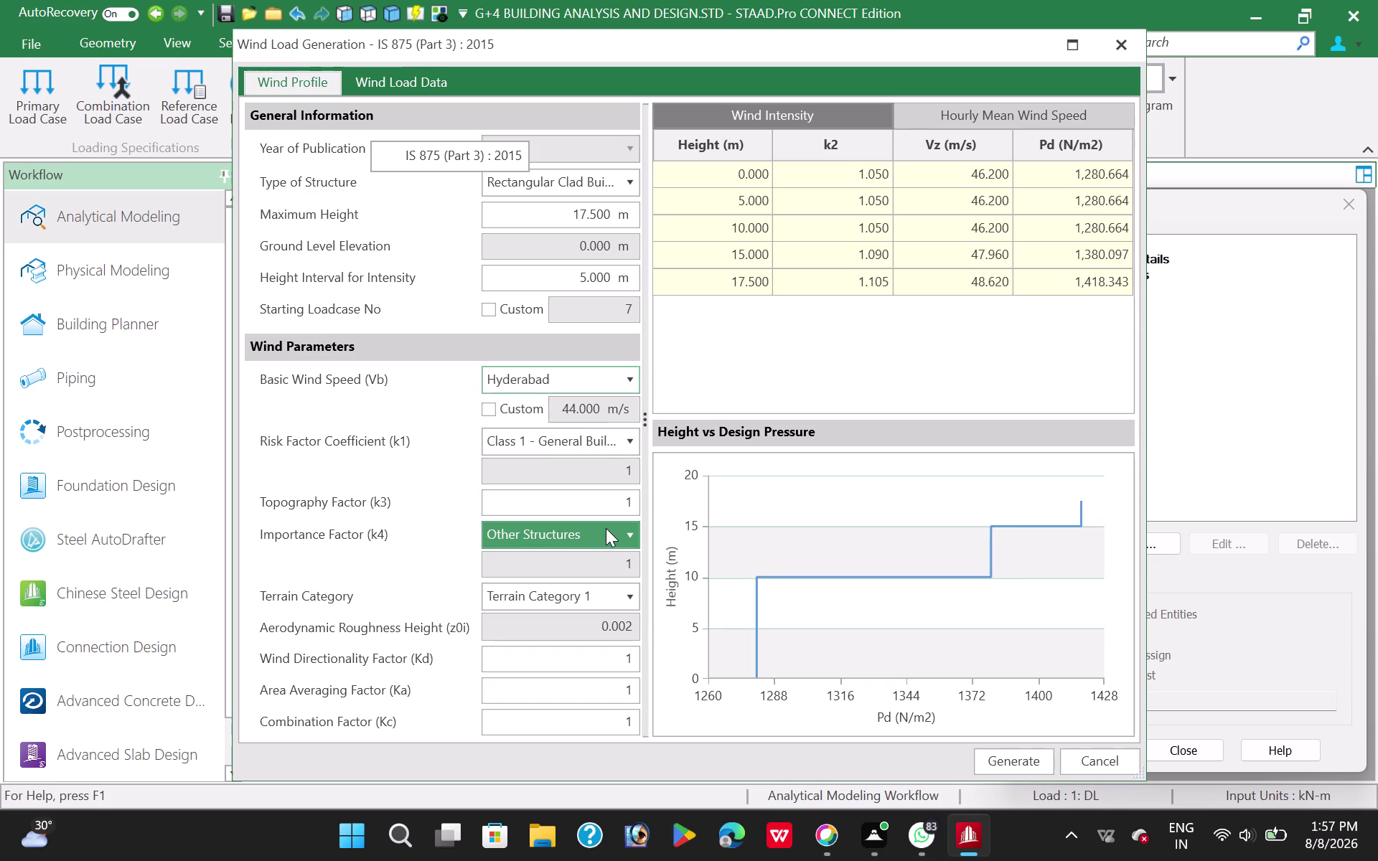
click(606, 529)
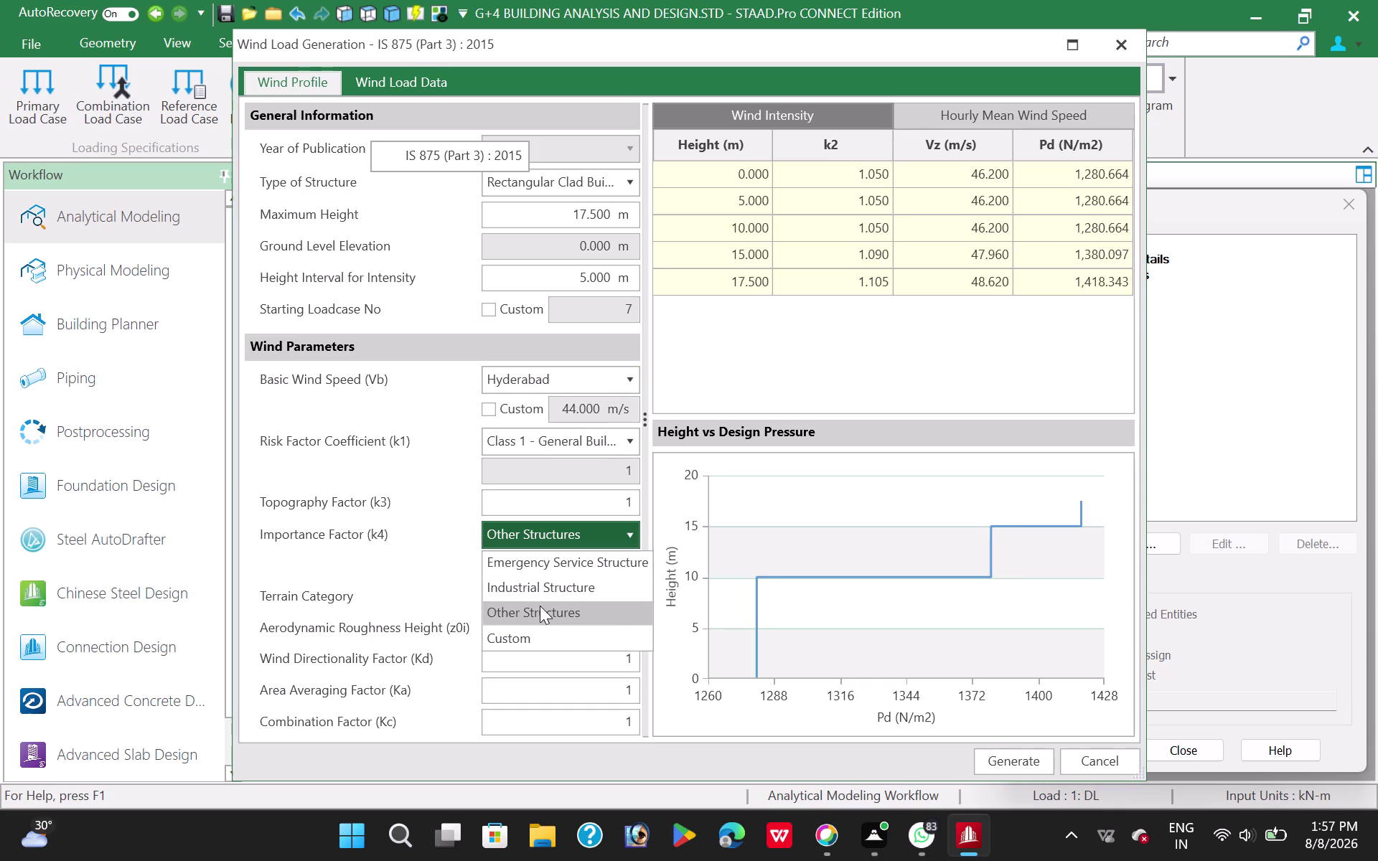
click(540, 606)
scroll(down, 3)
scroll(down, 3)
click(564, 593)
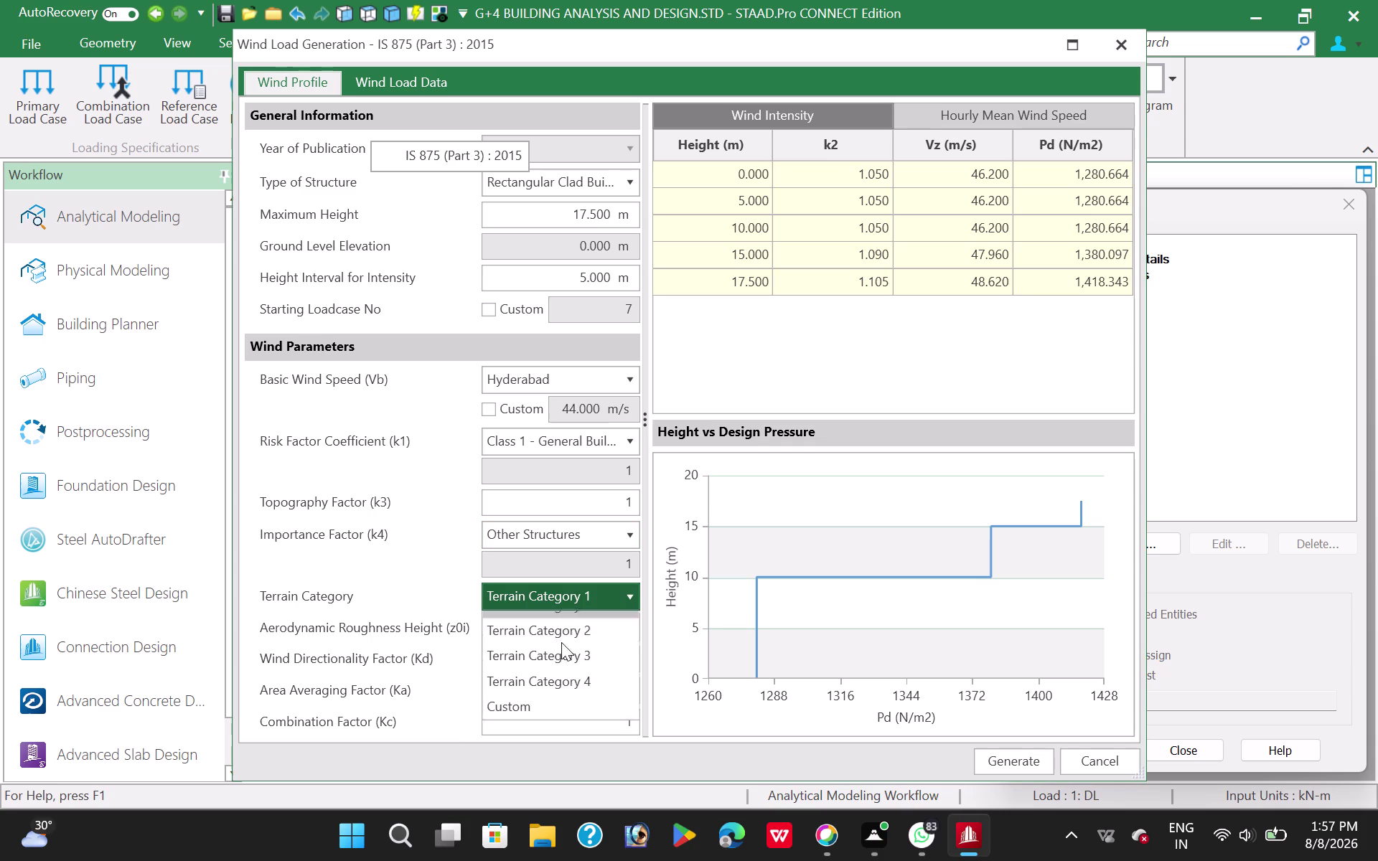
click(572, 675)
Enter 0.9 for Kd, Ka and Kc and generate the wind loads.
scroll(down, 3)
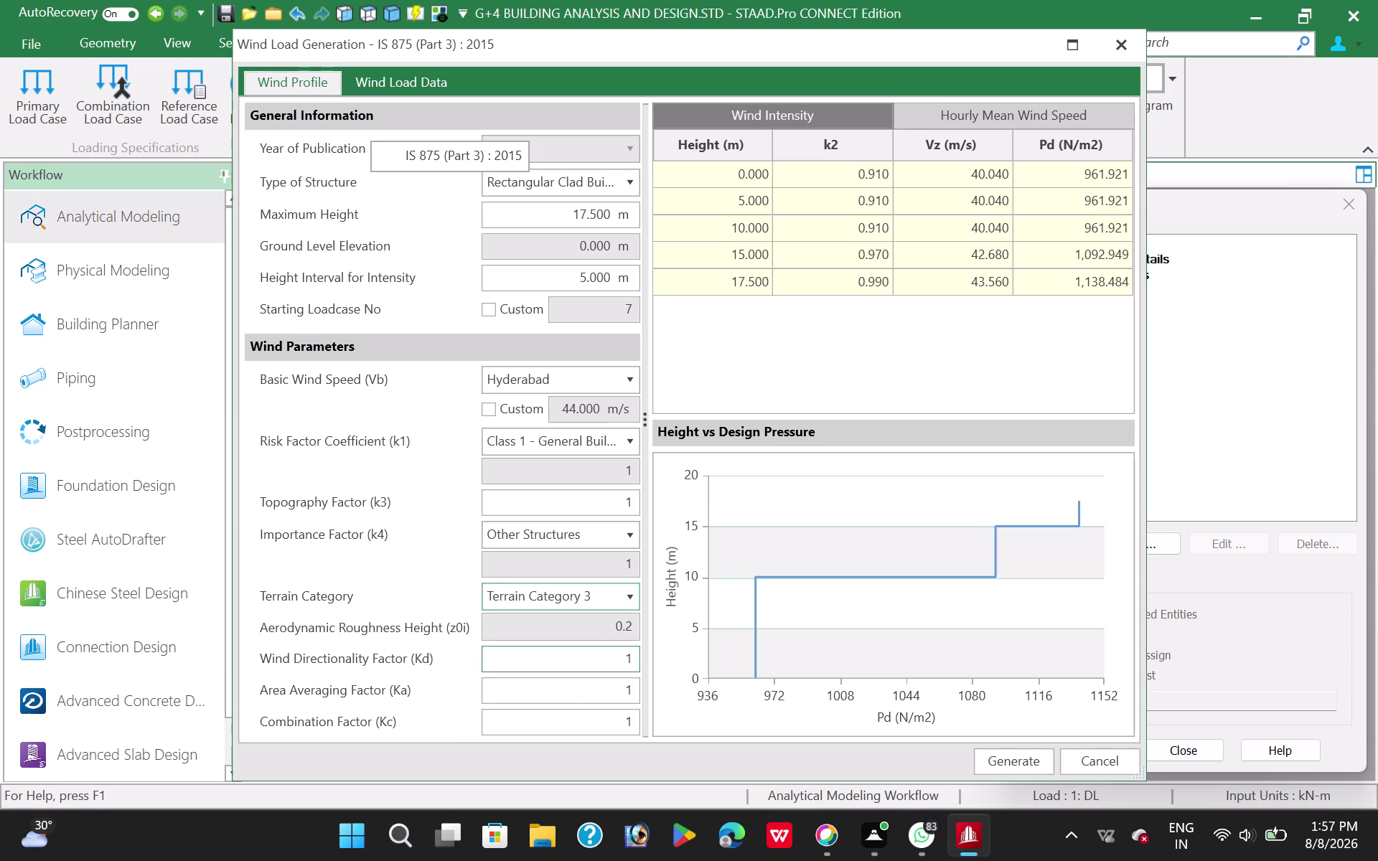
drag(586, 664, 852, 668)
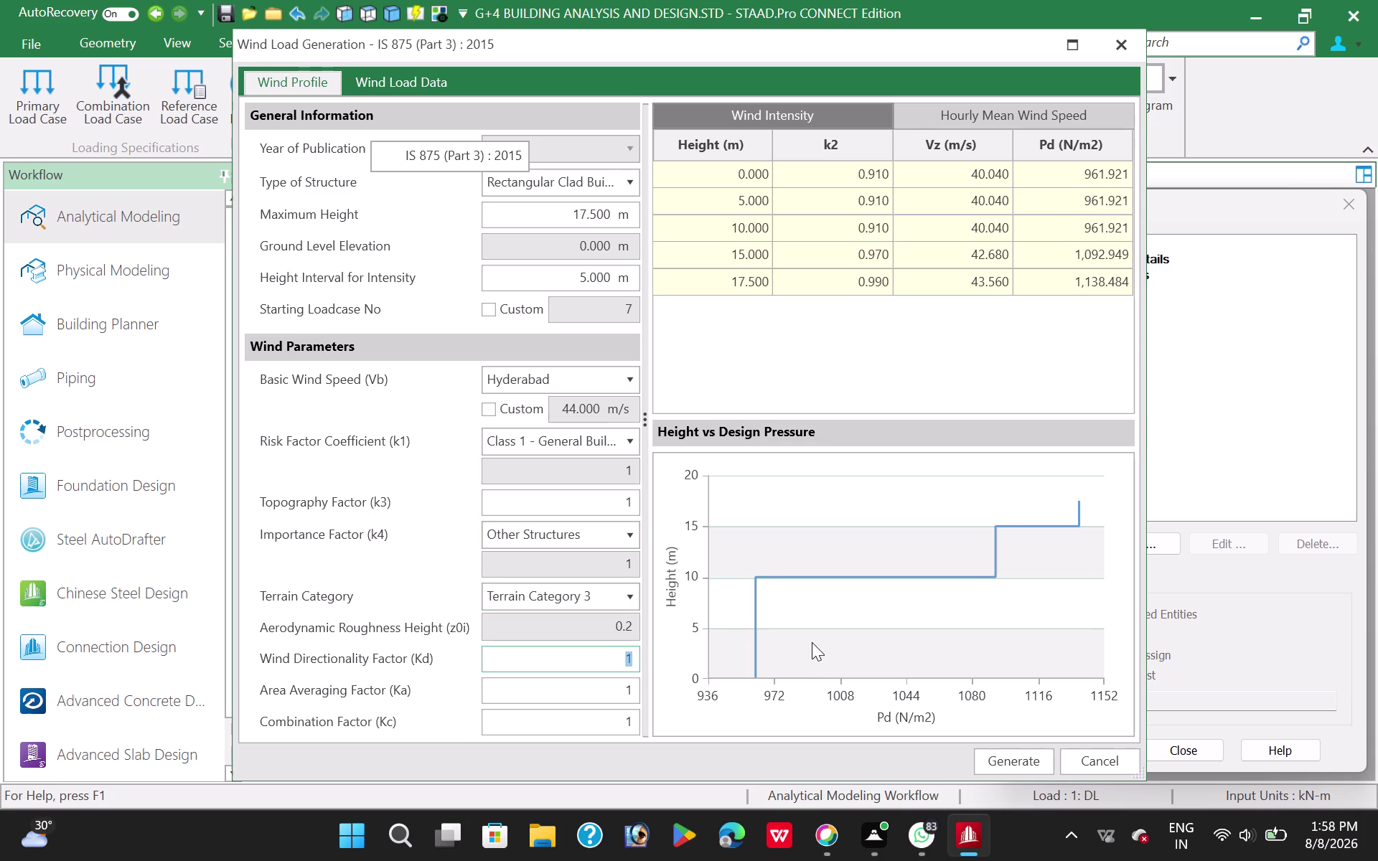
text(0.9)
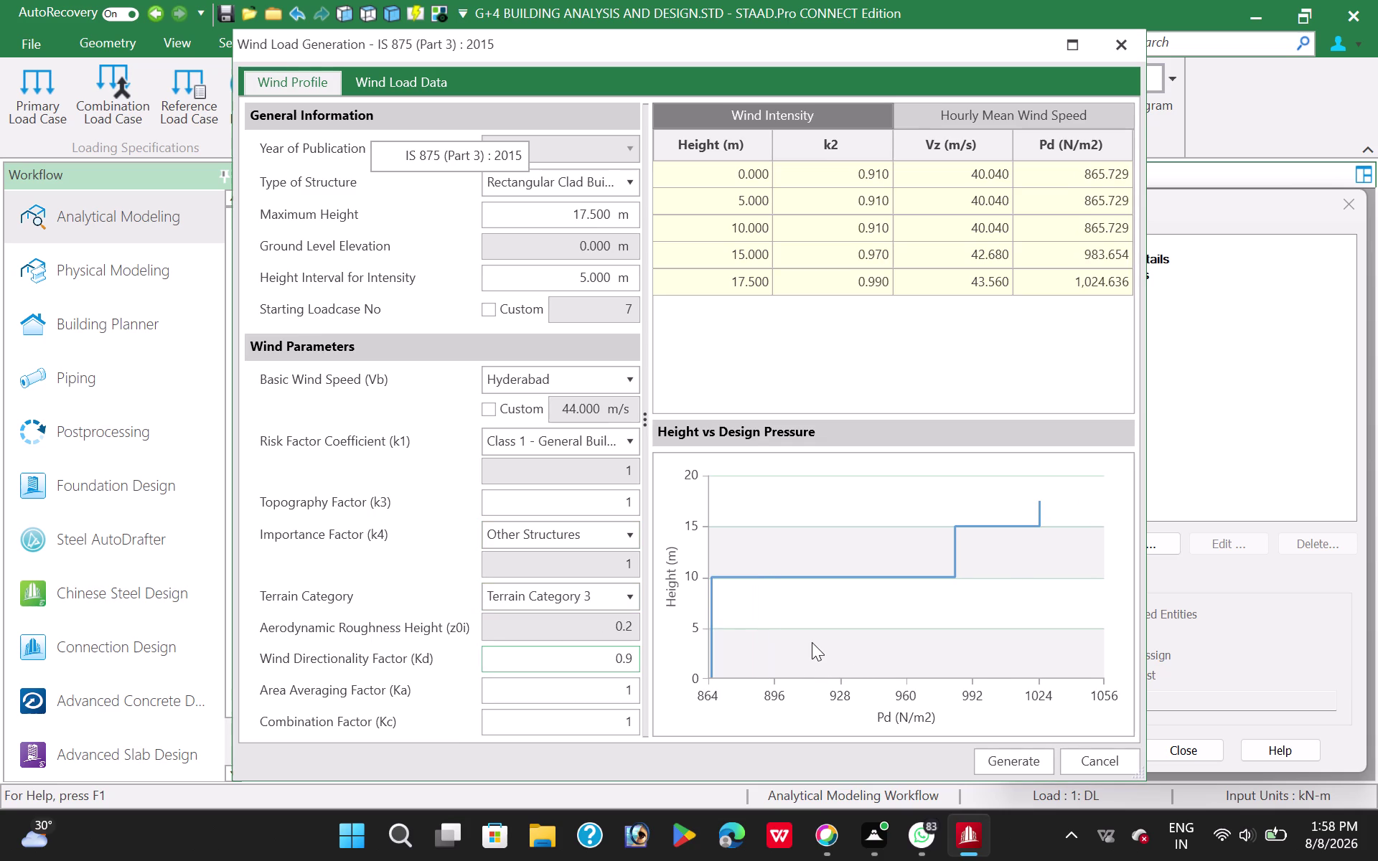
drag(608, 687, 649, 703)
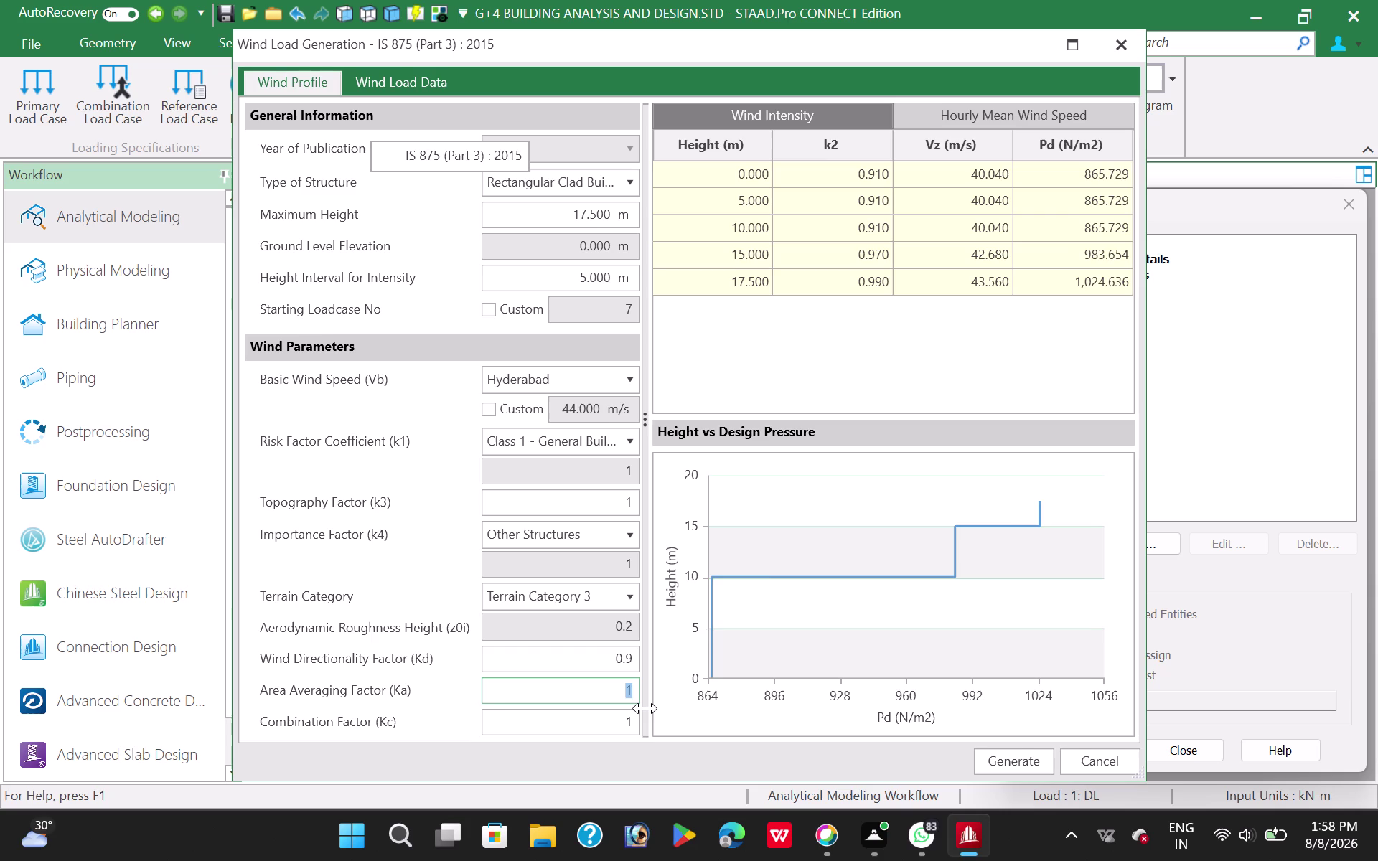
text(0.9)
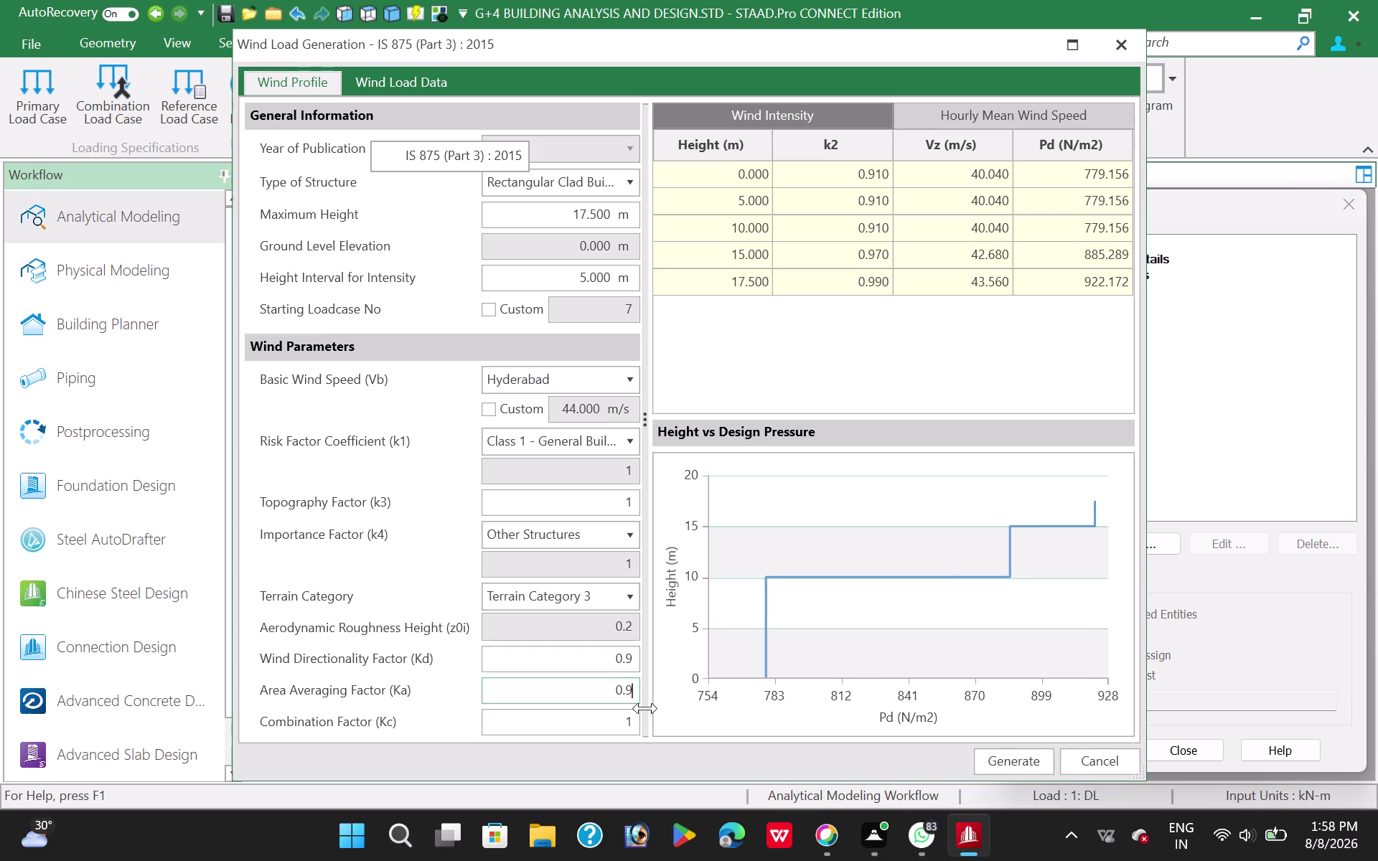
drag(617, 720, 663, 732)
text(0)
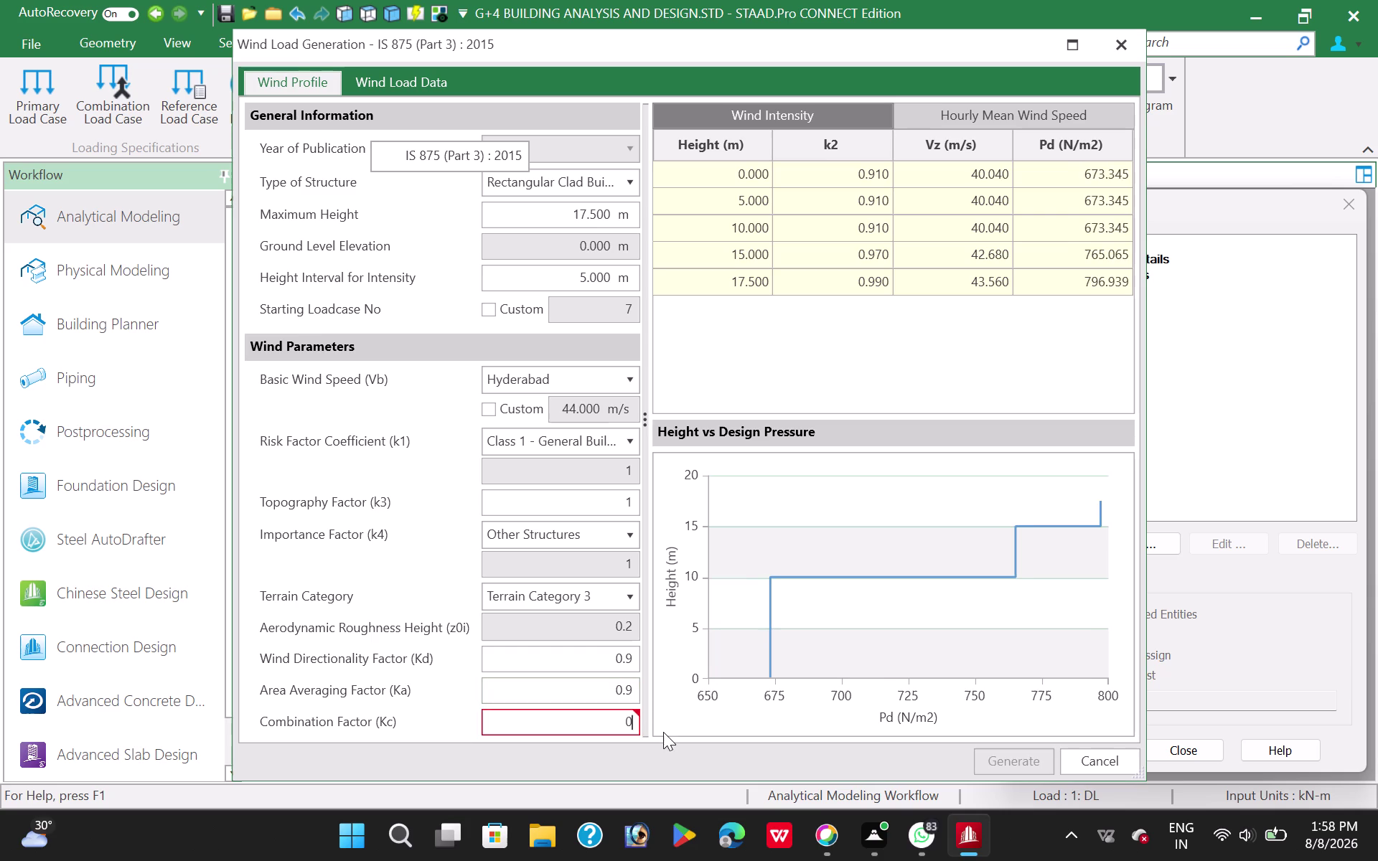
text(.9)
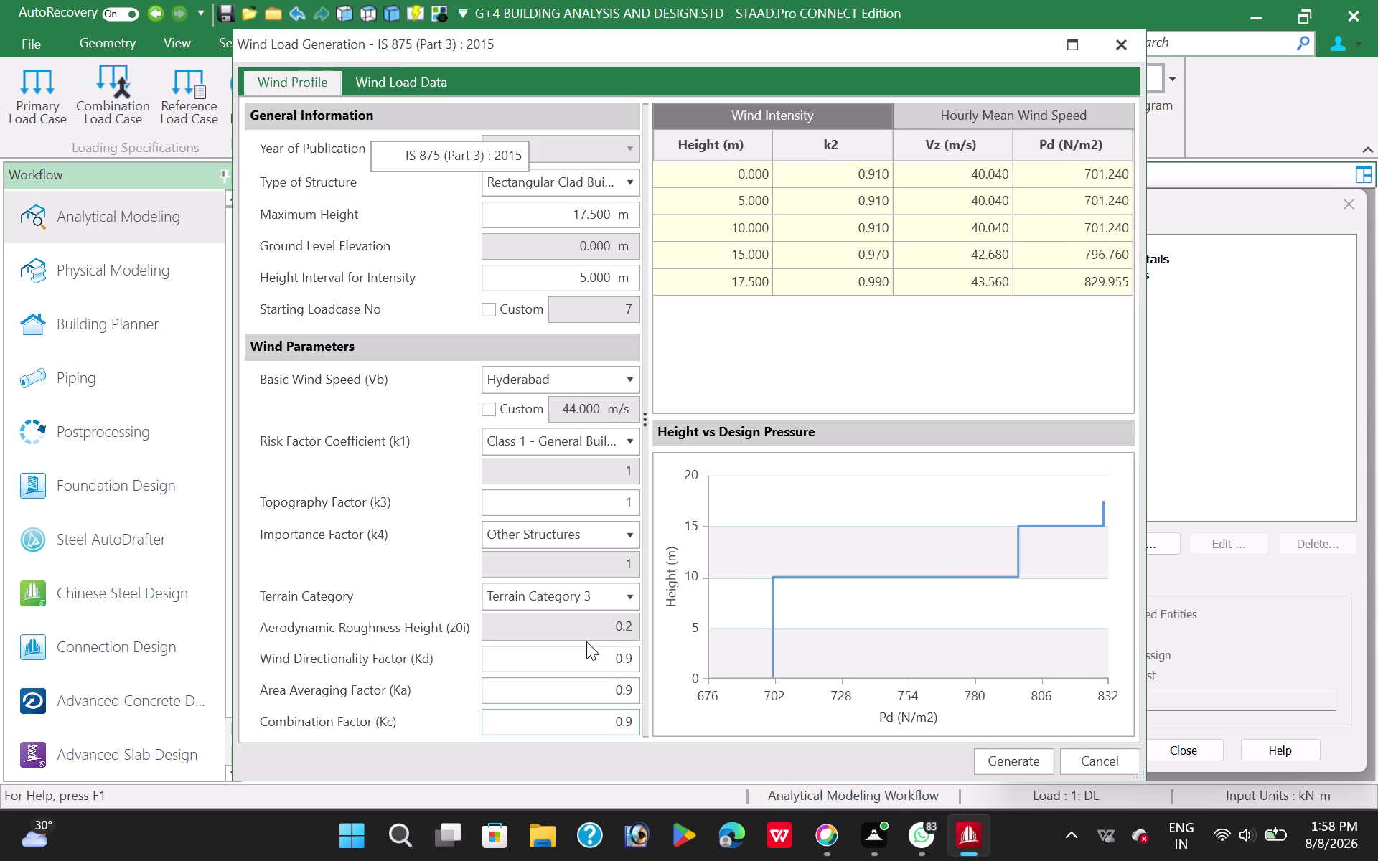
scroll(down, 3)
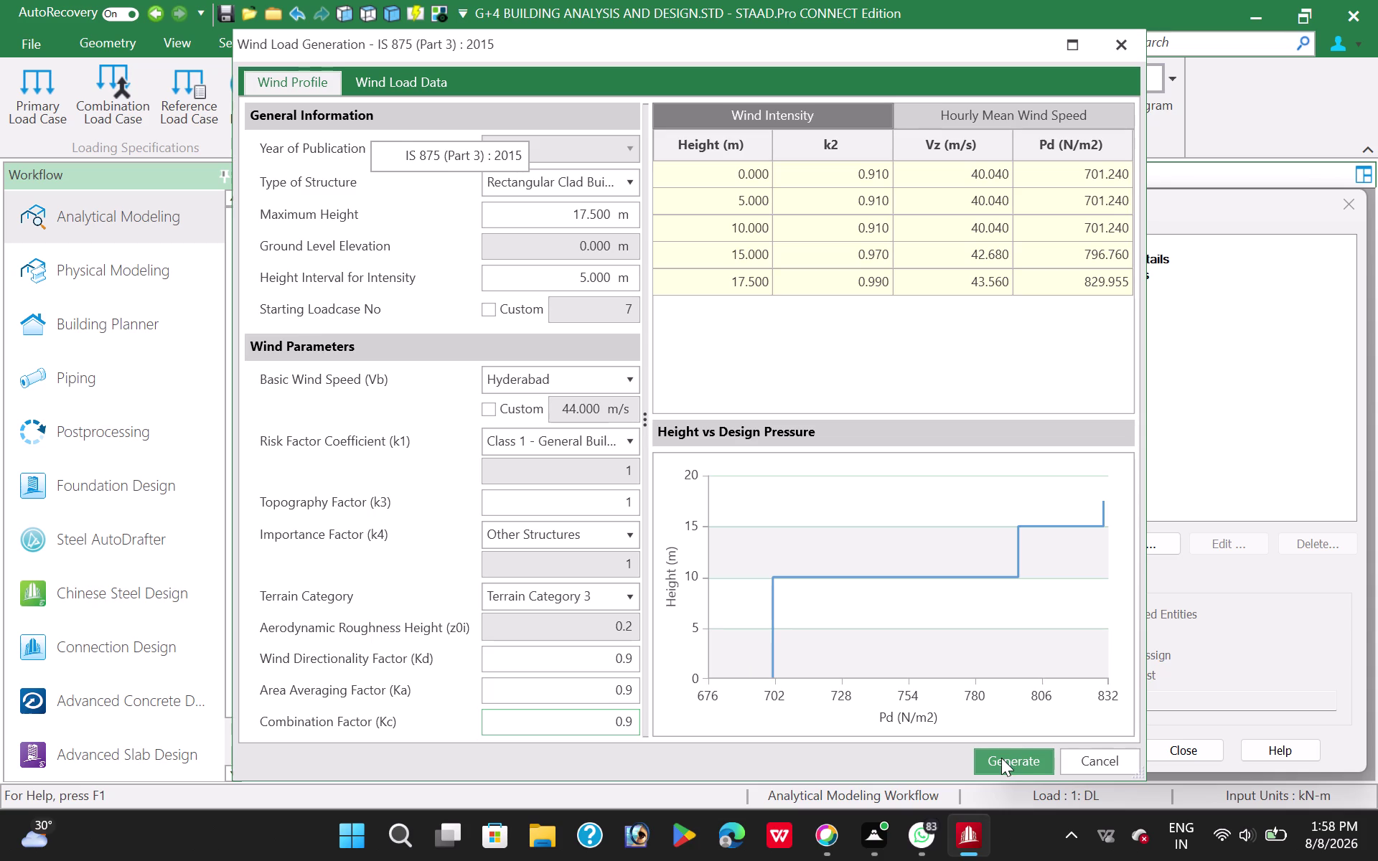
click(1002, 758)
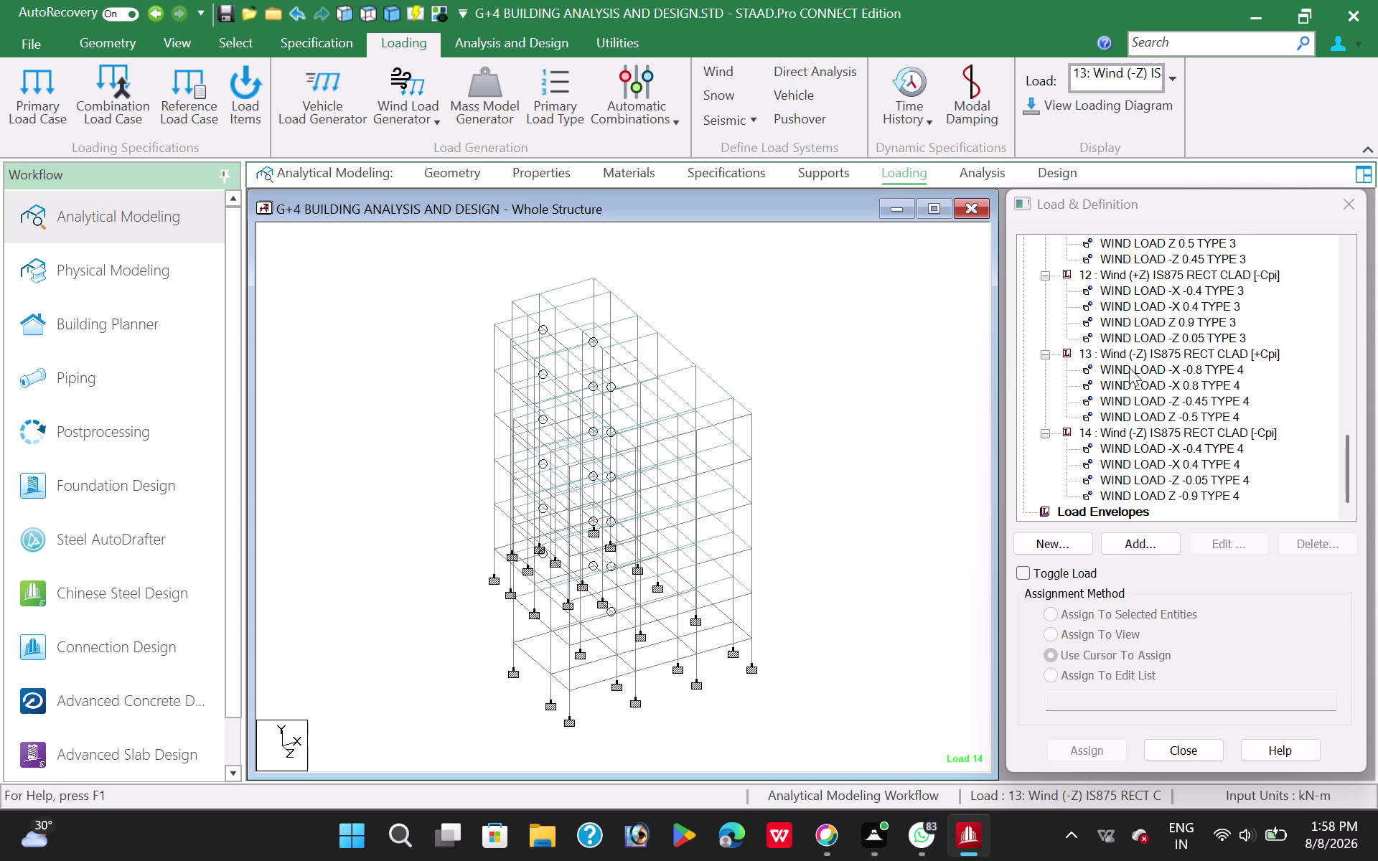
Scroll through the generated wind load cases 9–11 in Load & Definition.
scroll(up, 3)
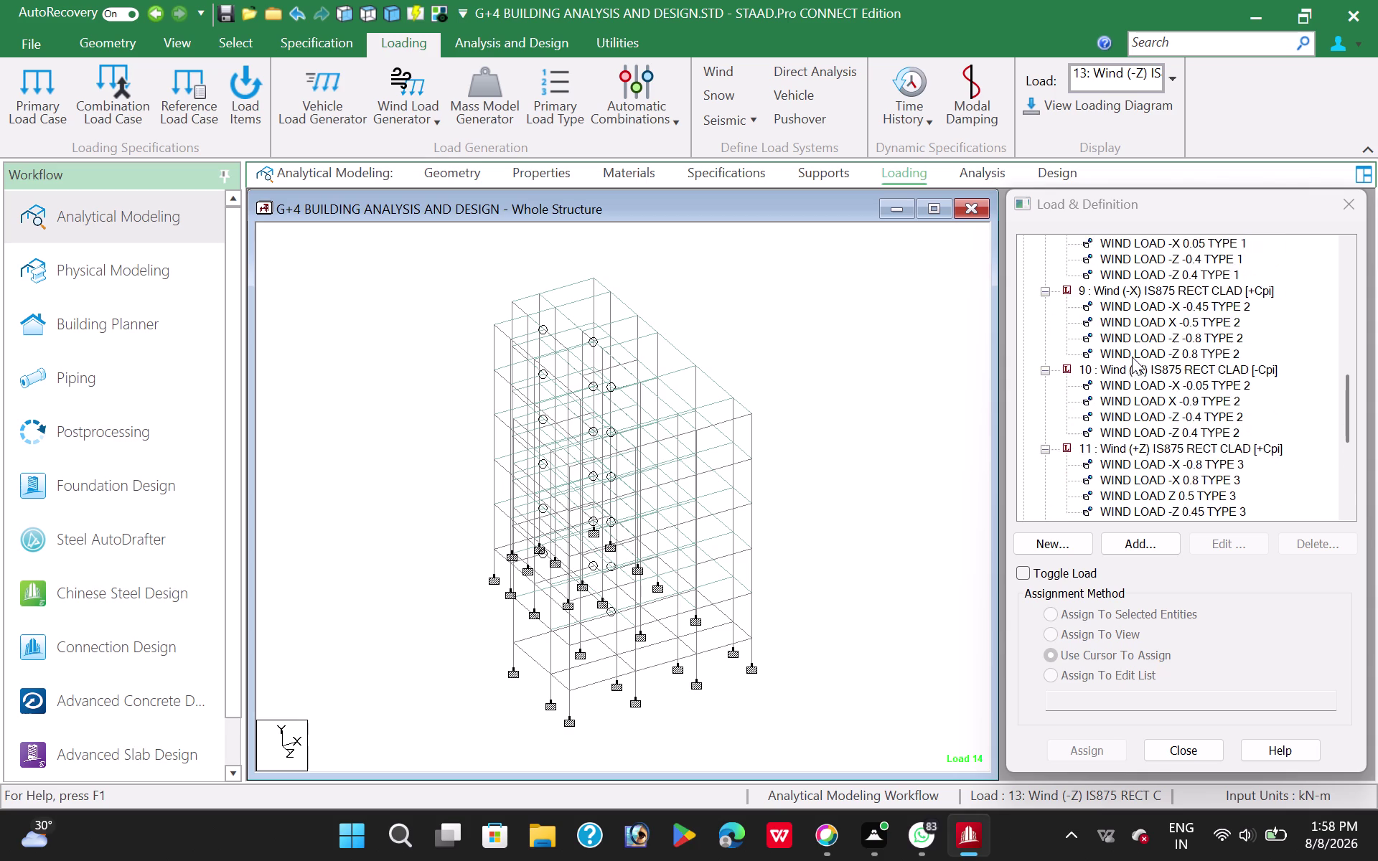